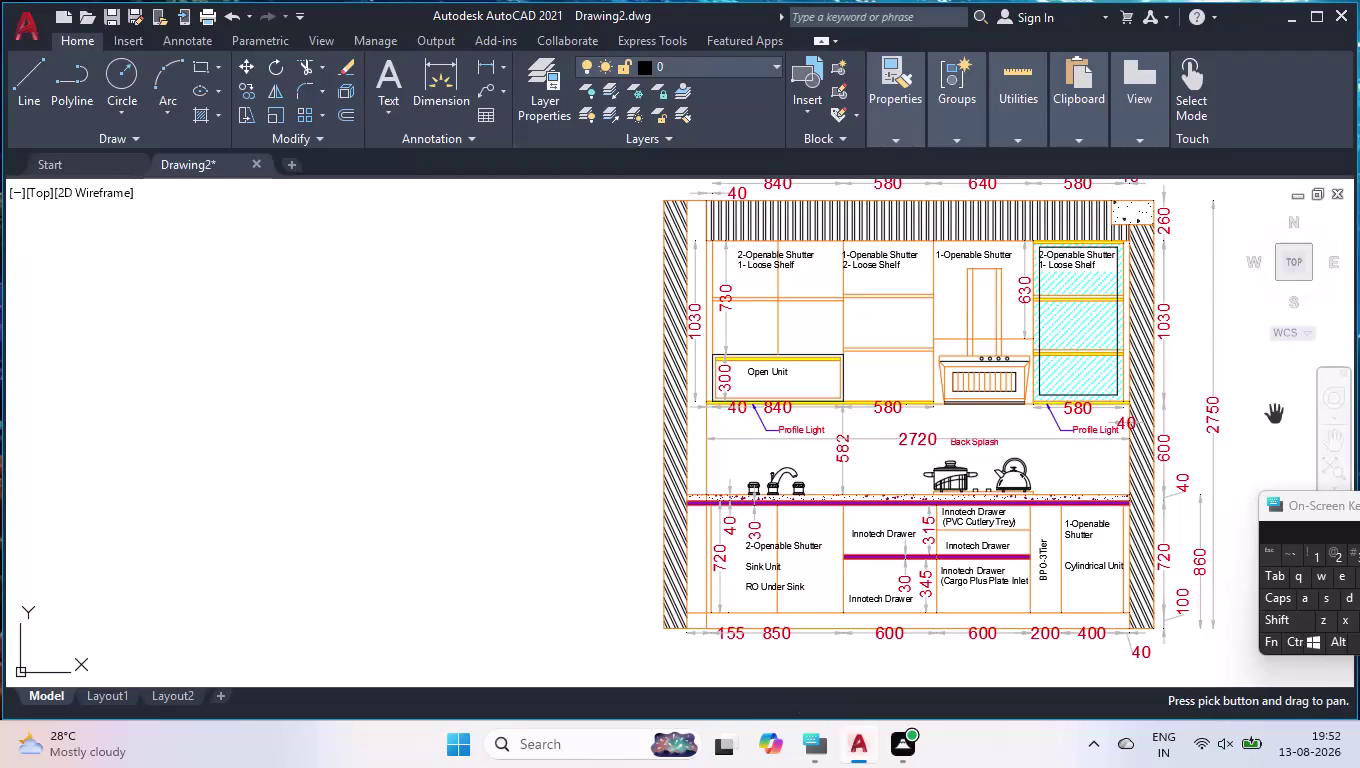
Center the elevation and draw a first leader from the countertop with bend and landing points.
drag(1271, 413, 981, 442)
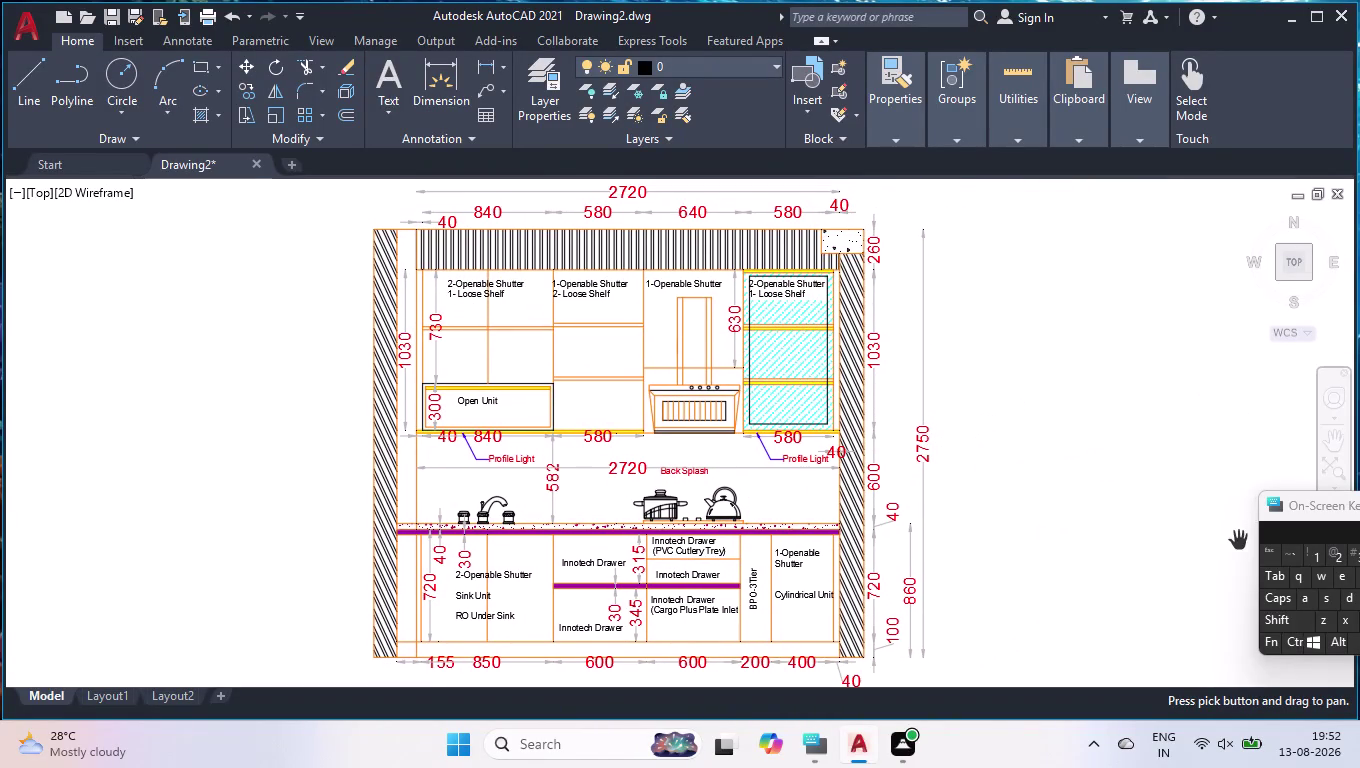
key(Escape)
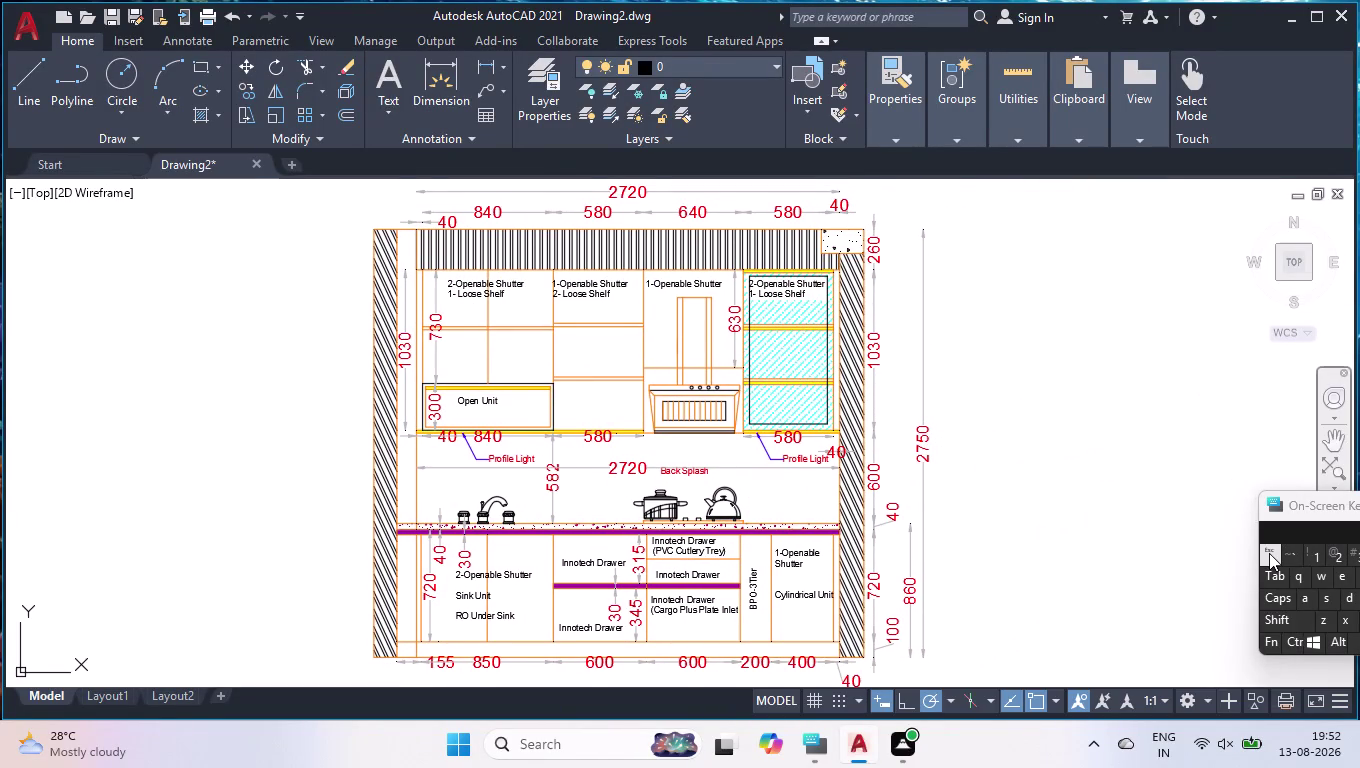
key(ctrl+0)
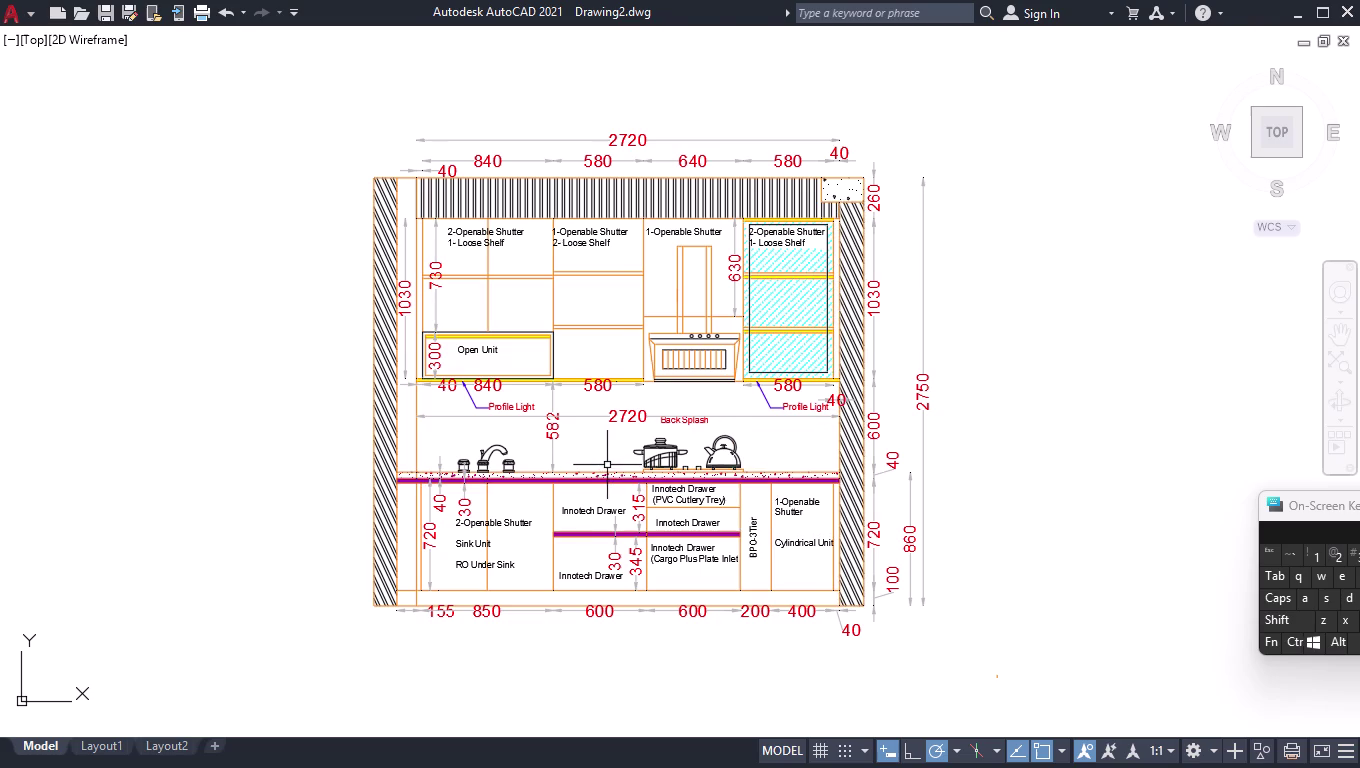
scroll(up, 3)
key(l)
key(e)
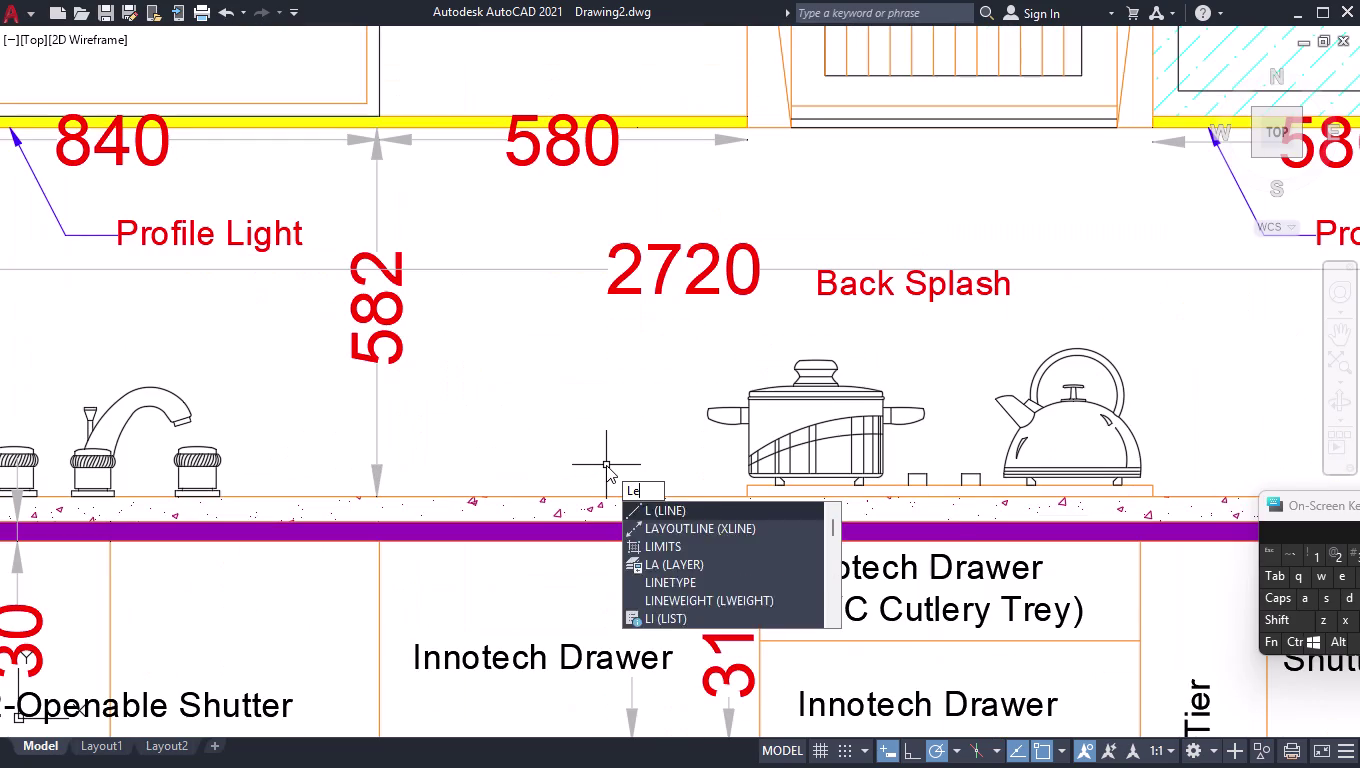
key(a)
key(d)
key(e)
key(Return)
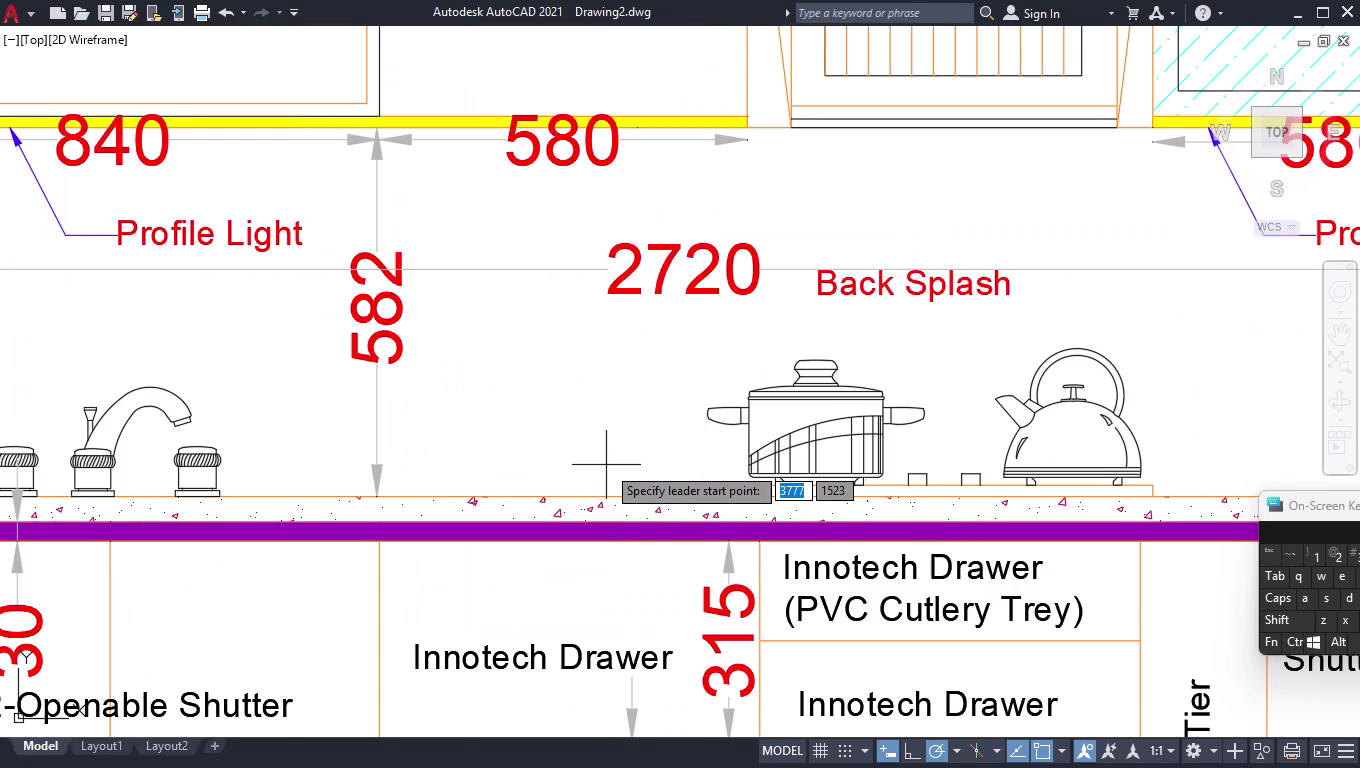
click(439, 497)
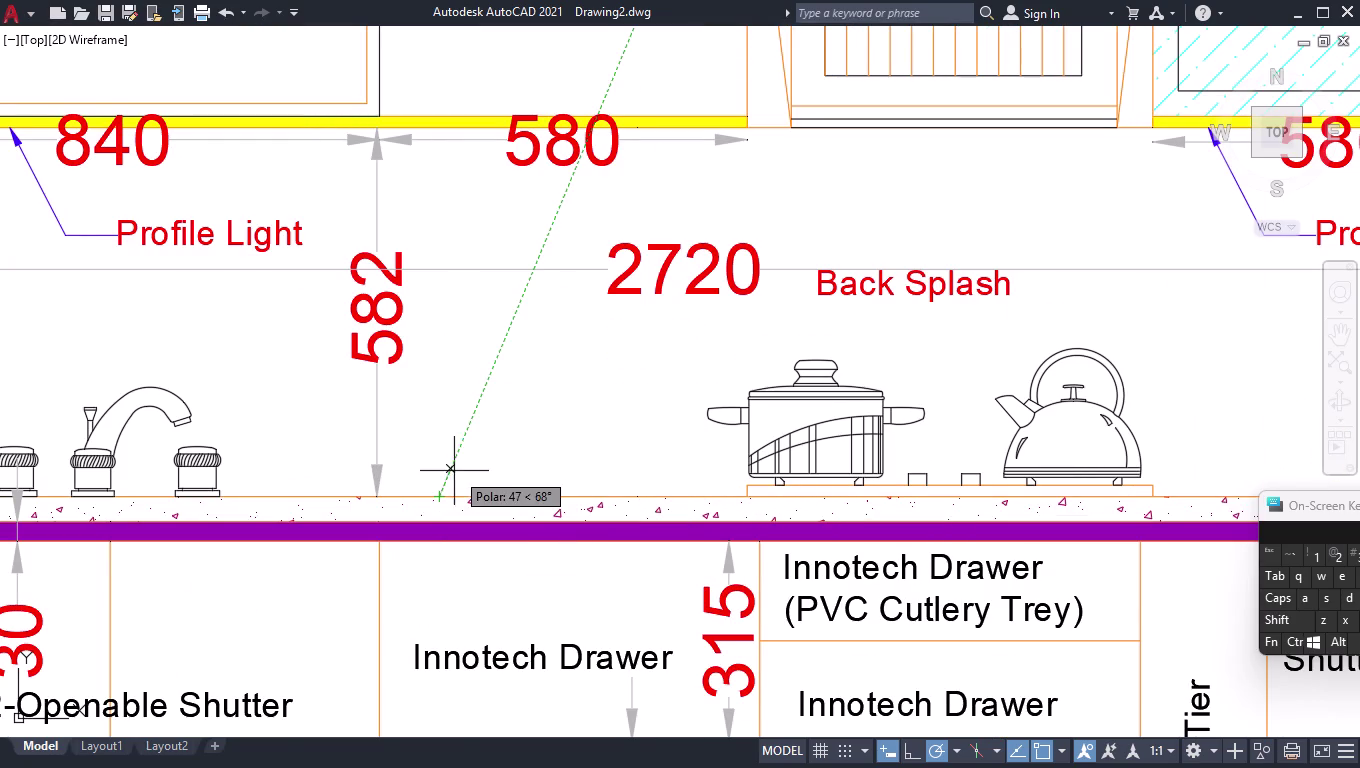
click(486, 410)
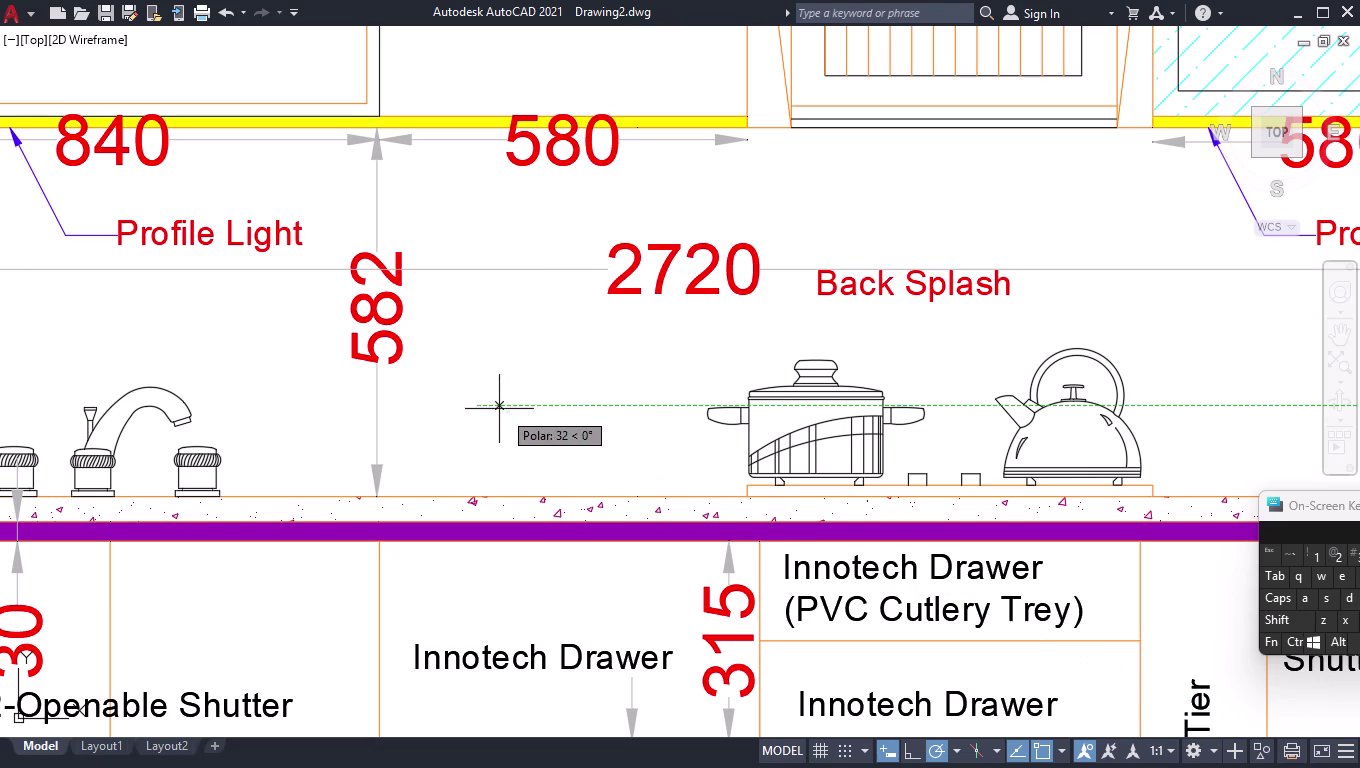
click(533, 404)
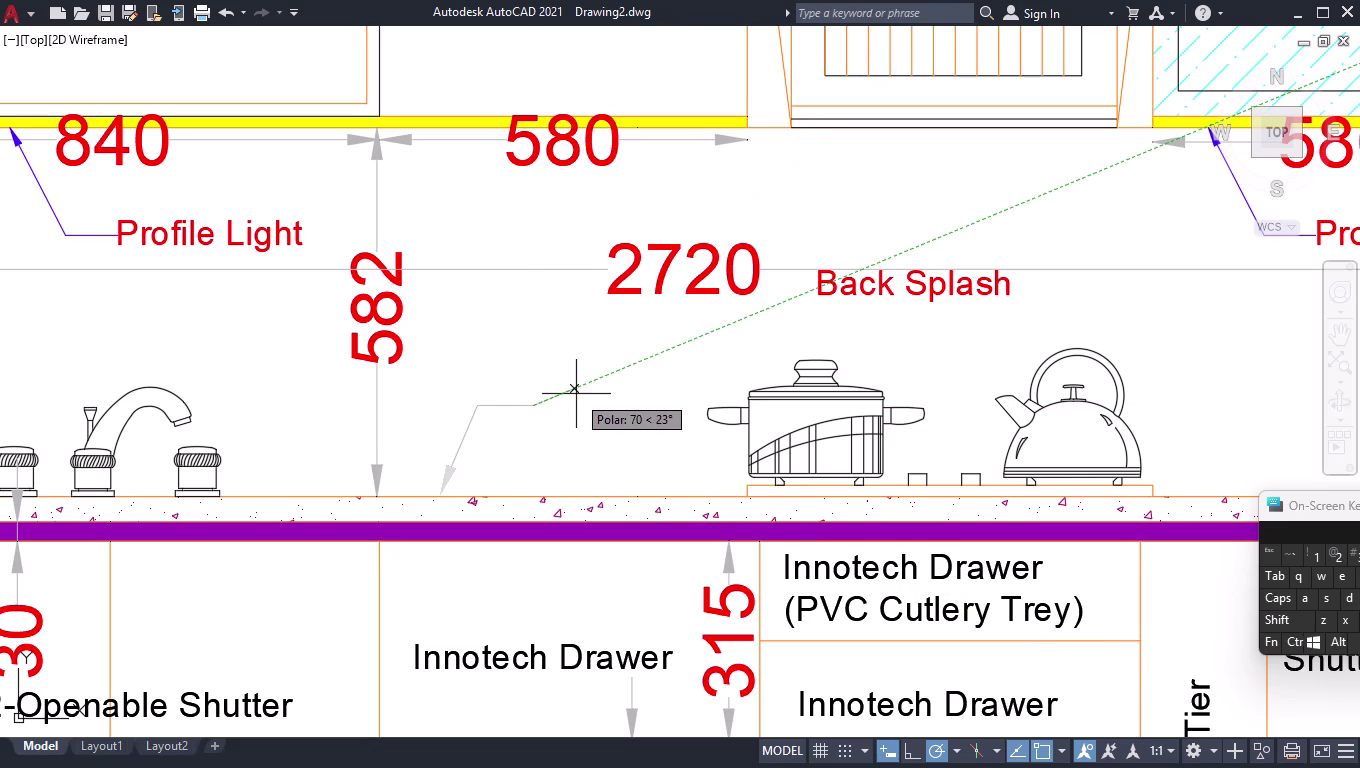
key(Return)
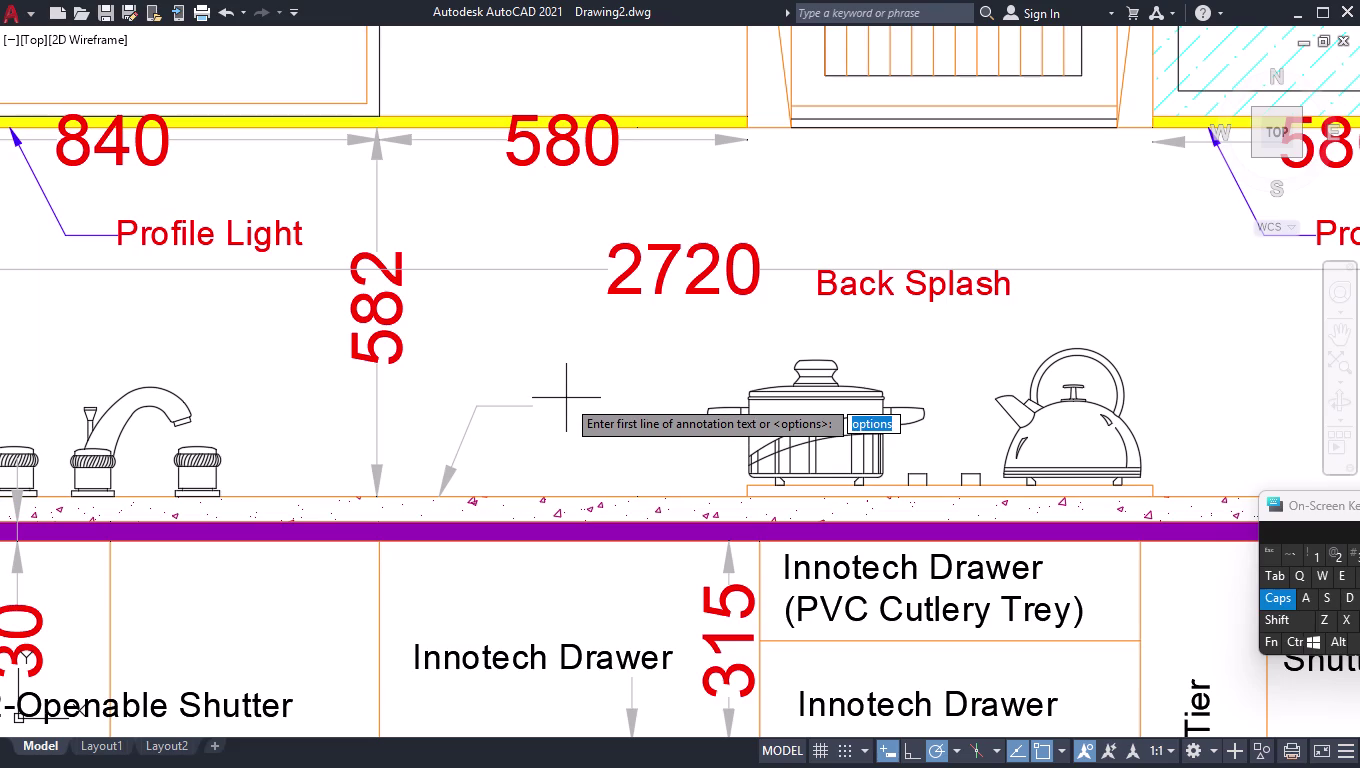
Enter CT for the first leader, then cancel the unfinished leader.
text(CT)
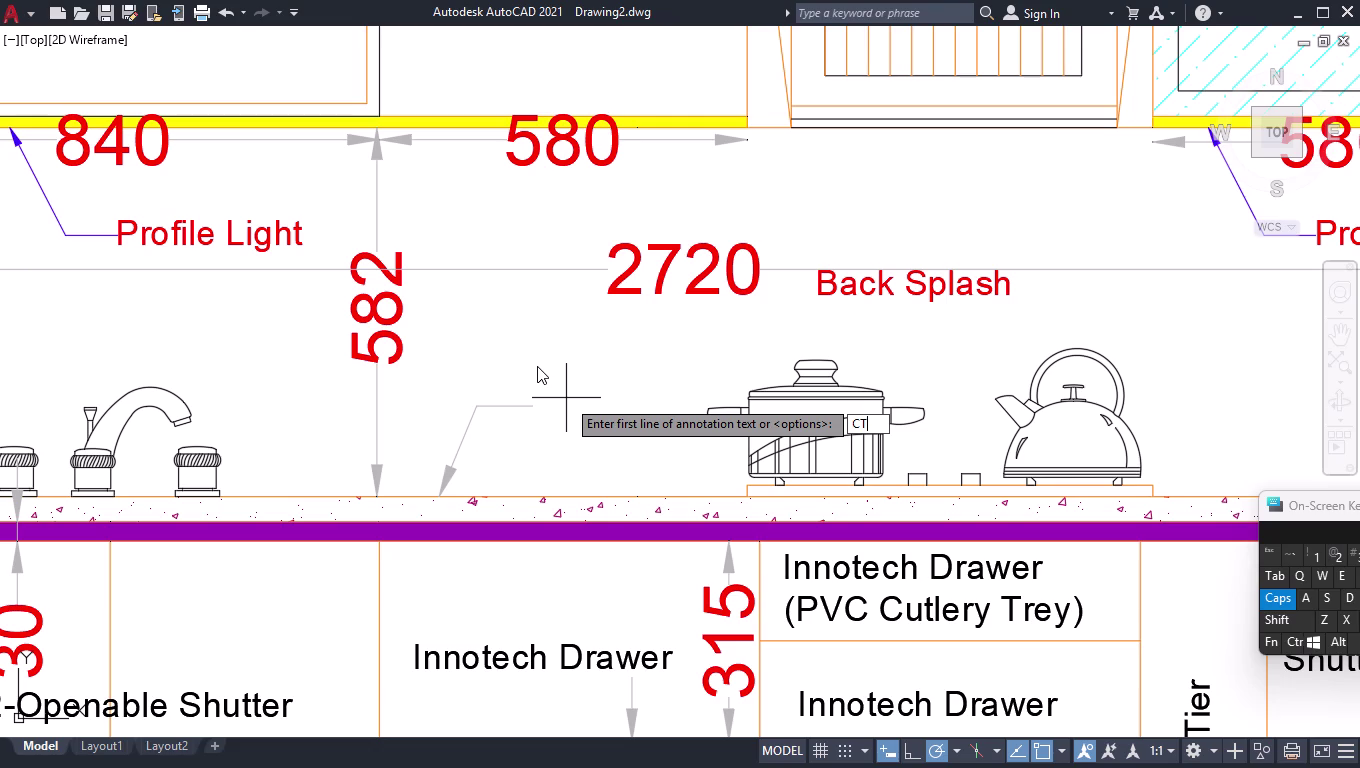
key(Return)
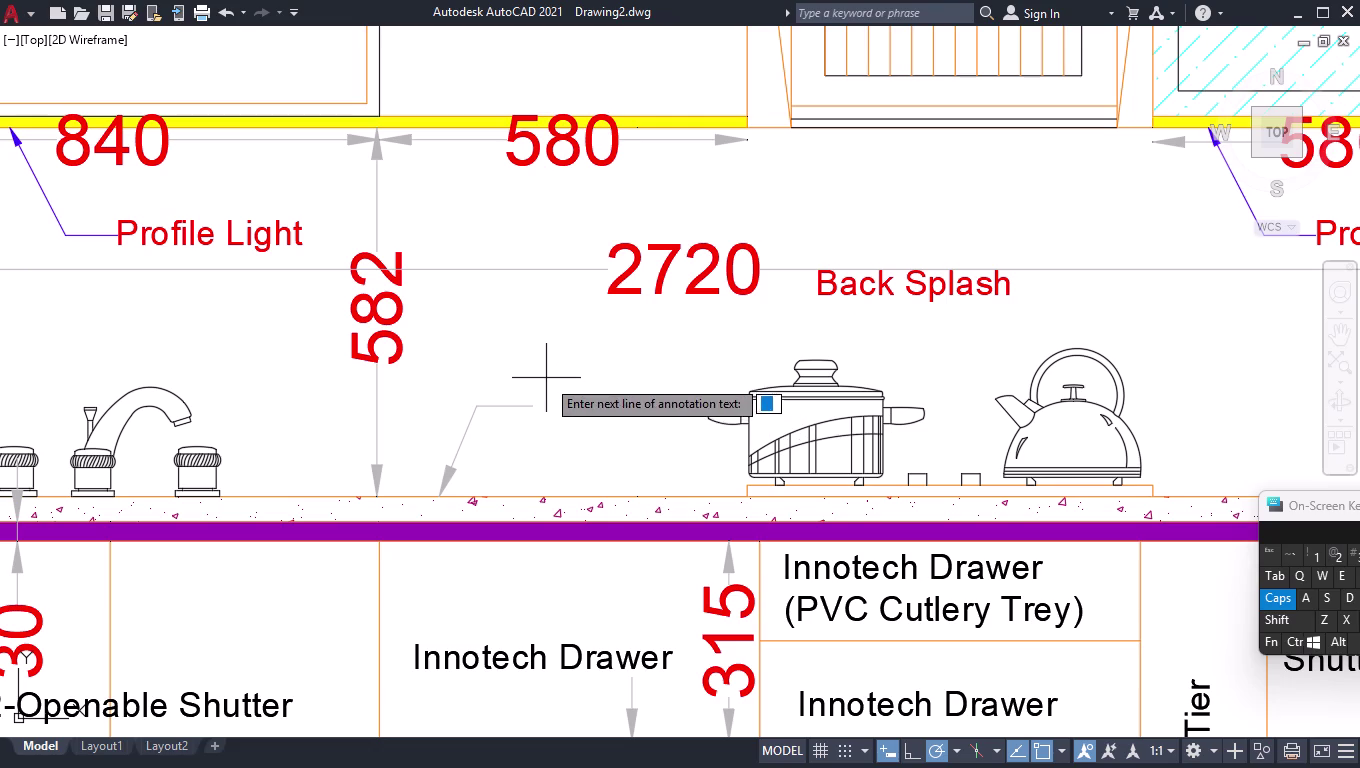
click(547, 404)
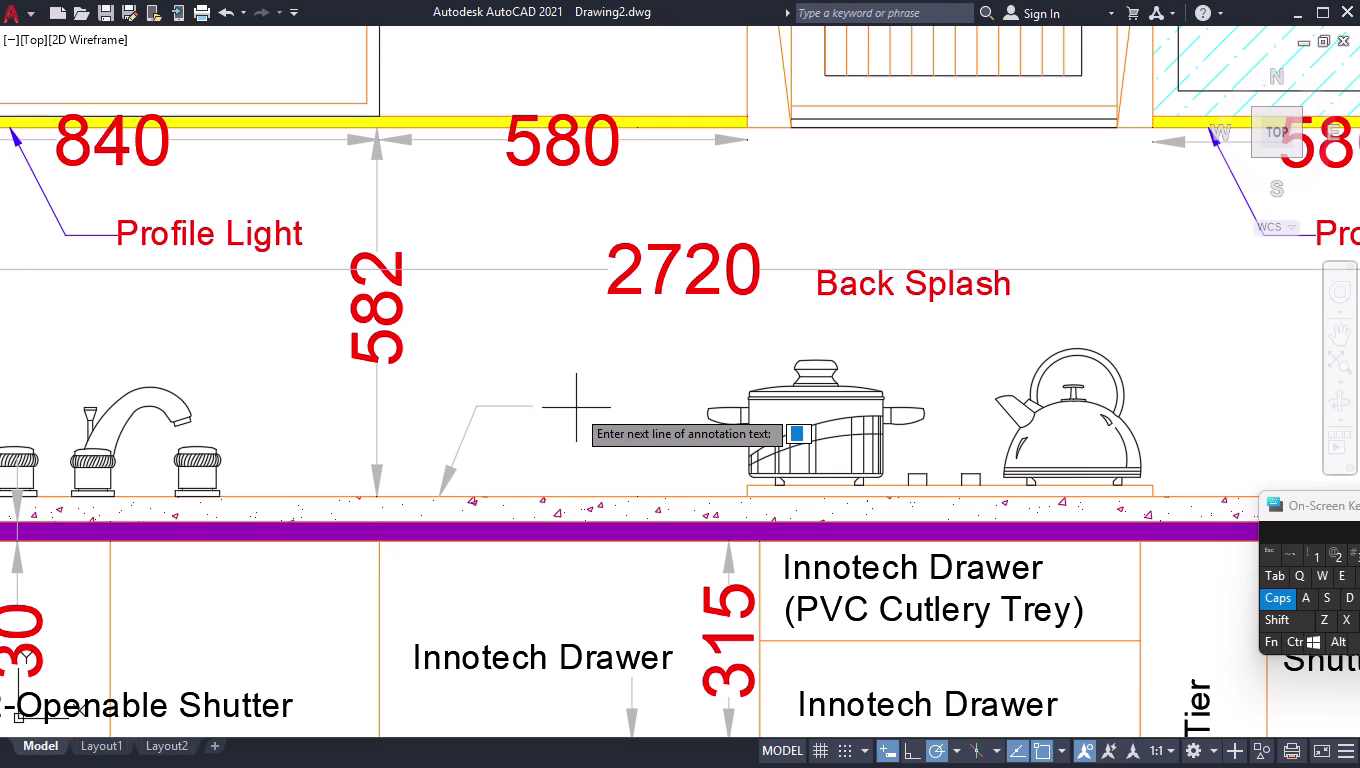
click(575, 405)
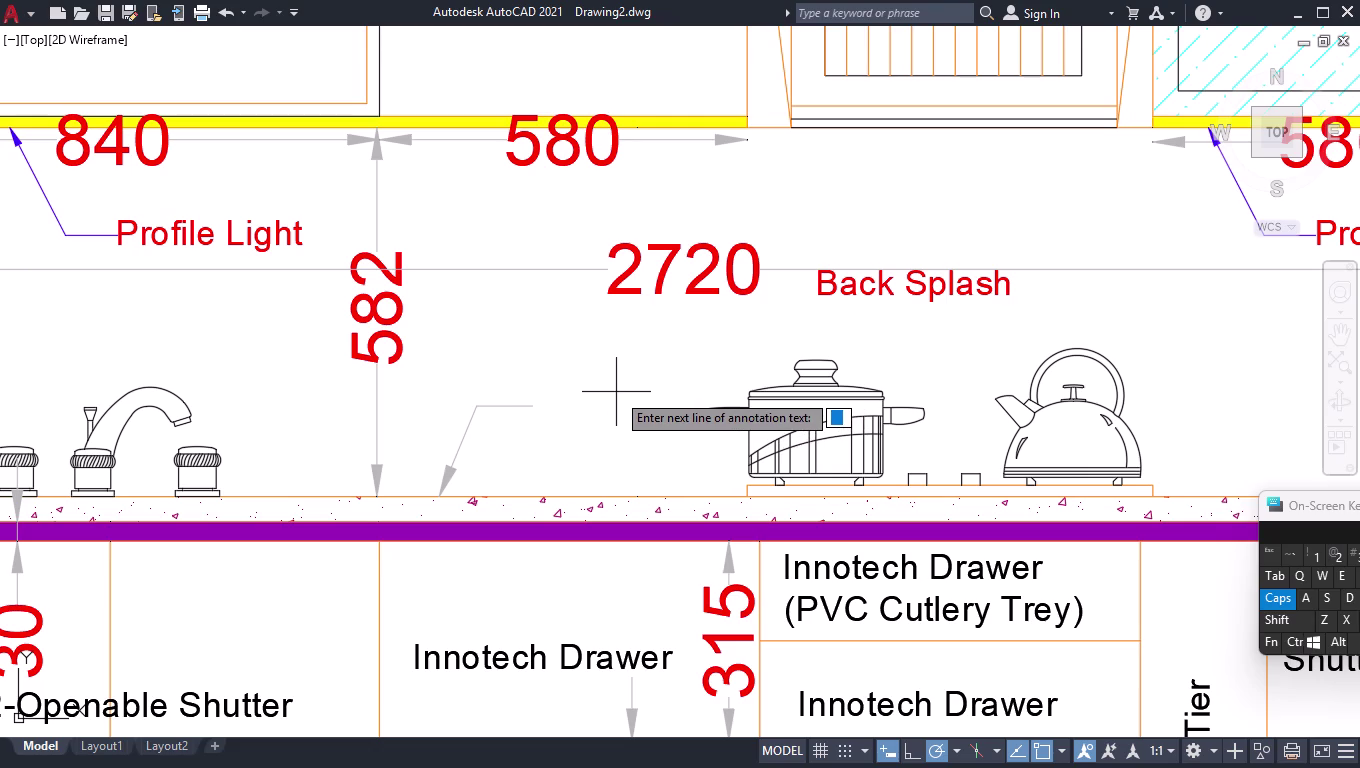
key(ctrl+9)
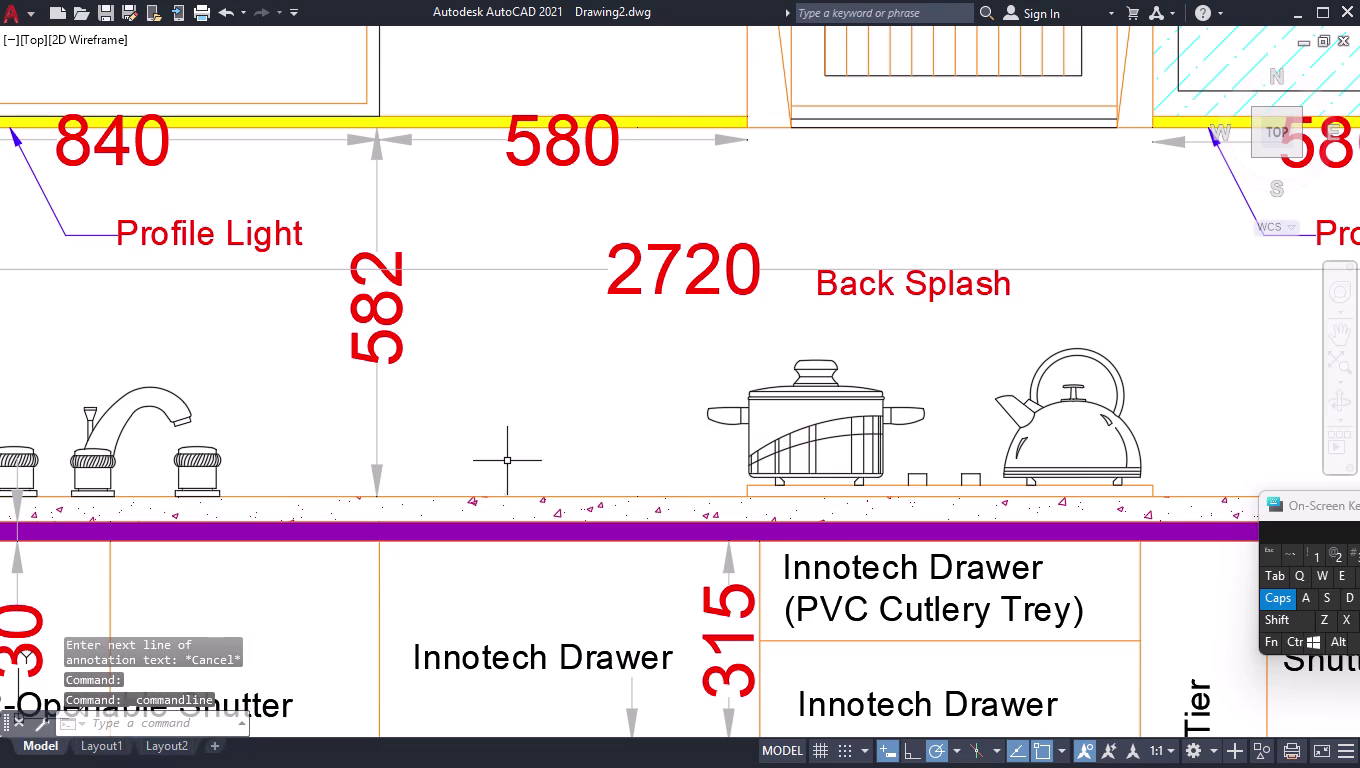
Redraw the leader from the countertop through a bend point to a horizontal landing.
text(LEADE)
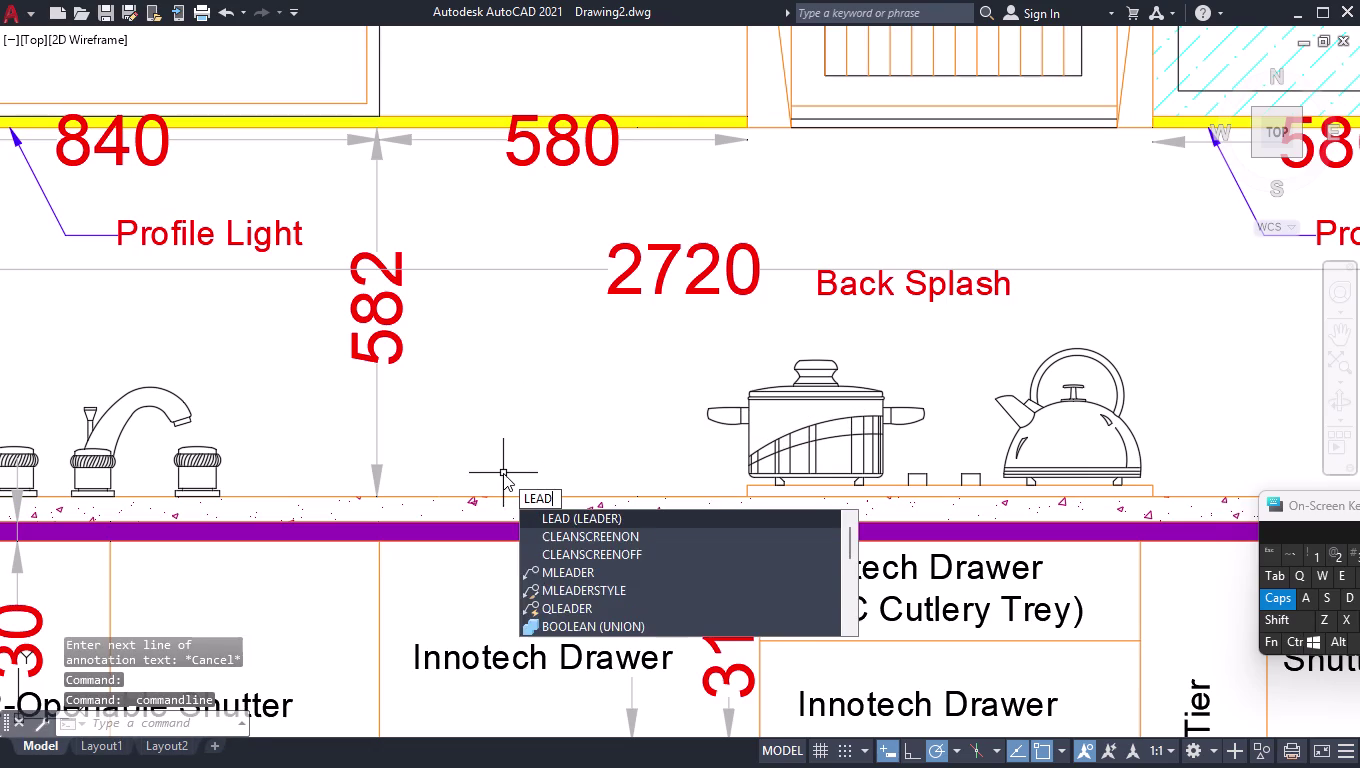
text(R)
key(Return)
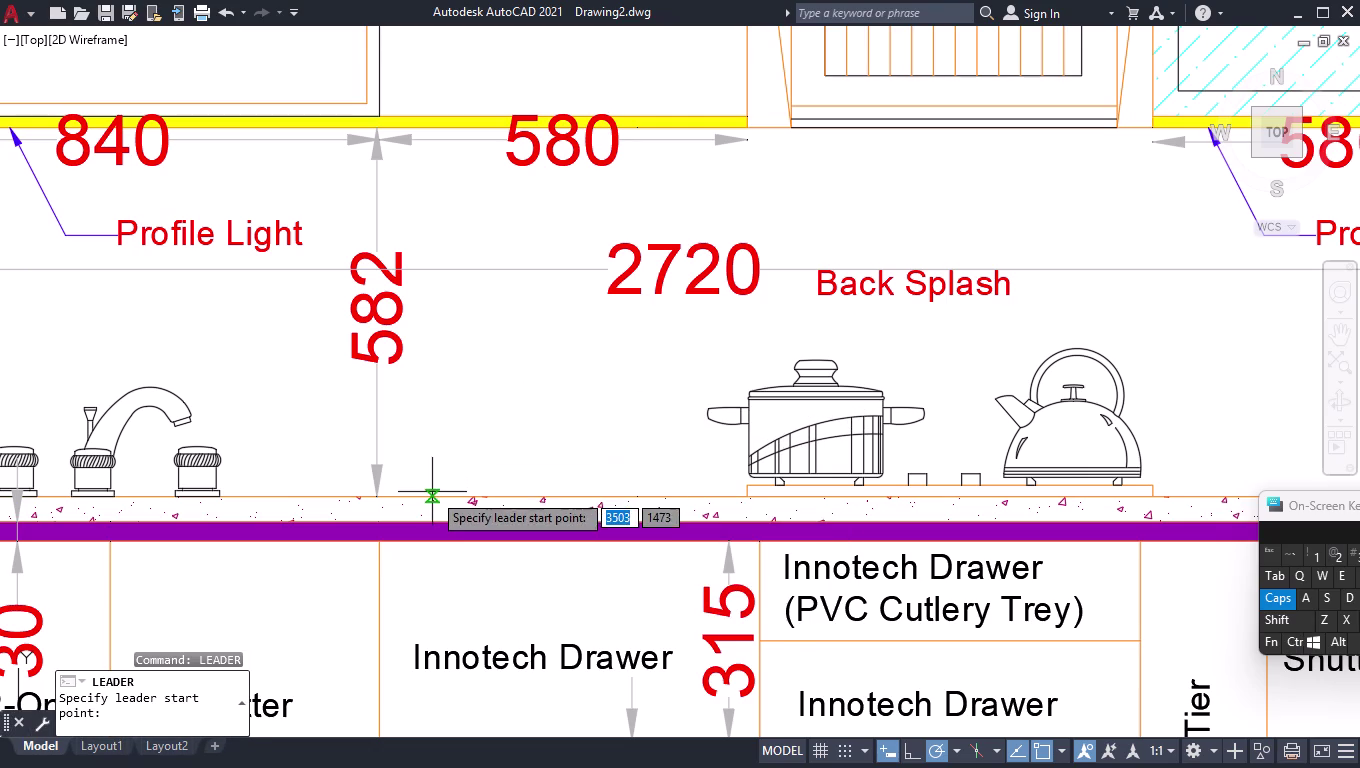
click(432, 496)
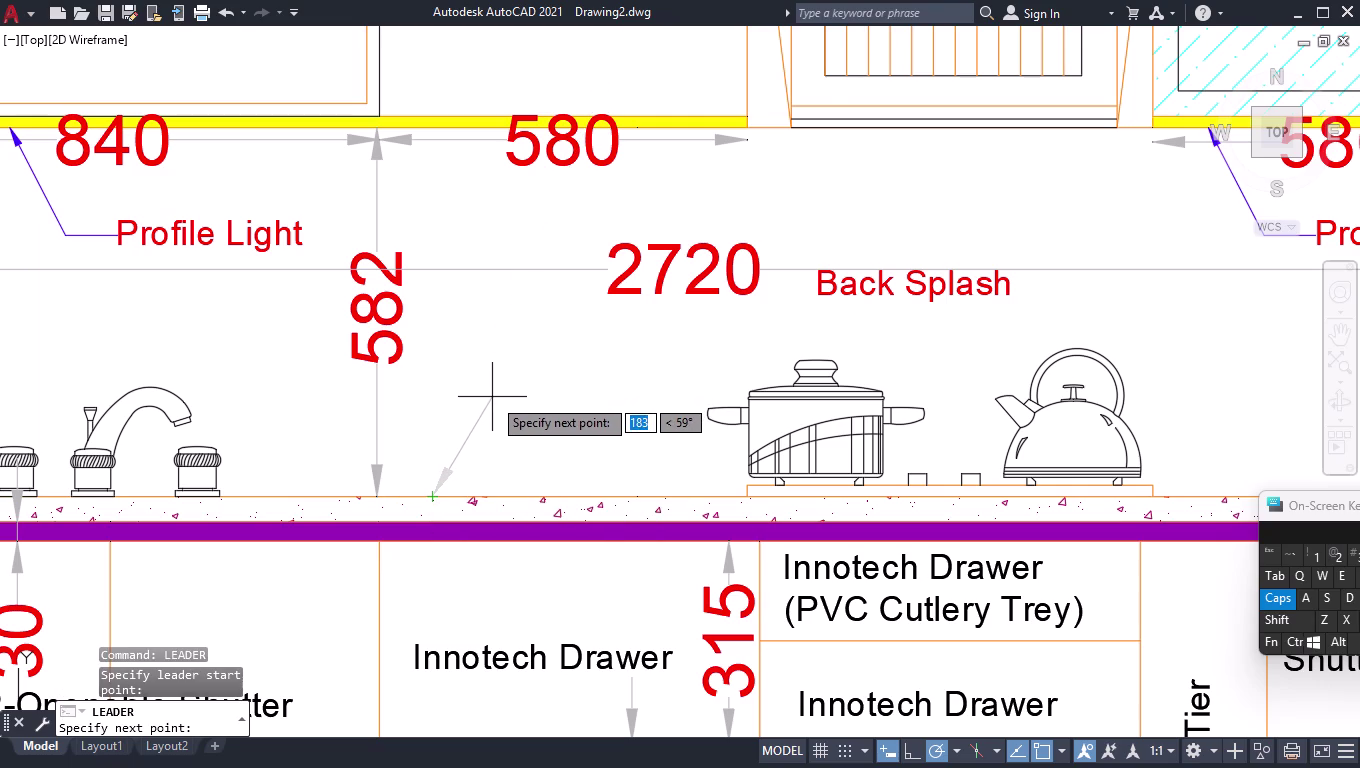
click(487, 405)
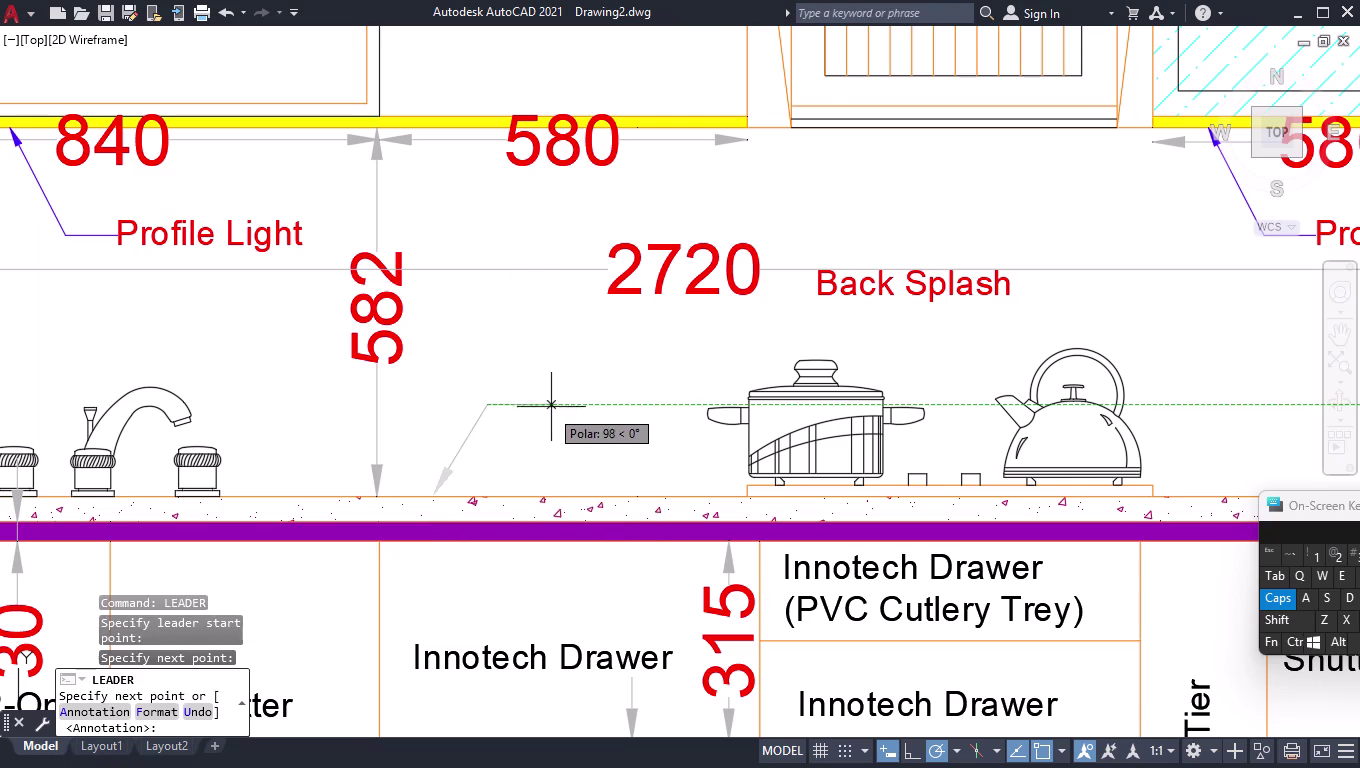
click(562, 404)
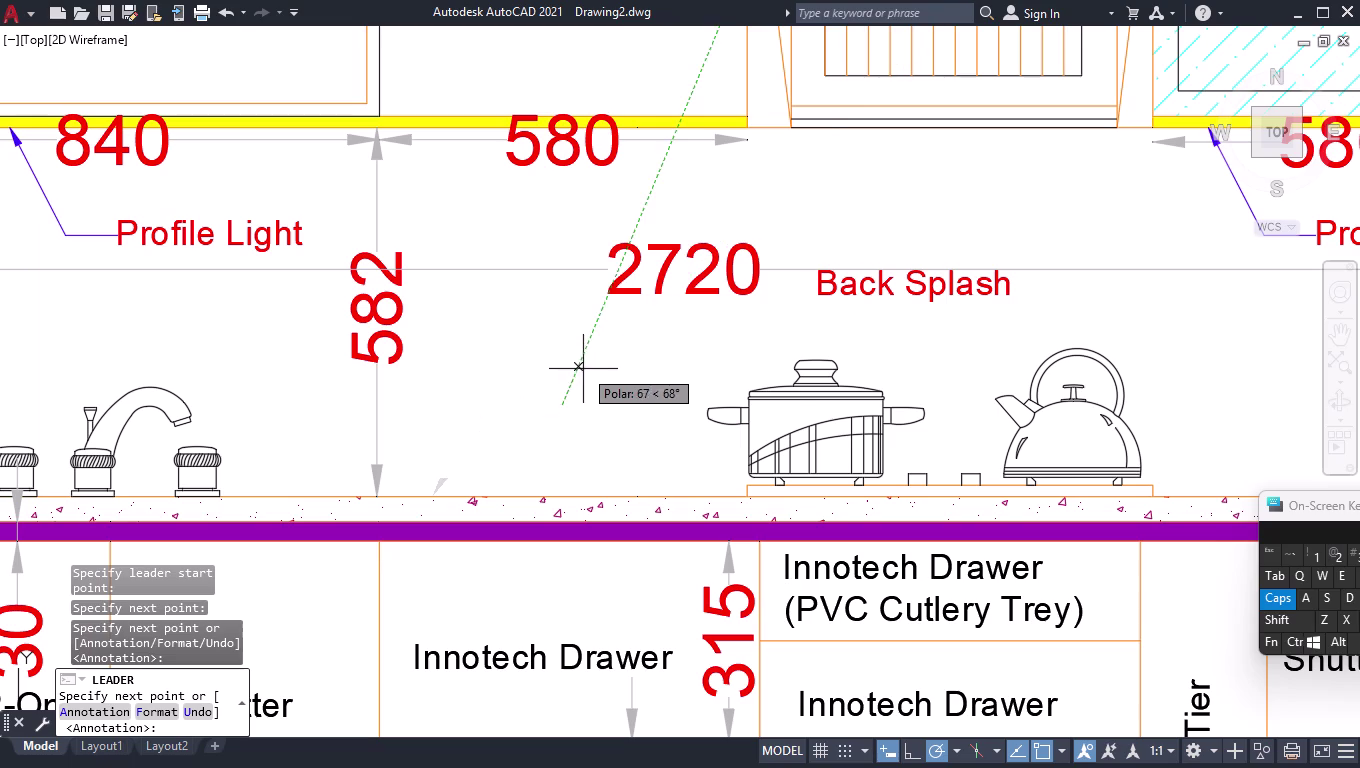
key(Return)
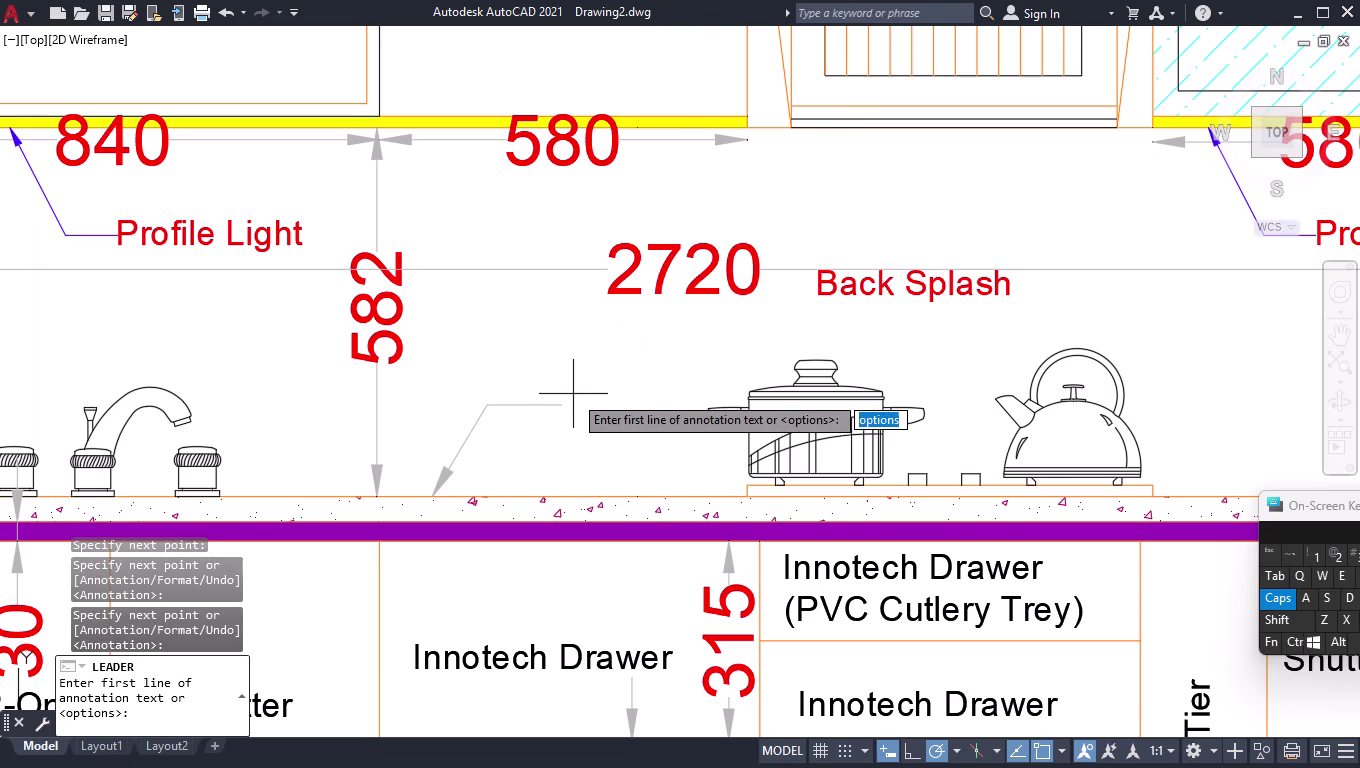
Choose Mtext and label the leader CT.
click(565, 380)
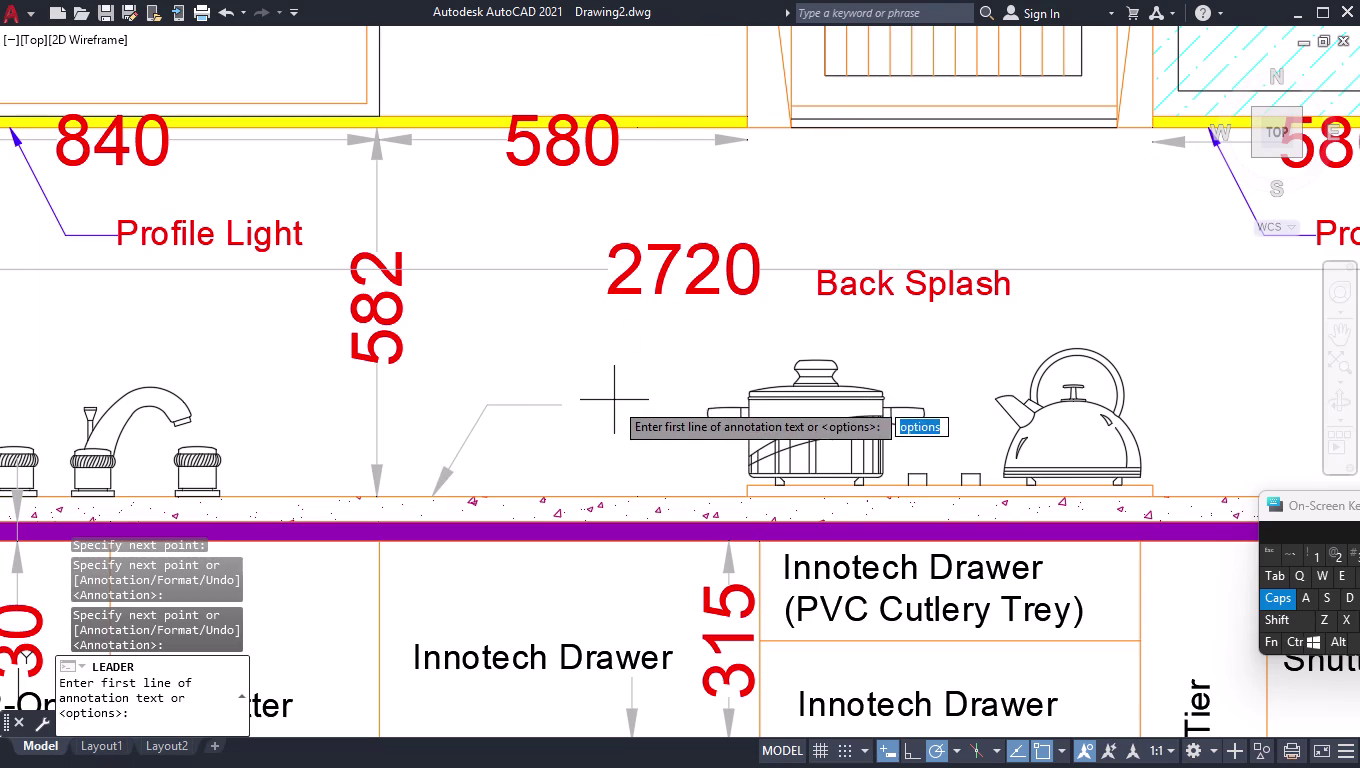
click(582, 405)
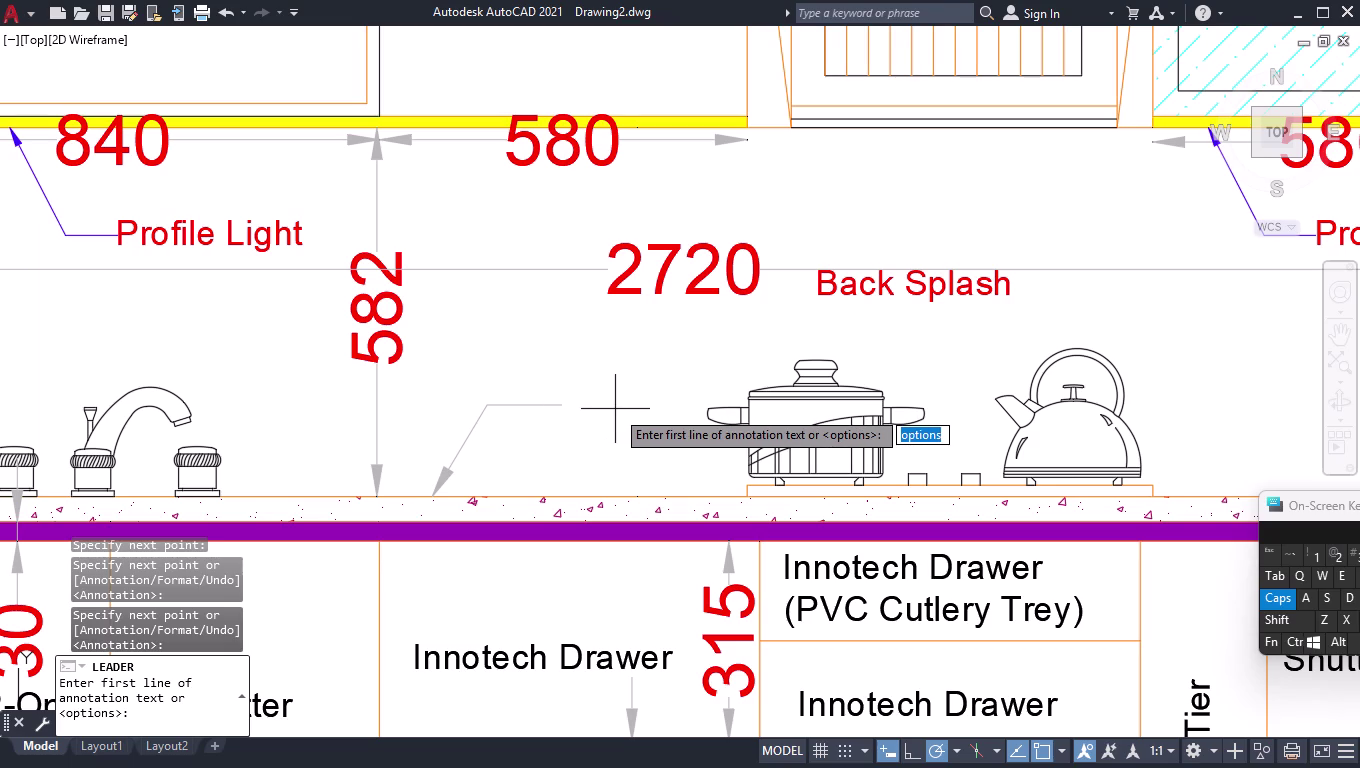
key(Return)
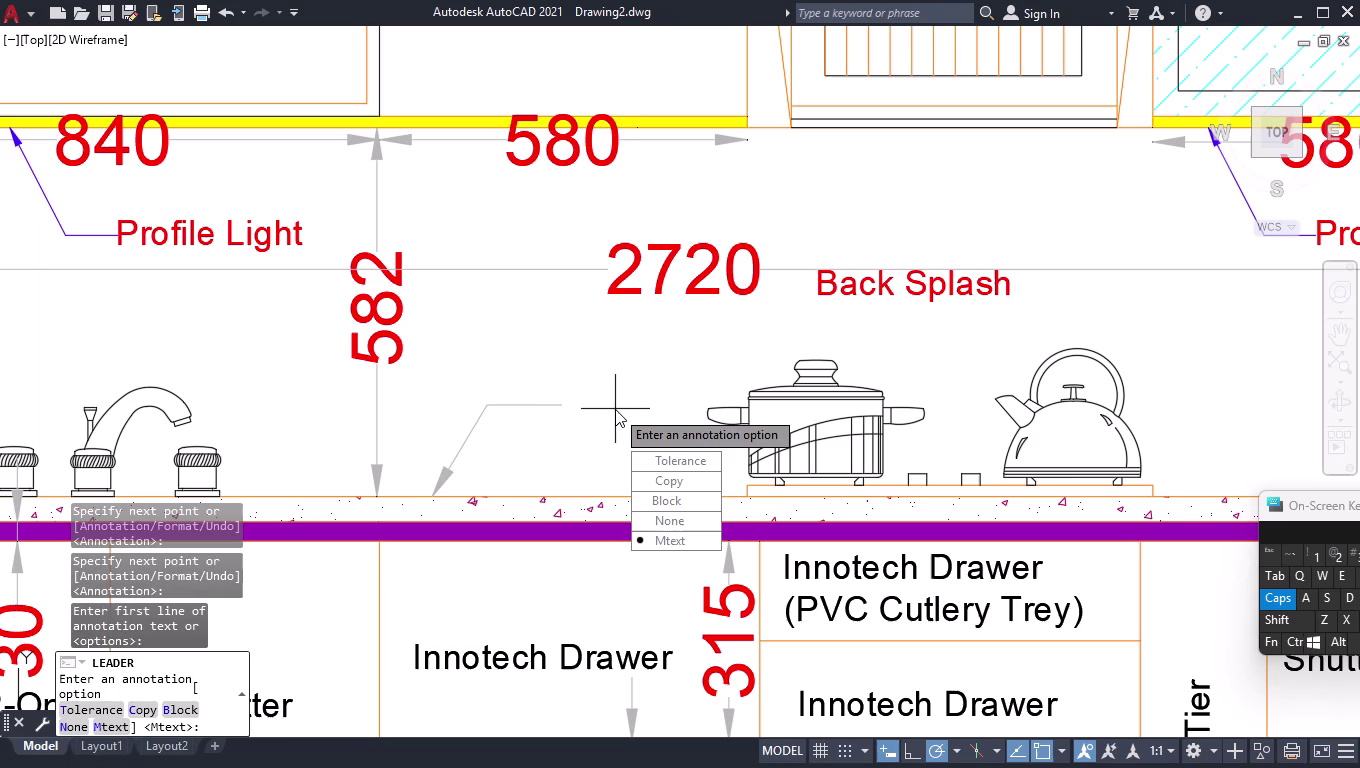
drag(694, 540, 615, 409)
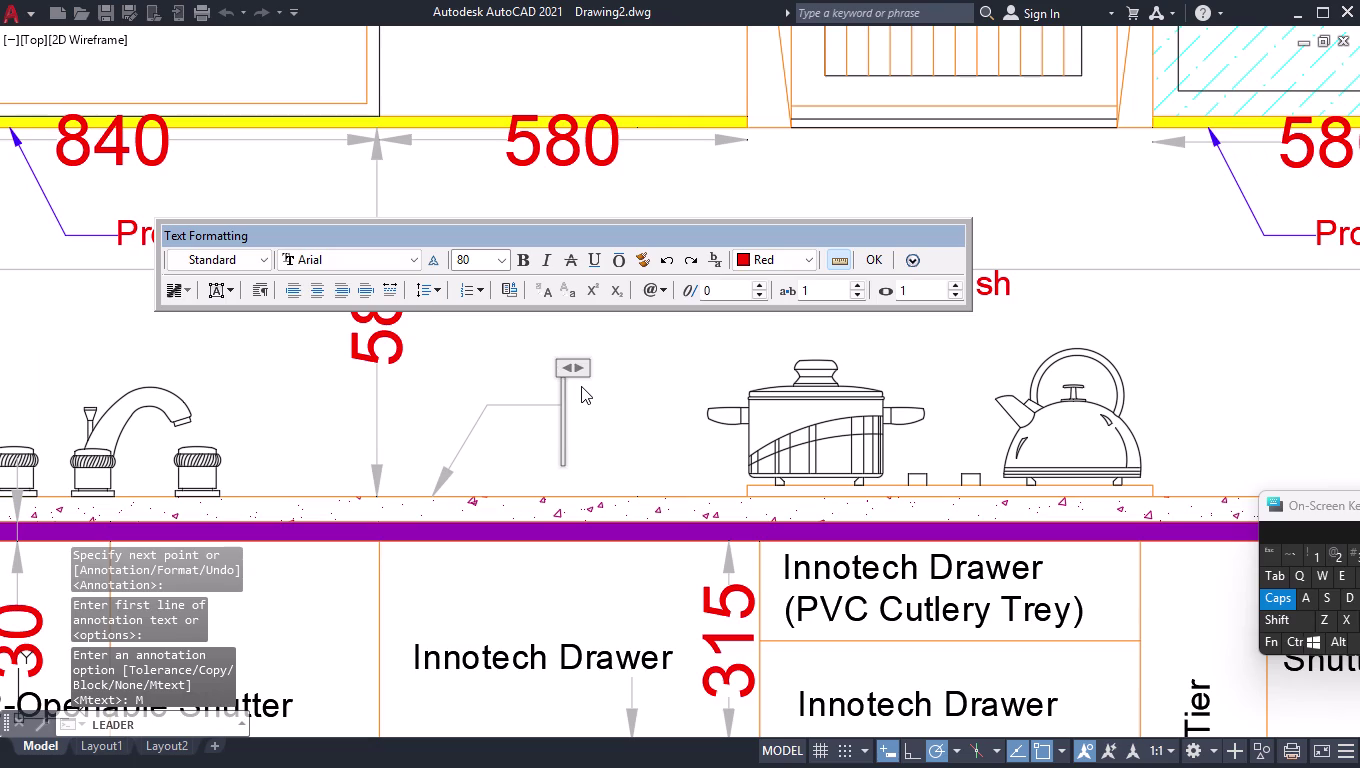
text(CT)
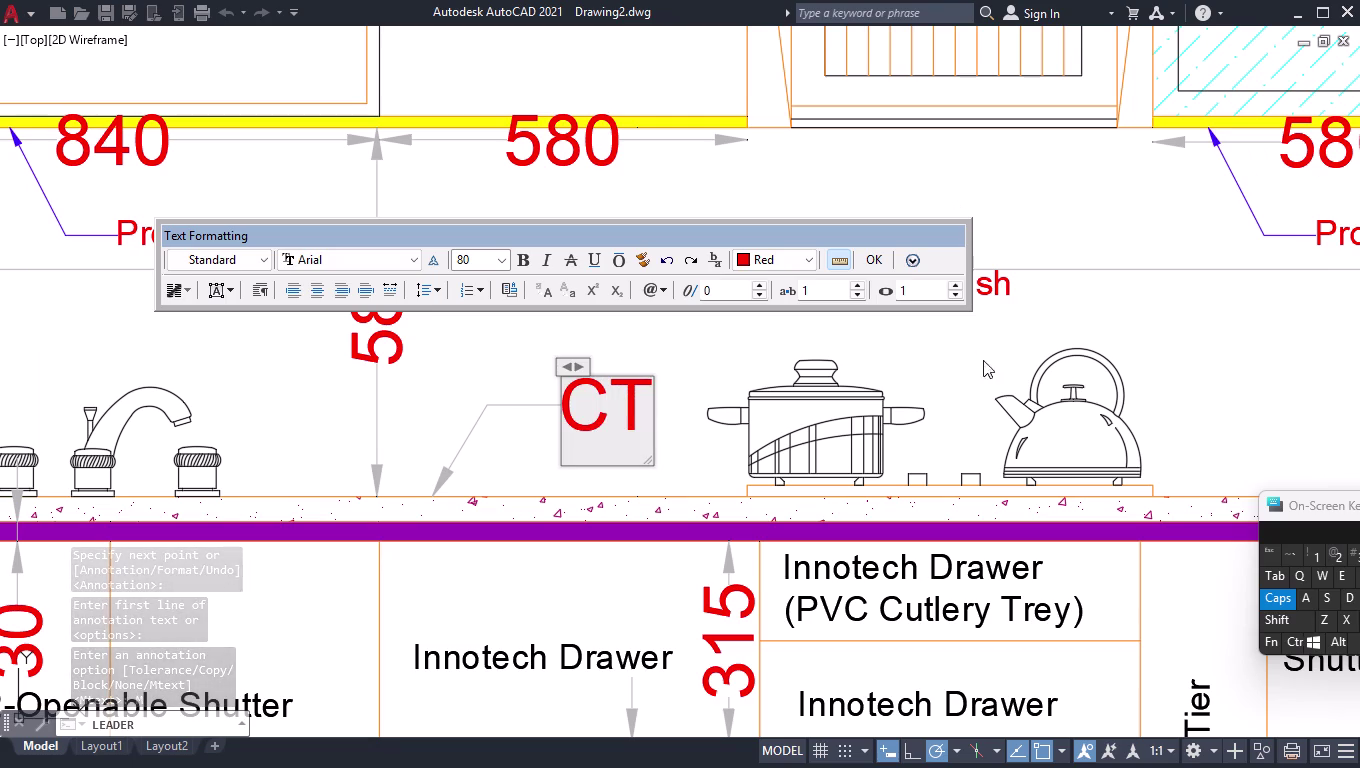
click(1210, 393)
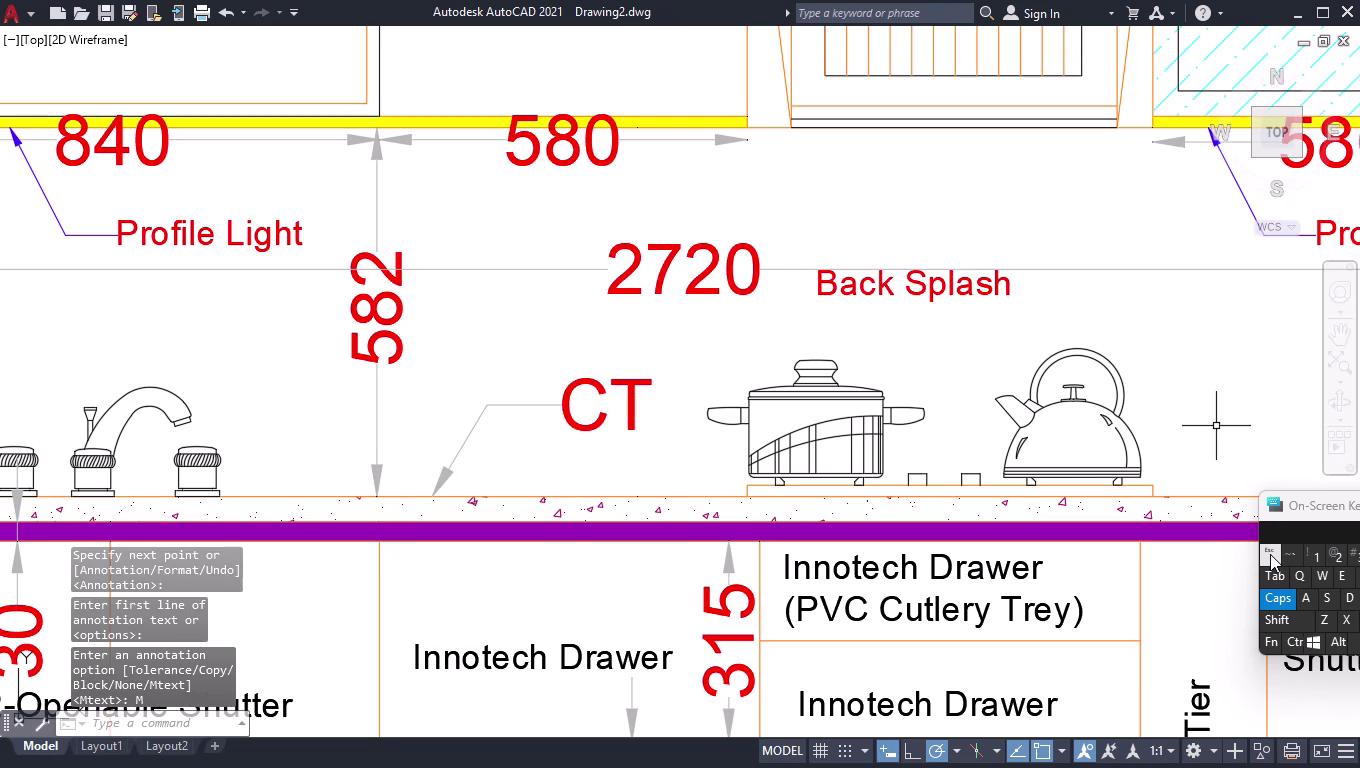
scroll(down, 3)
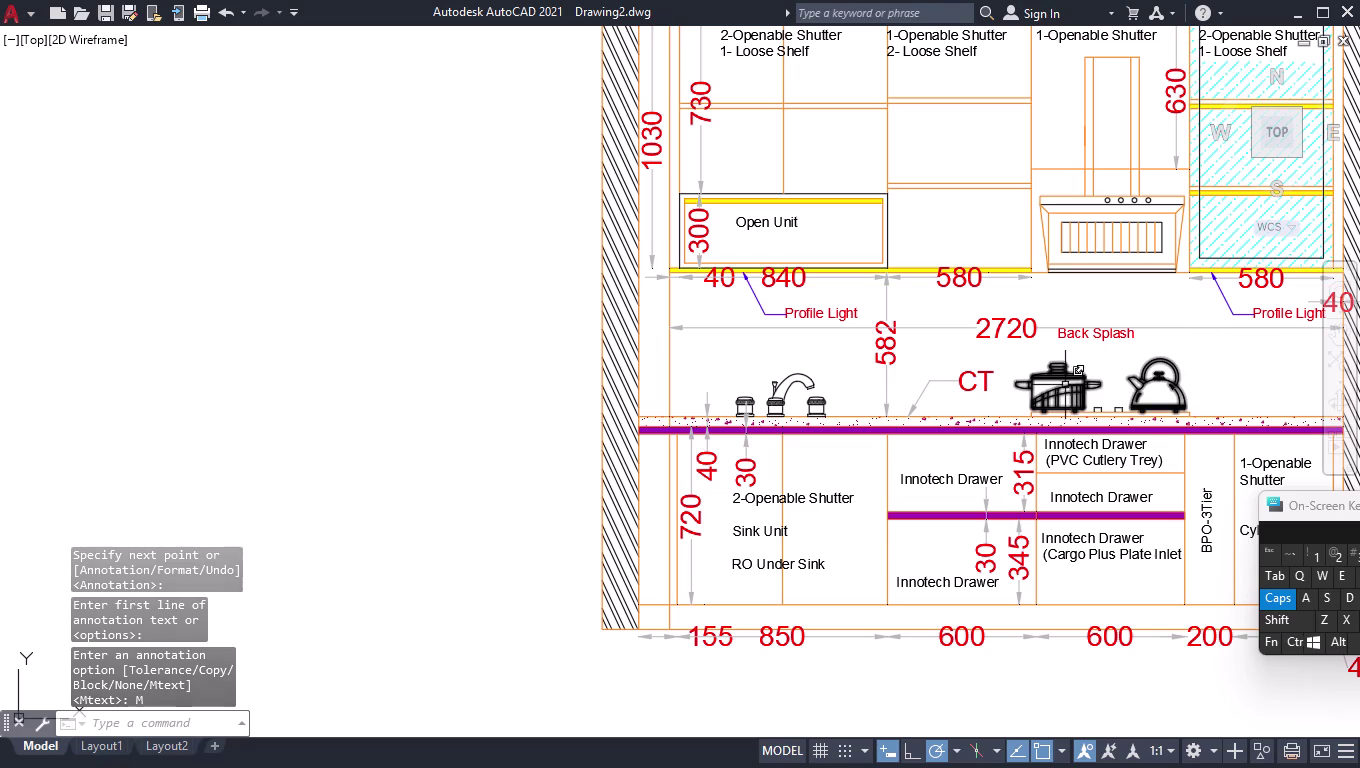
click(926, 383)
scroll(up, 3)
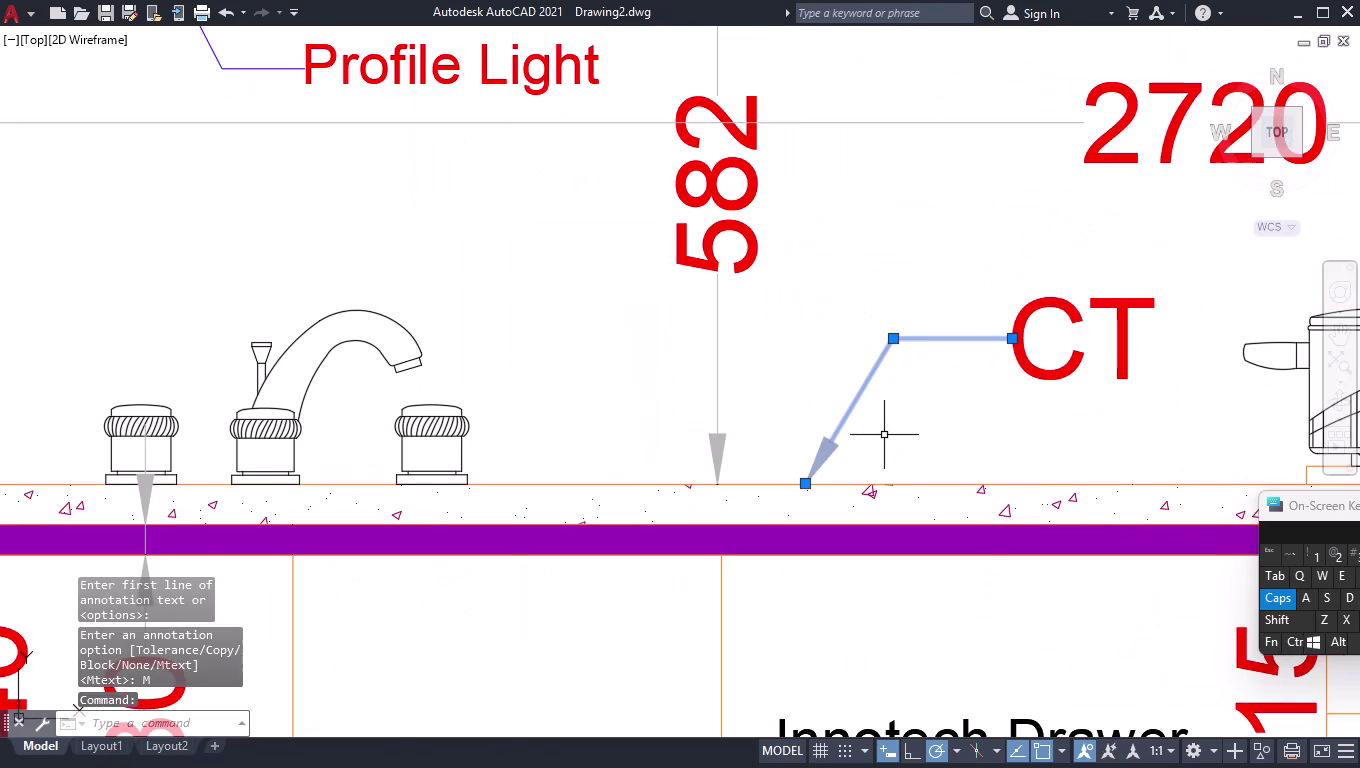
key(ctrl+1)
click(399, 281)
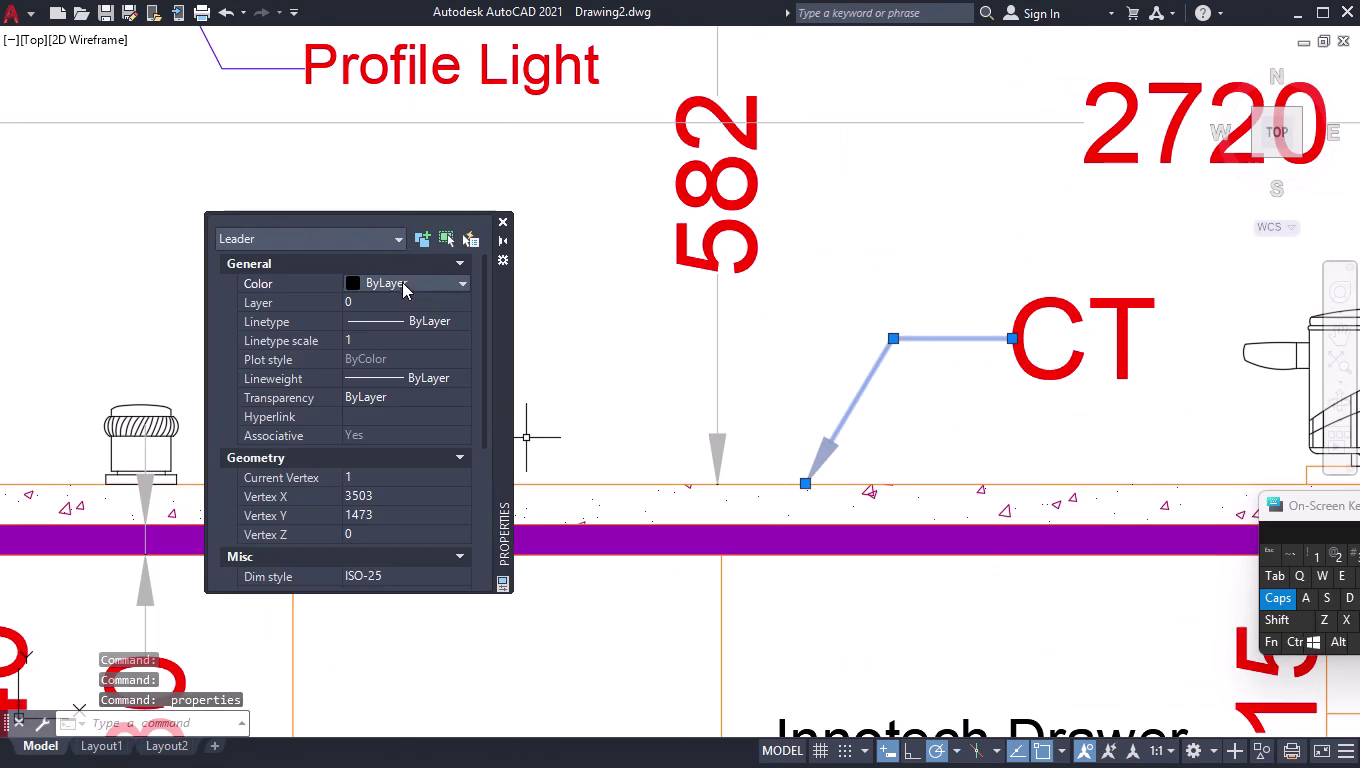
click(439, 282)
click(400, 403)
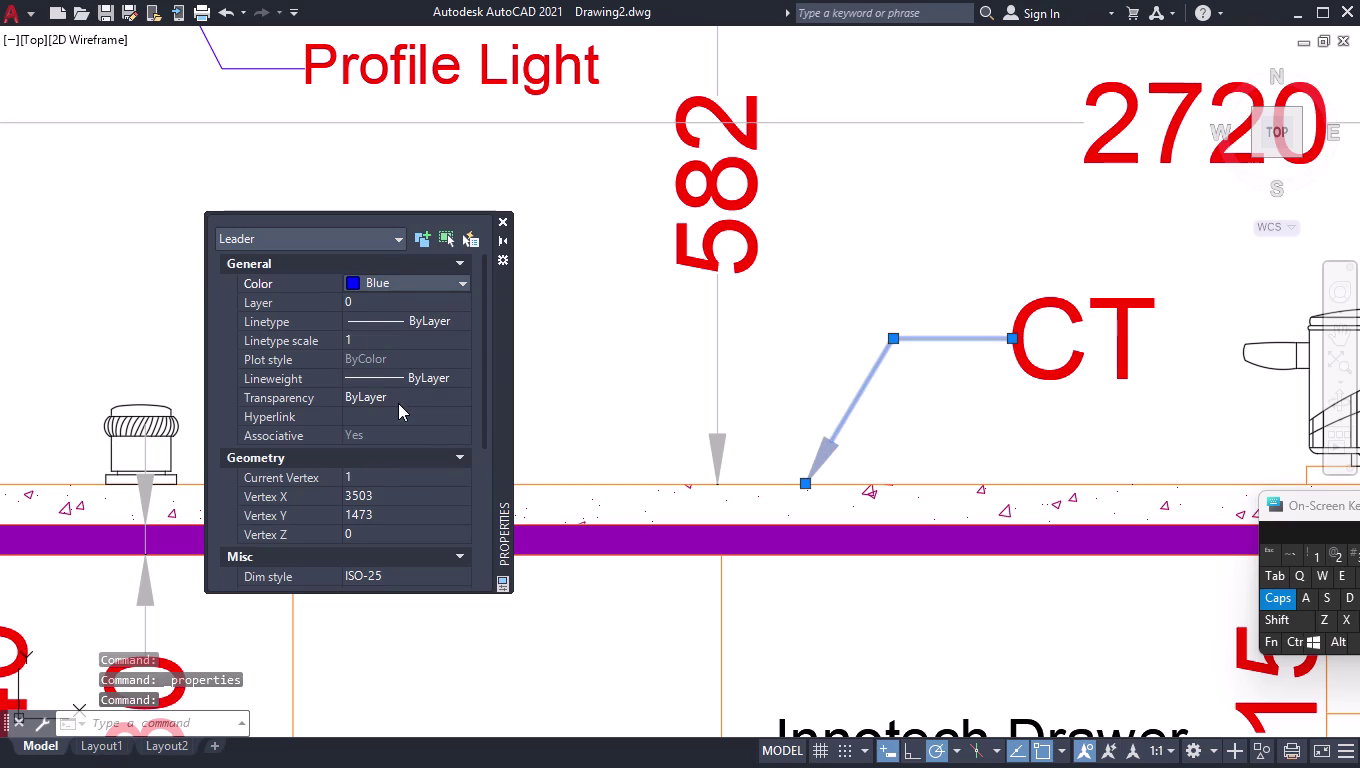
click(498, 222)
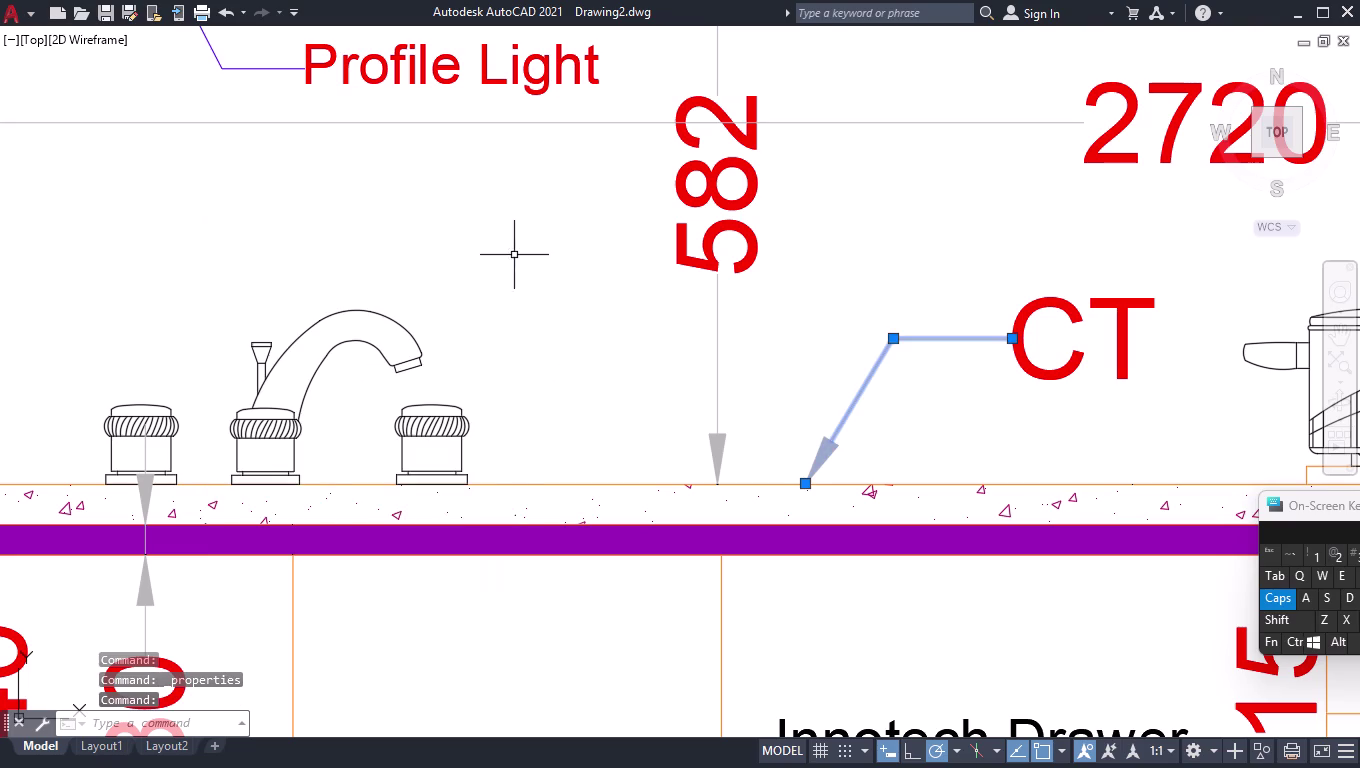
key(Escape)
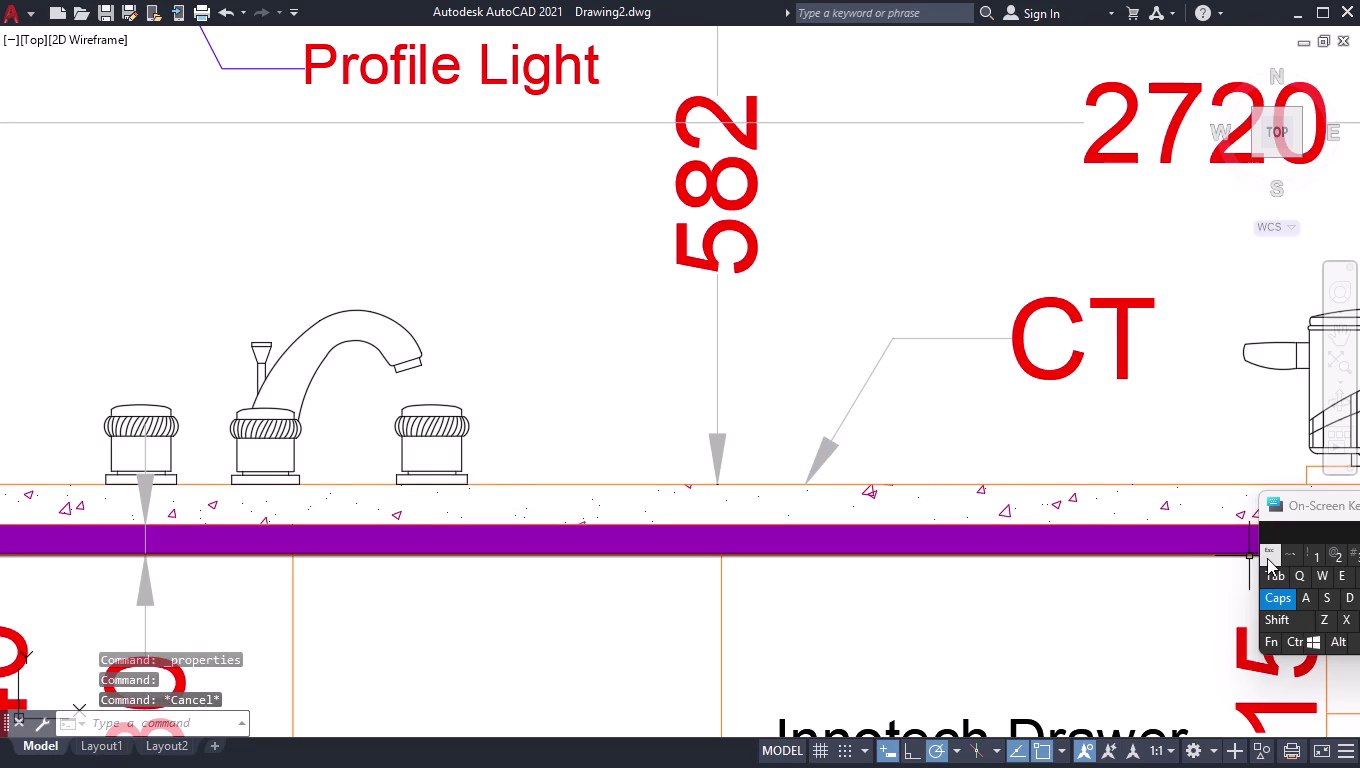
click(870, 376)
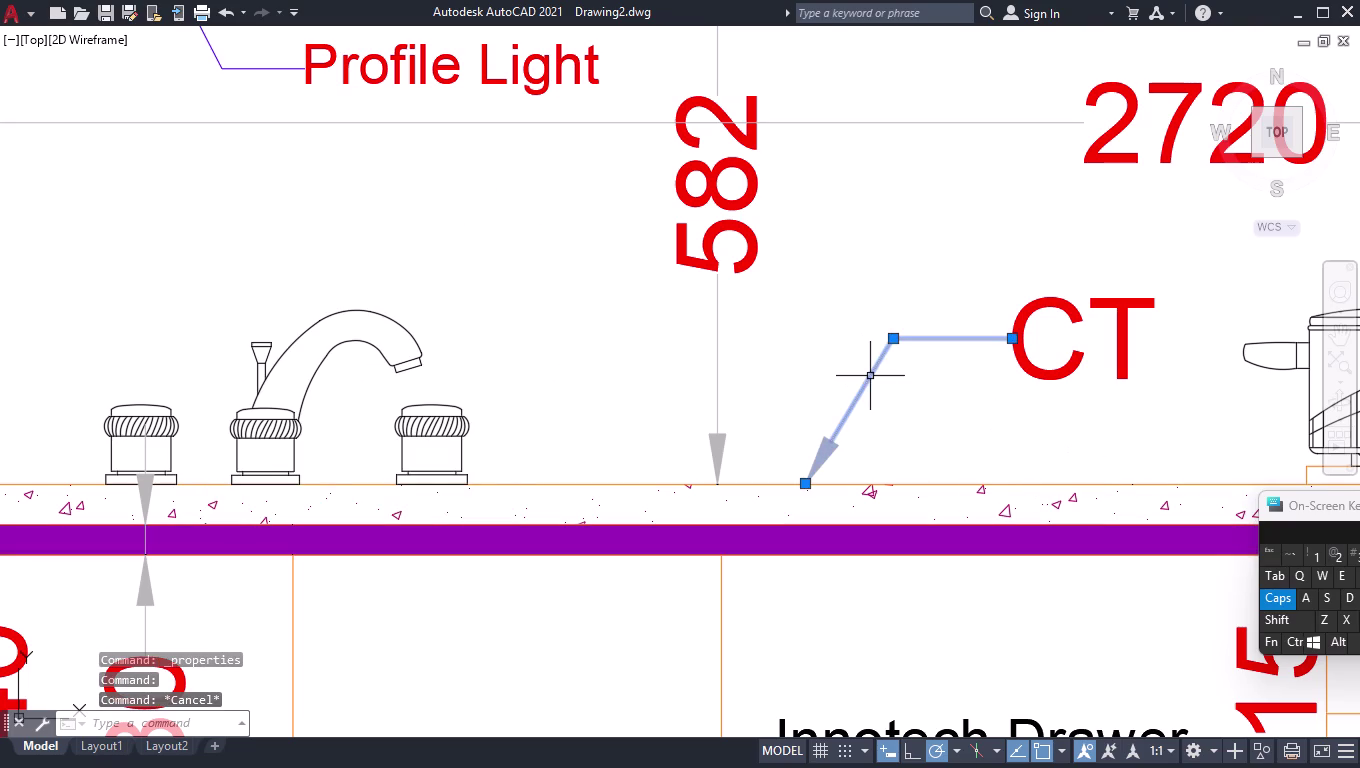
key(ctrl+1)
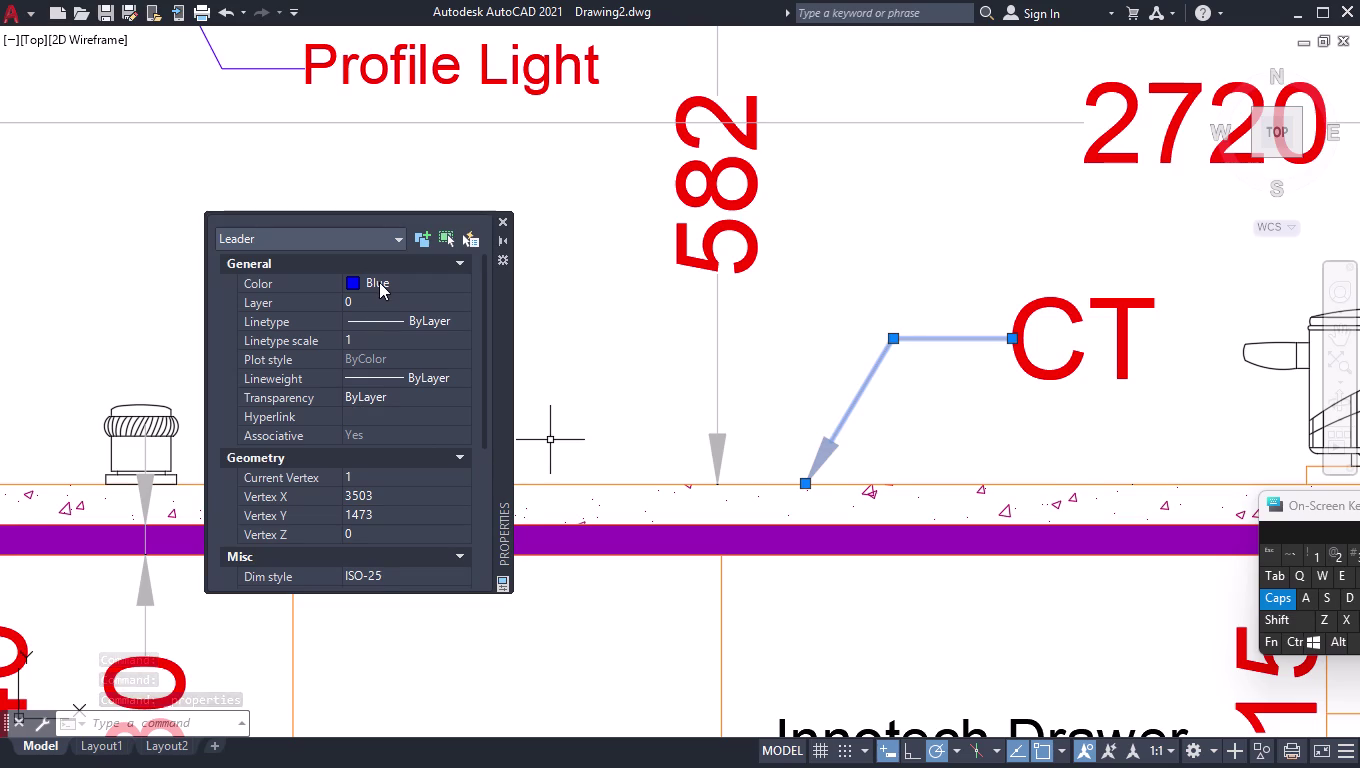
click(379, 282)
click(379, 282)
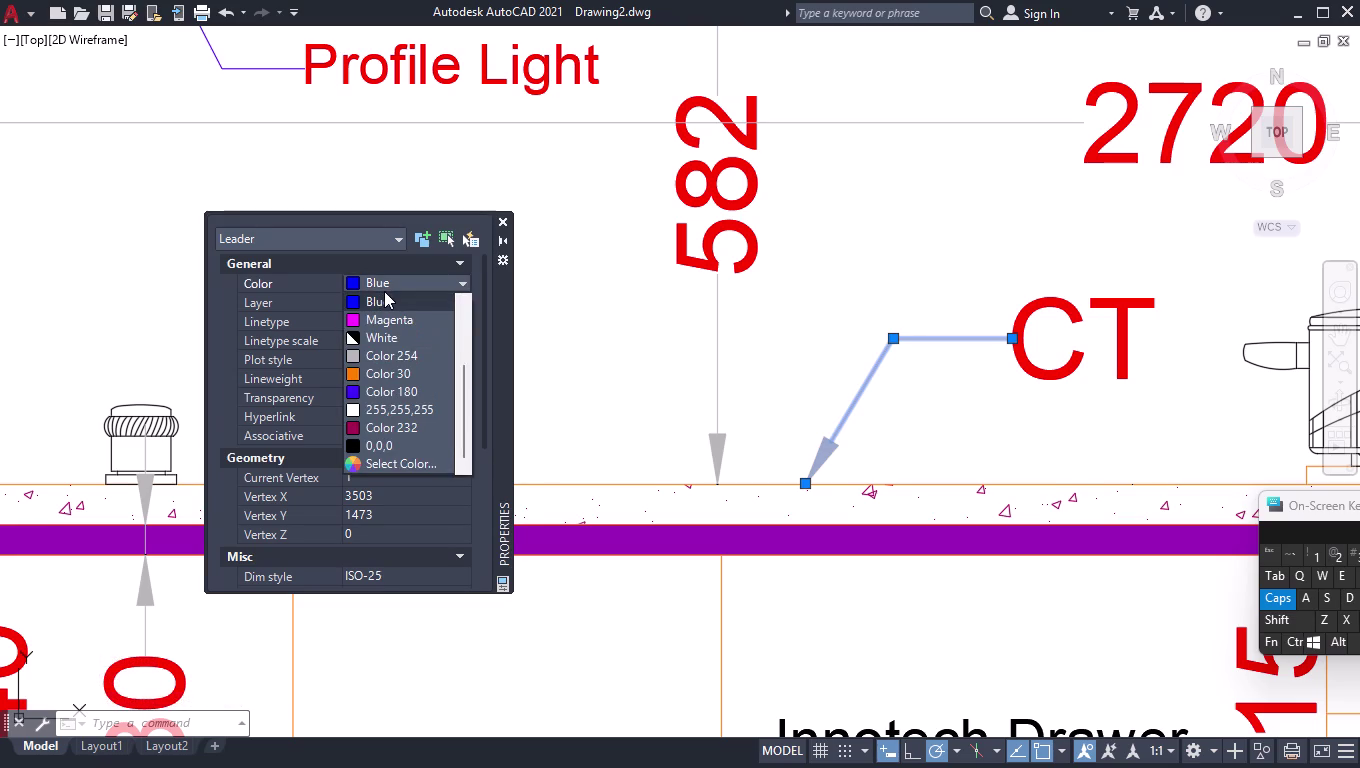
click(386, 300)
key(Return)
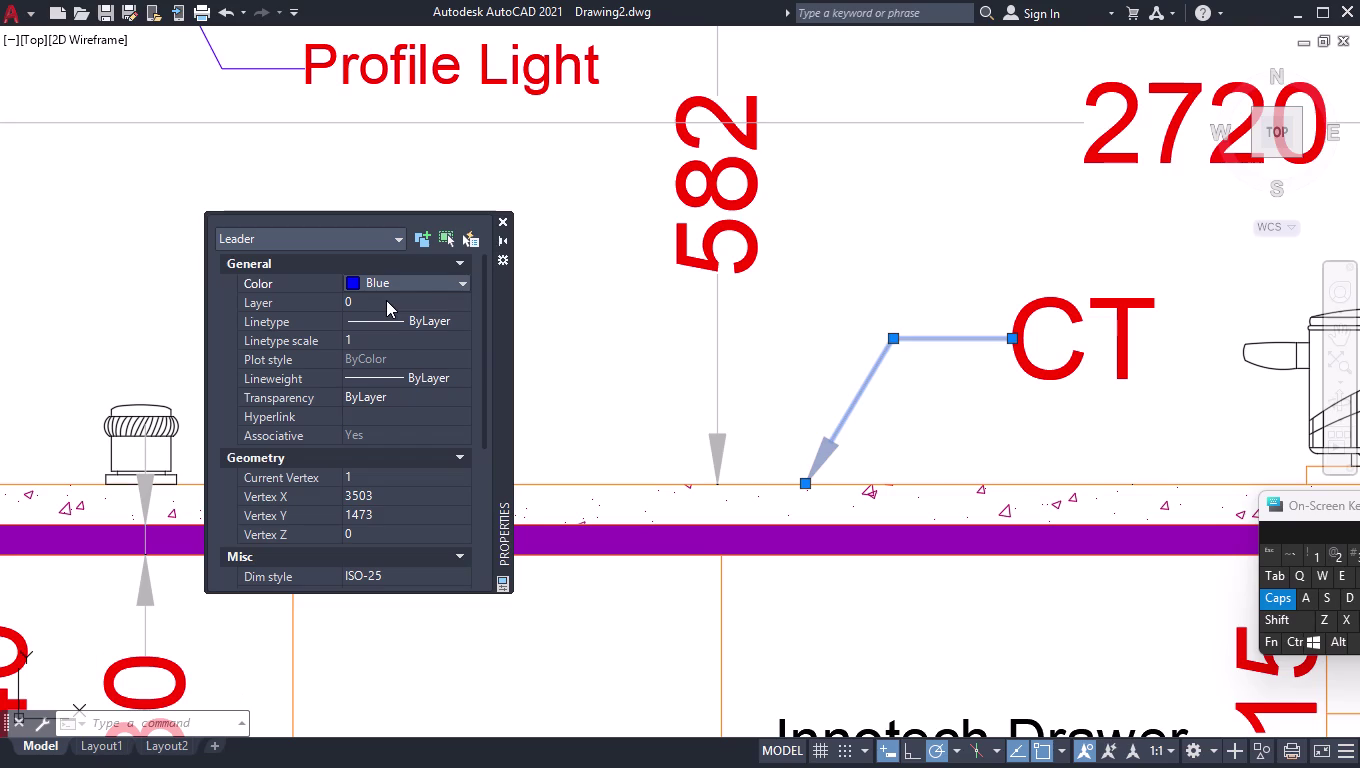
key(Return)
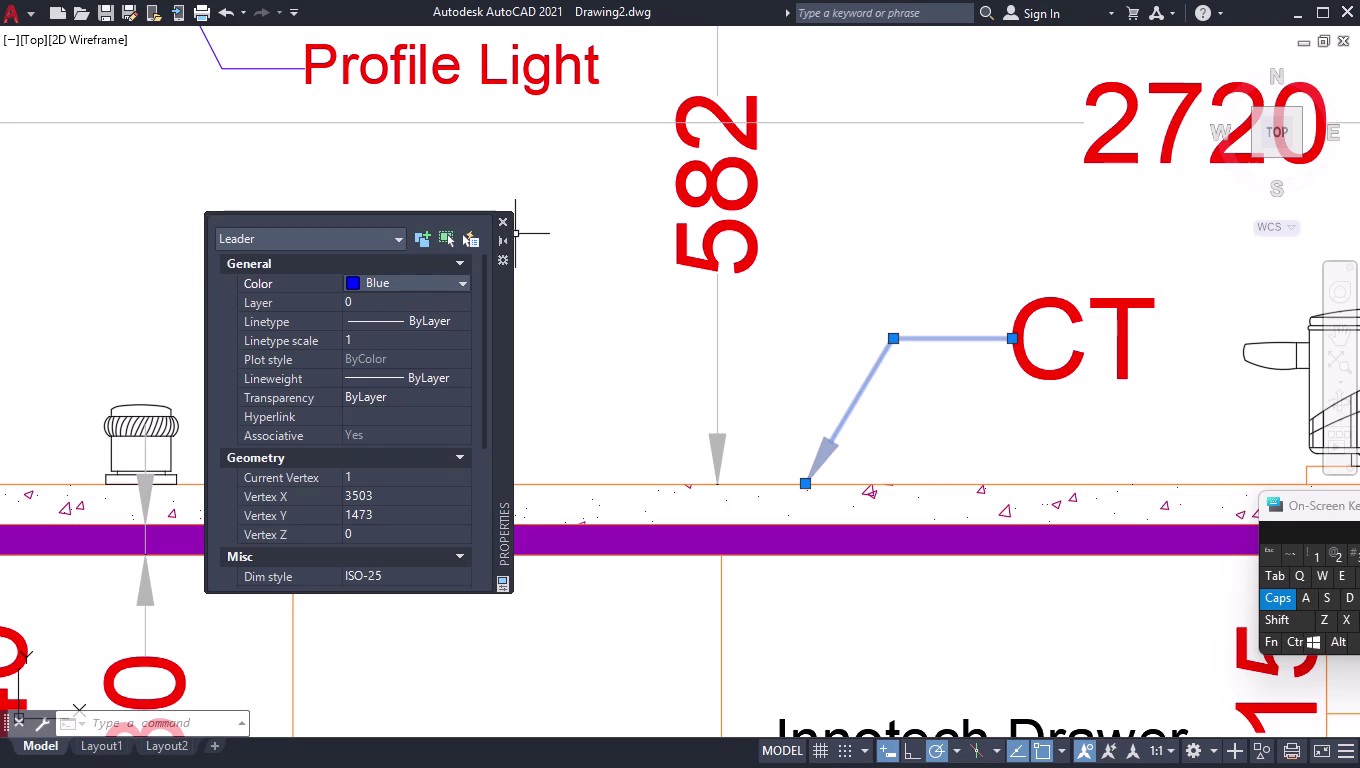
click(510, 220)
scroll(down, 3)
scroll(down, 3)
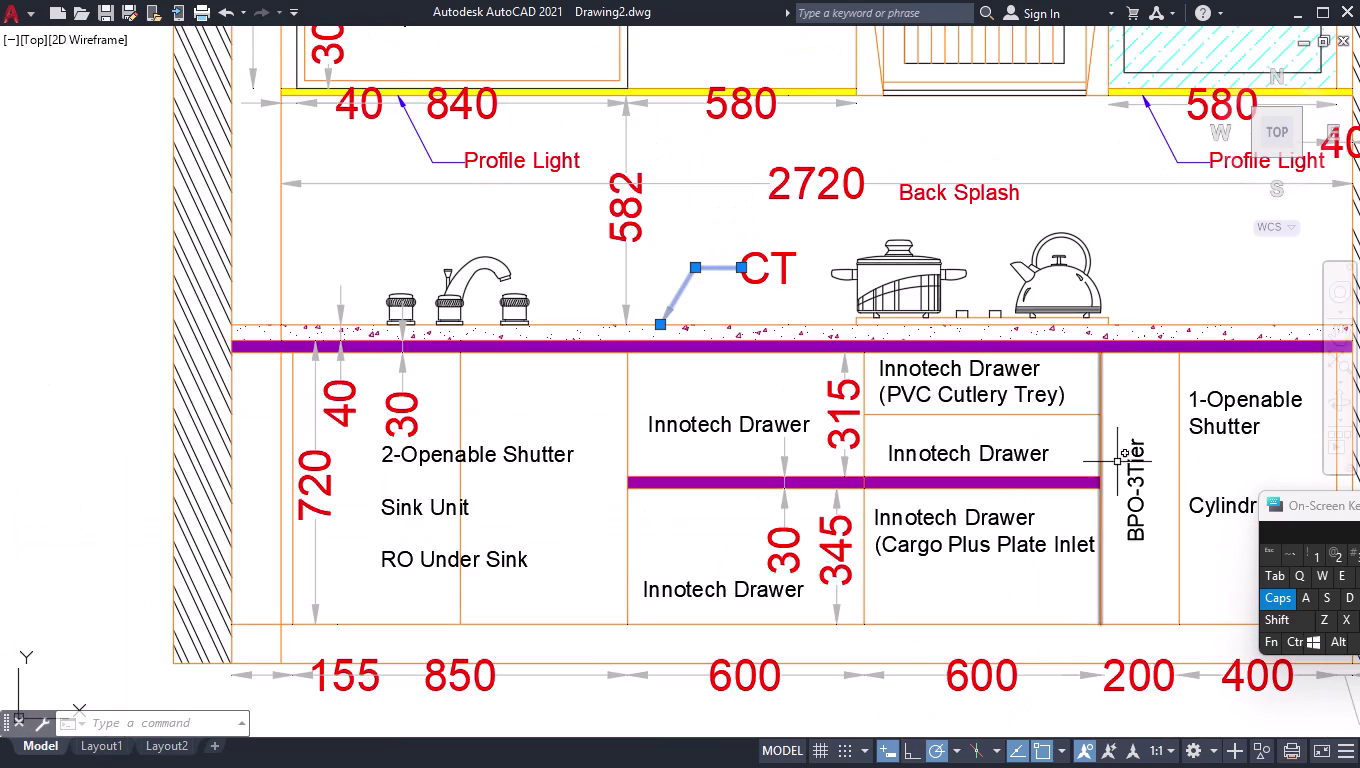
key(Return)
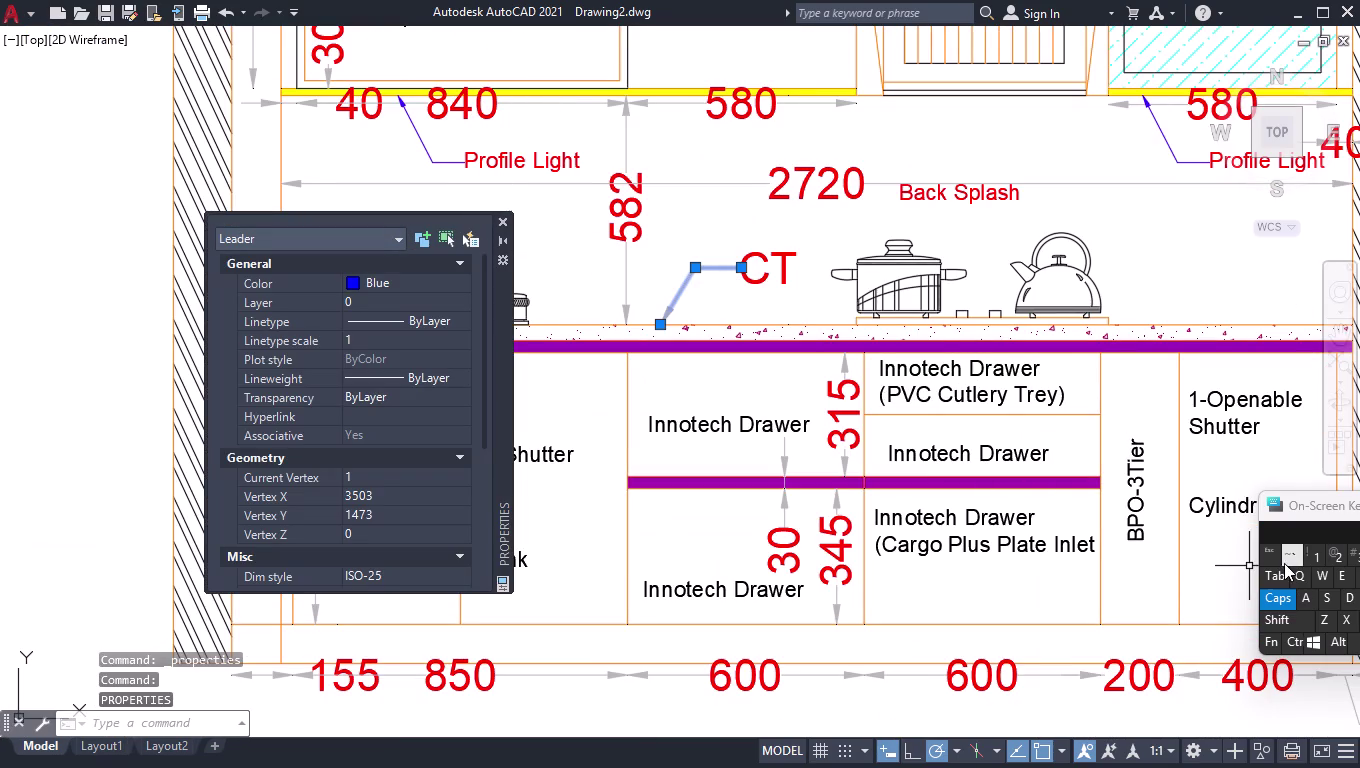
key(Escape)
key(Escape)
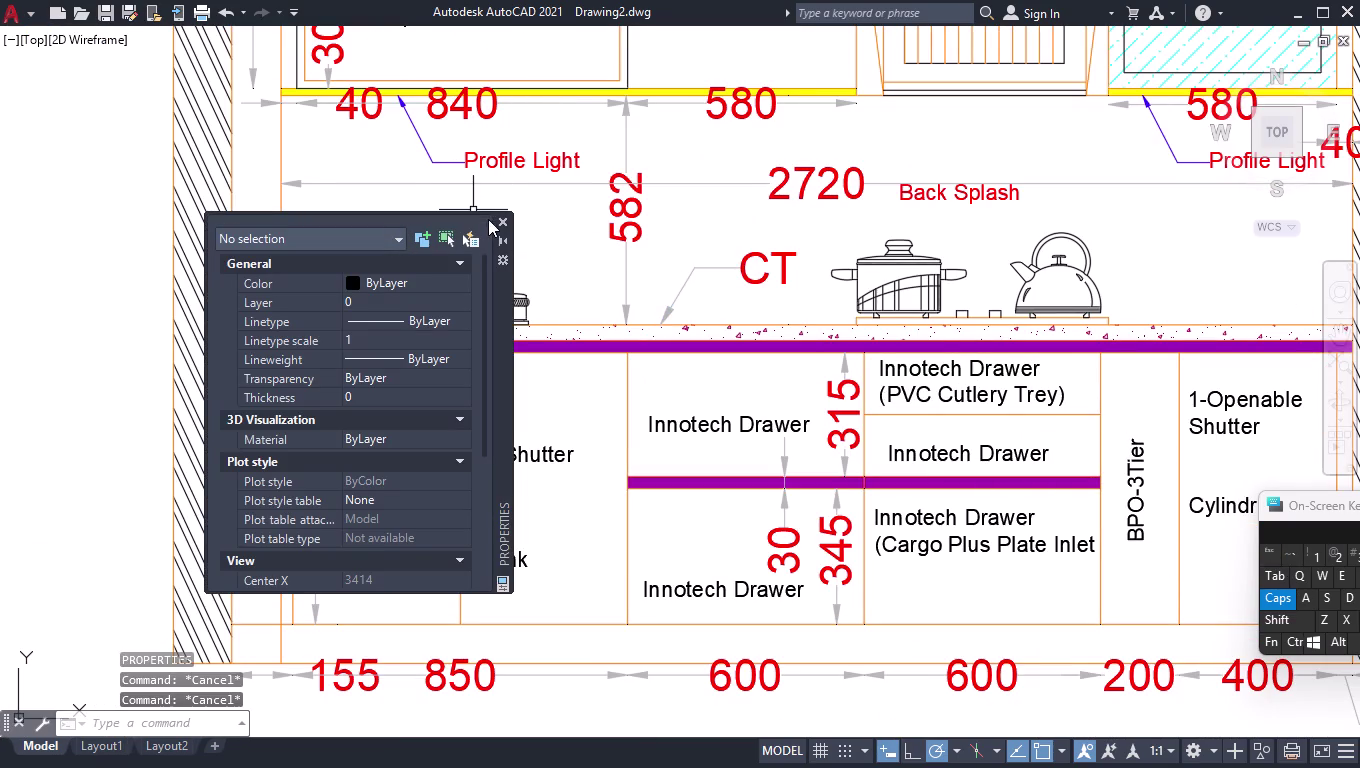
click(498, 224)
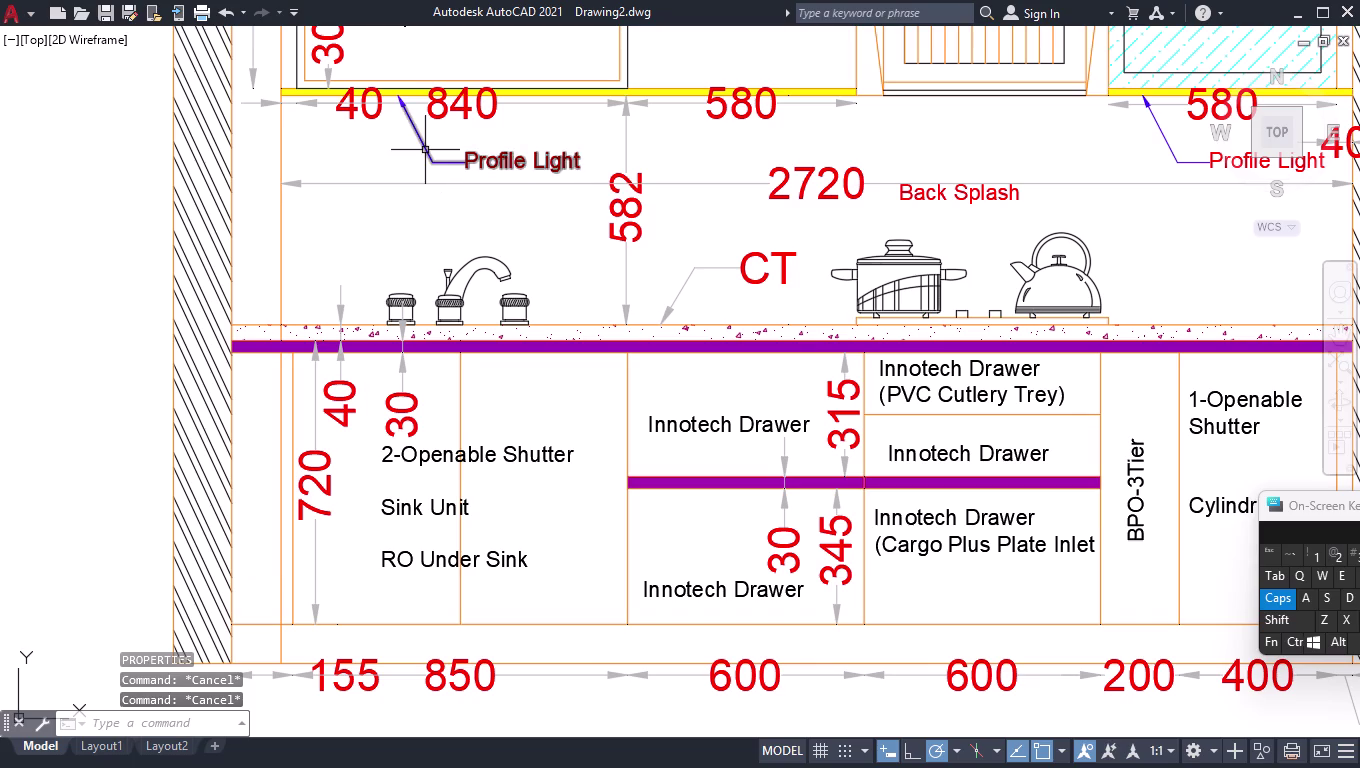
click(425, 150)
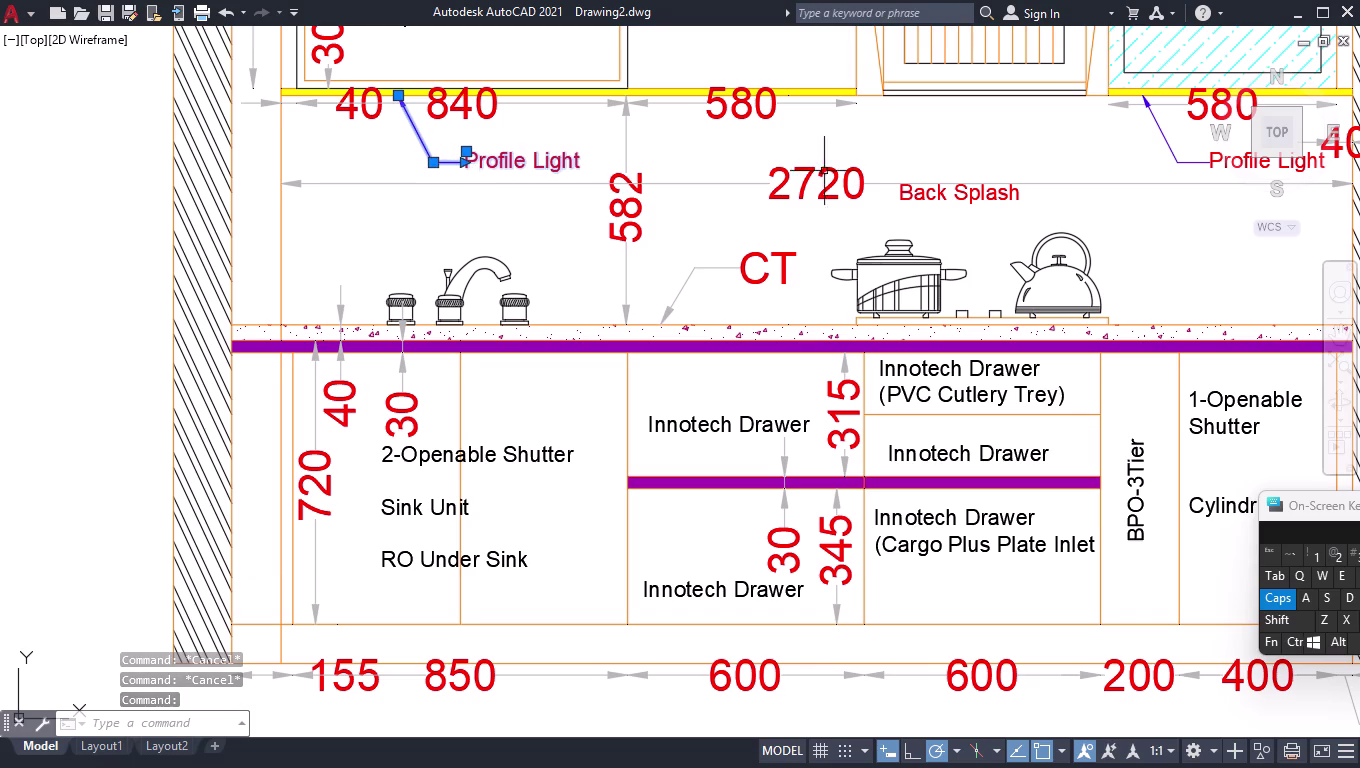
Use MATCHPROP to copy the Profile Light leader's properties onto the CT leader.
key(Escape)
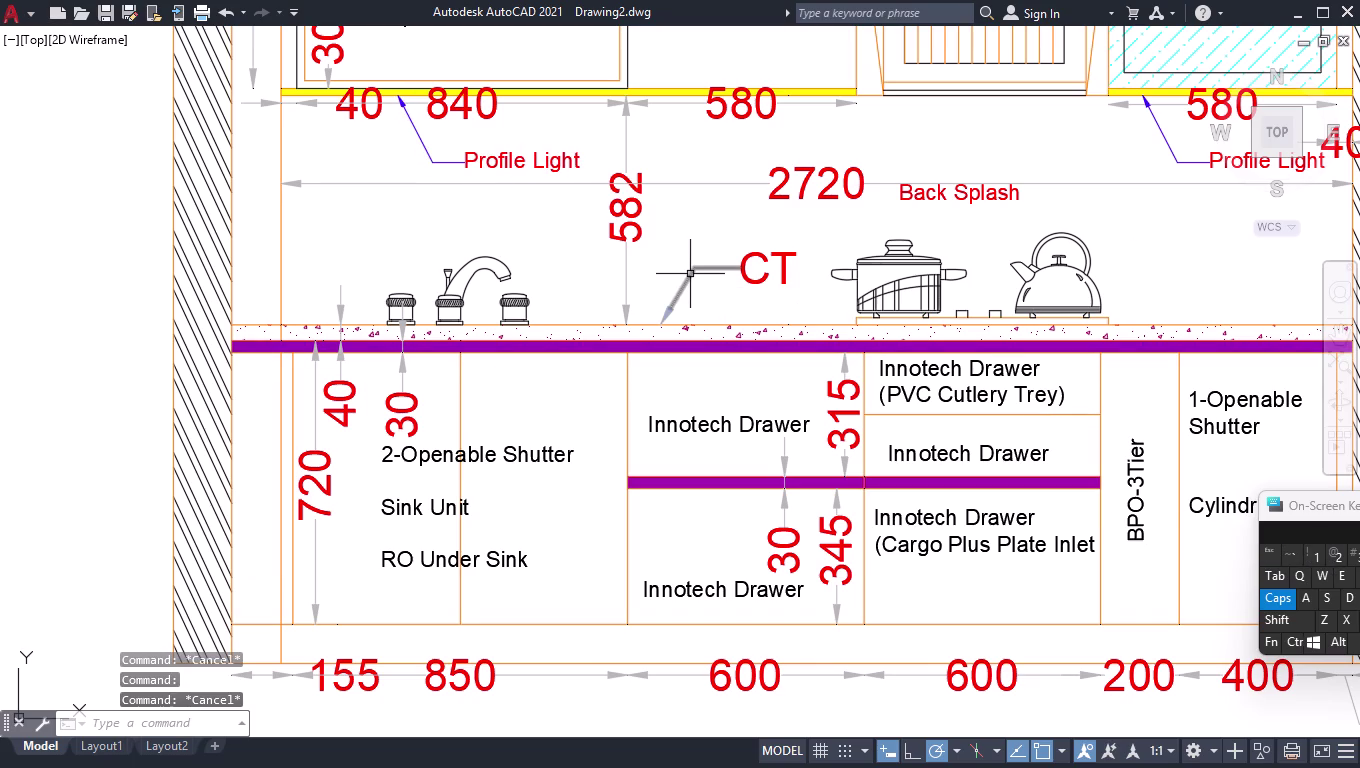
text(MATCH)
key(Return)
click(421, 141)
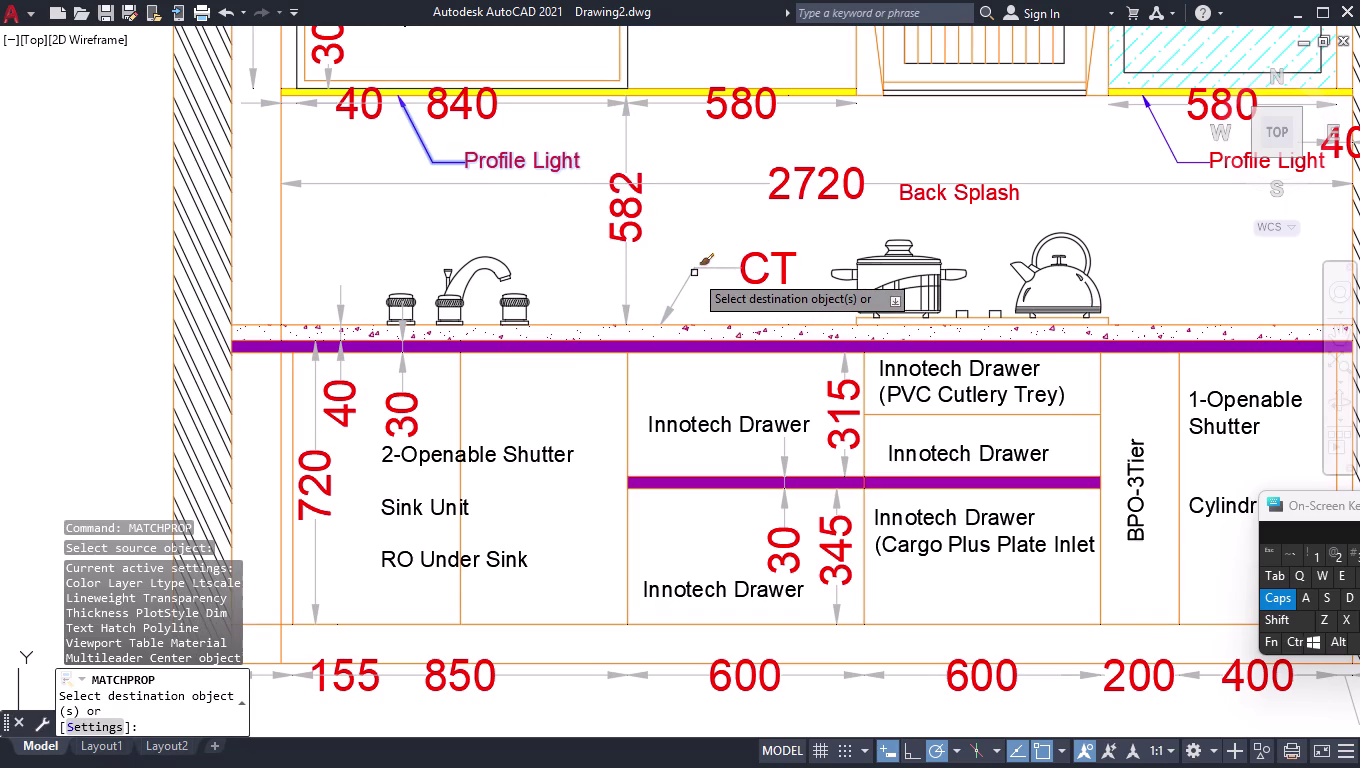
click(694, 271)
click(694, 270)
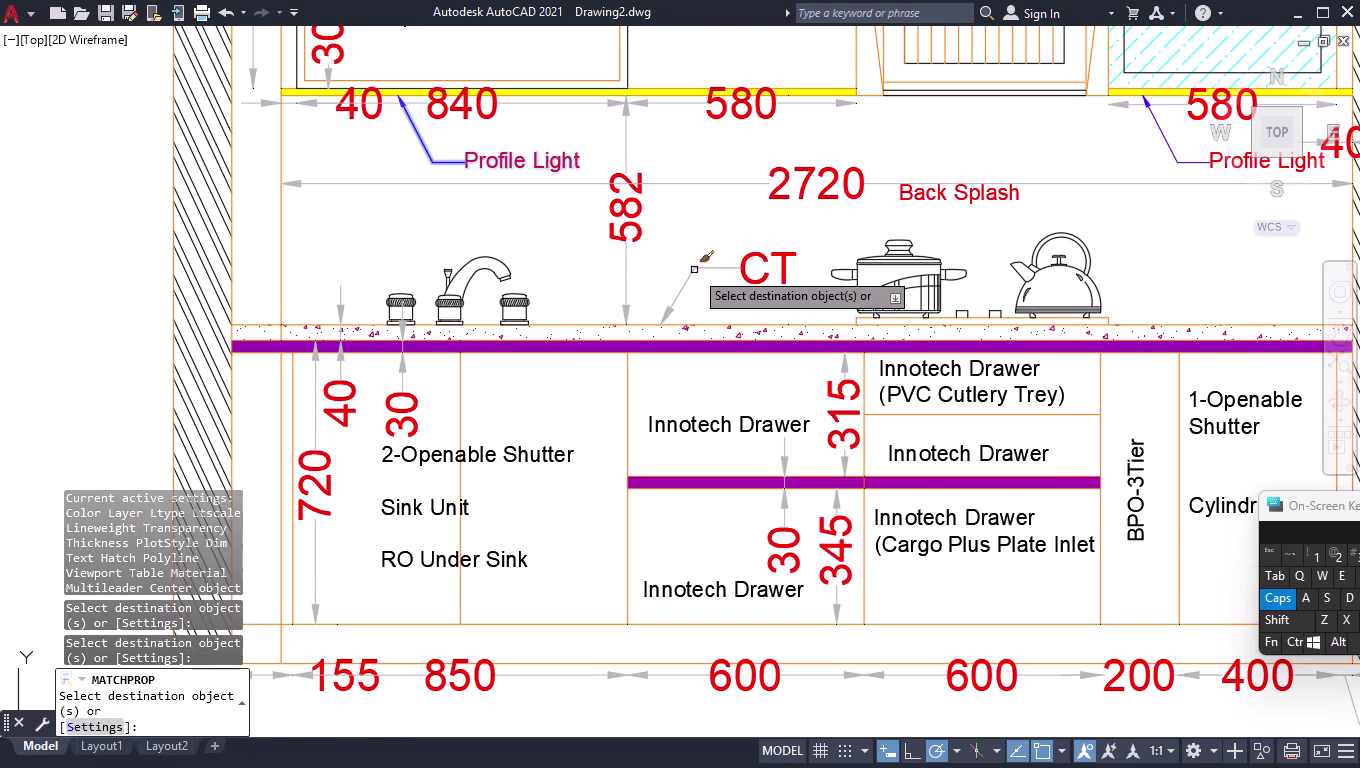
scroll(up, 3)
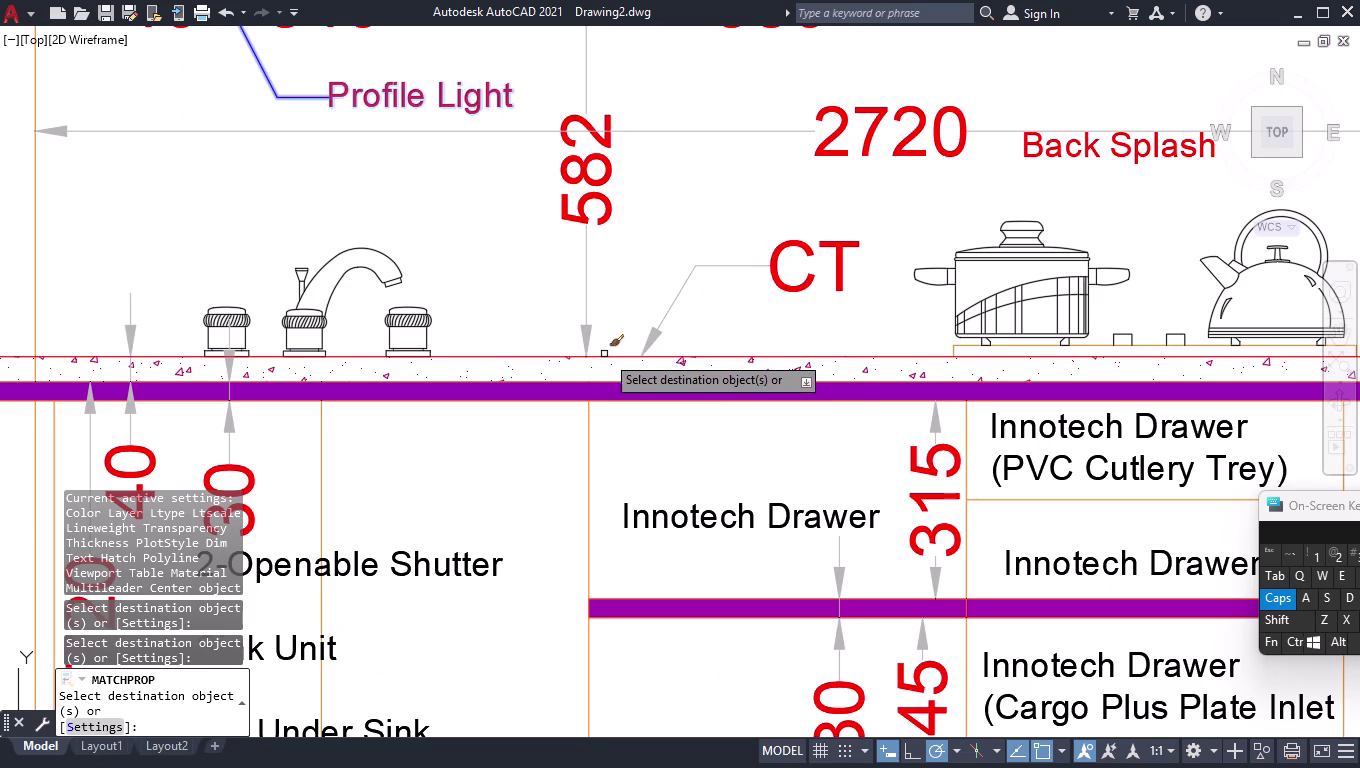
key(Escape)
scroll(down, 3)
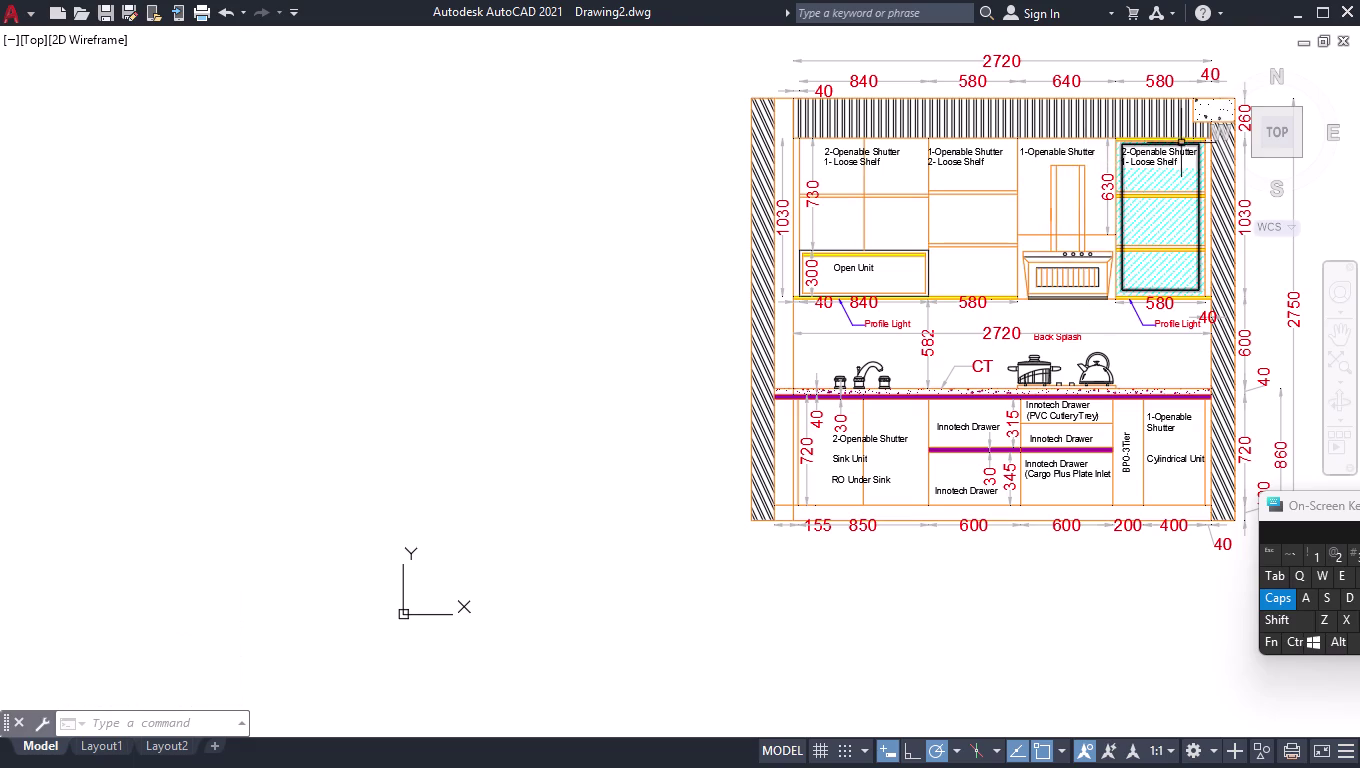
scroll(up, 3)
Delete the striped hatch above the upper cabinets.
scroll(up, 3)
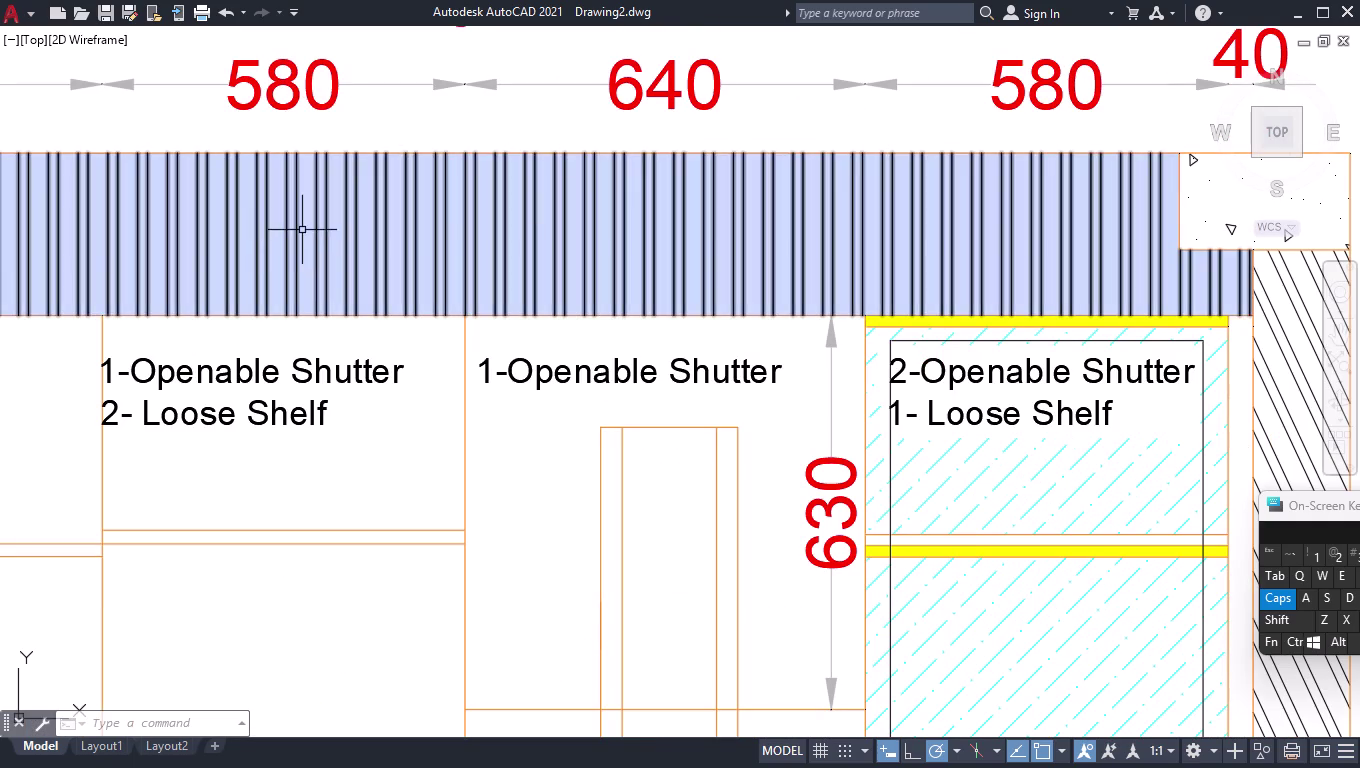
click(305, 230)
key(Delete)
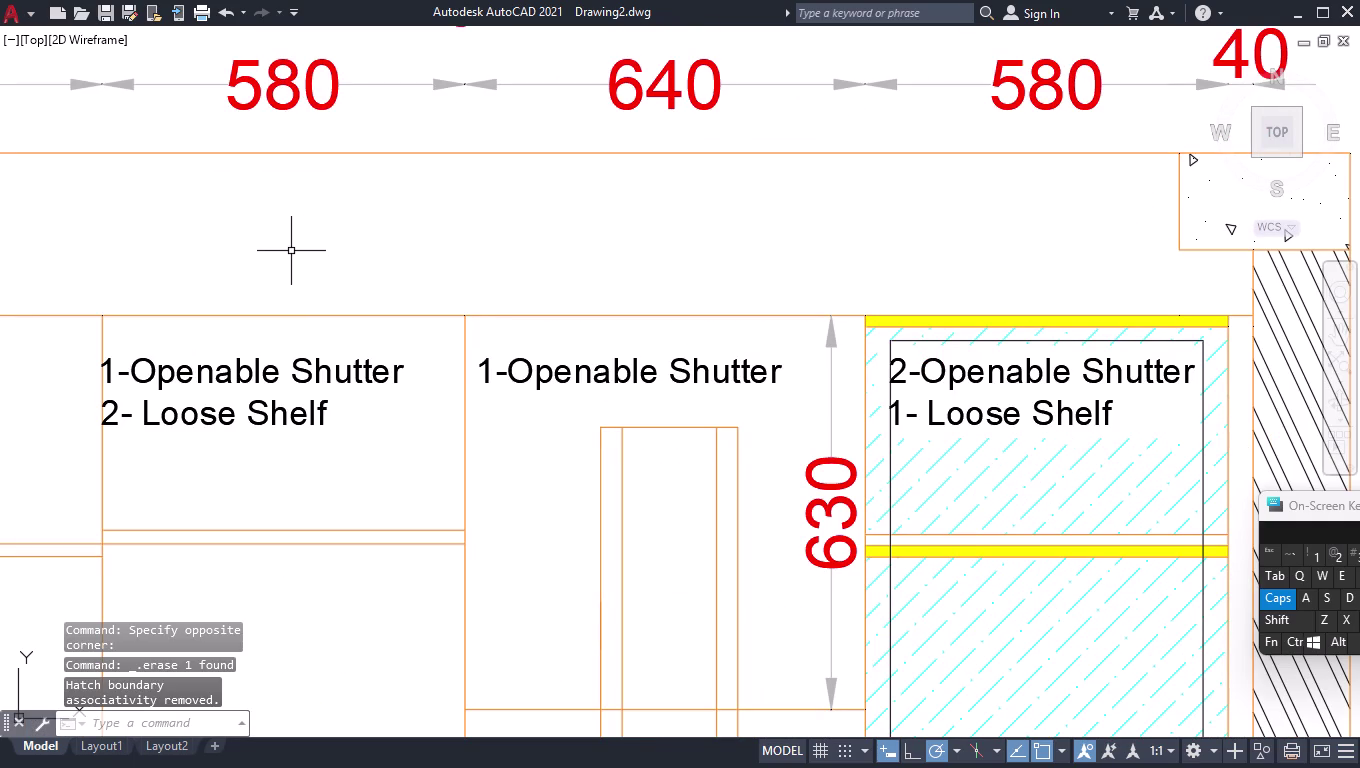
key(ctrl+0)
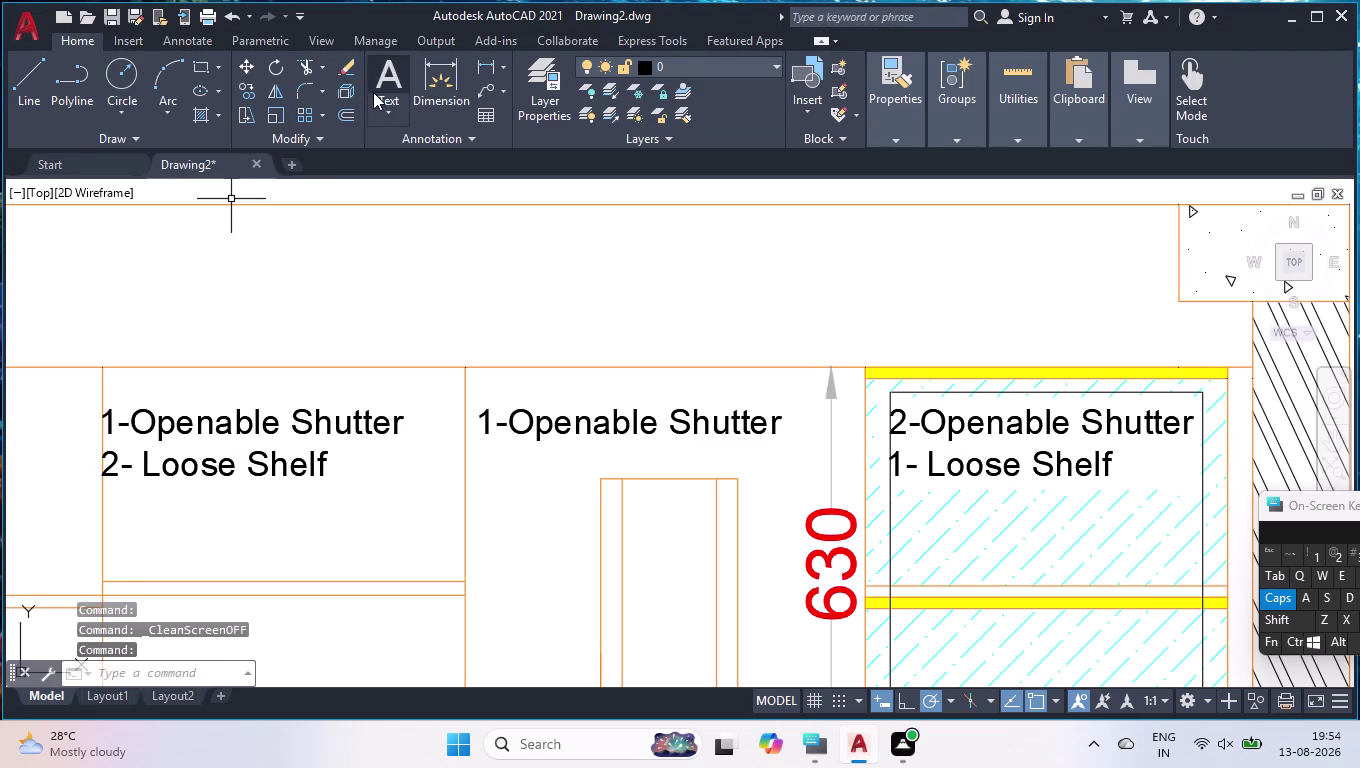
Add a Dummy Filler Finish multiline text note in the cleared band.
click(383, 84)
click(147, 238)
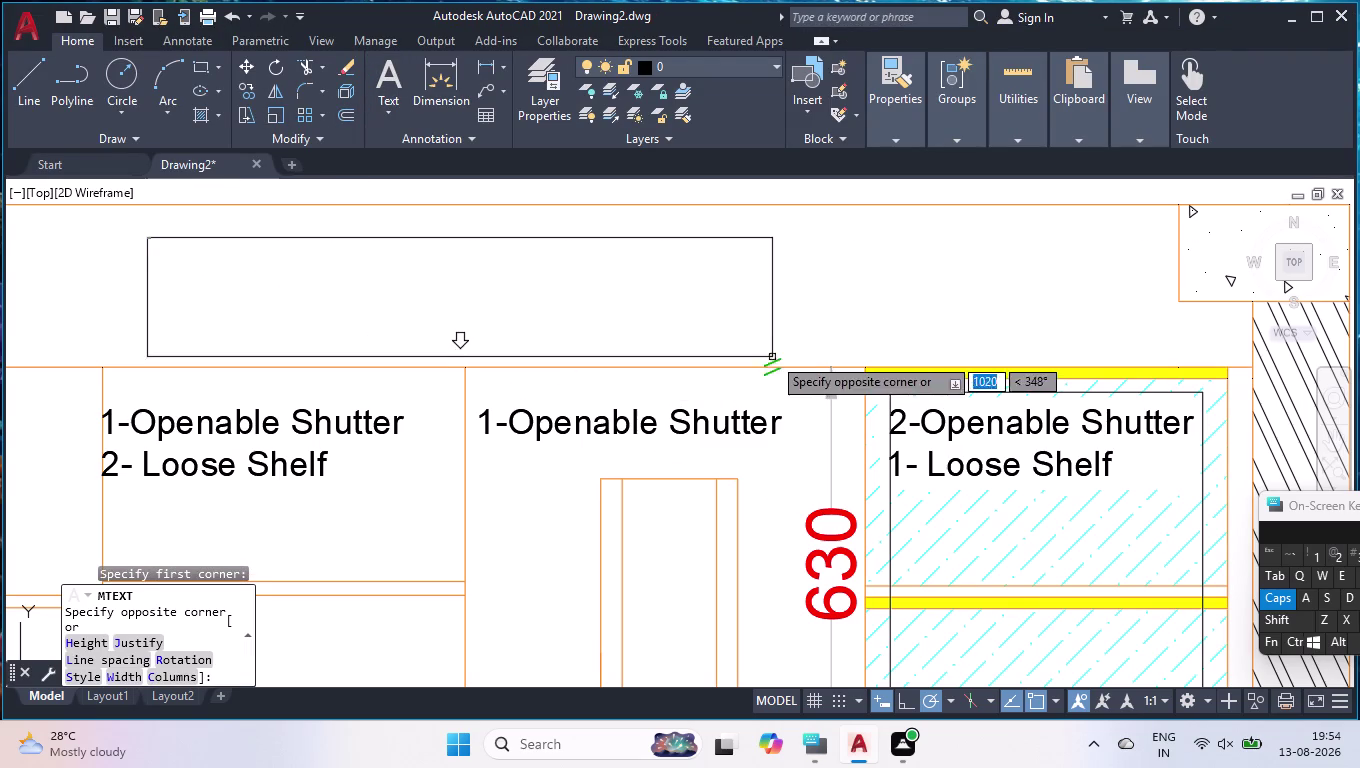
click(827, 336)
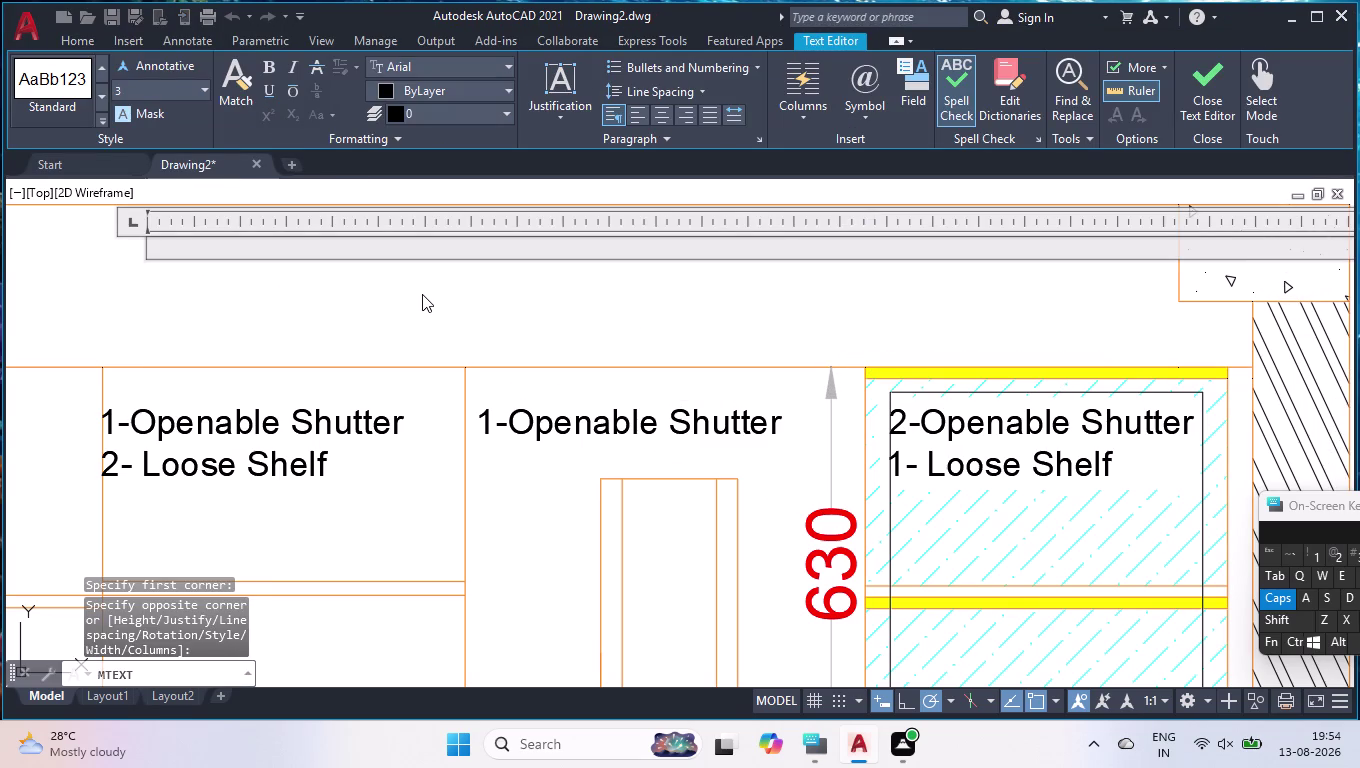
key(d)
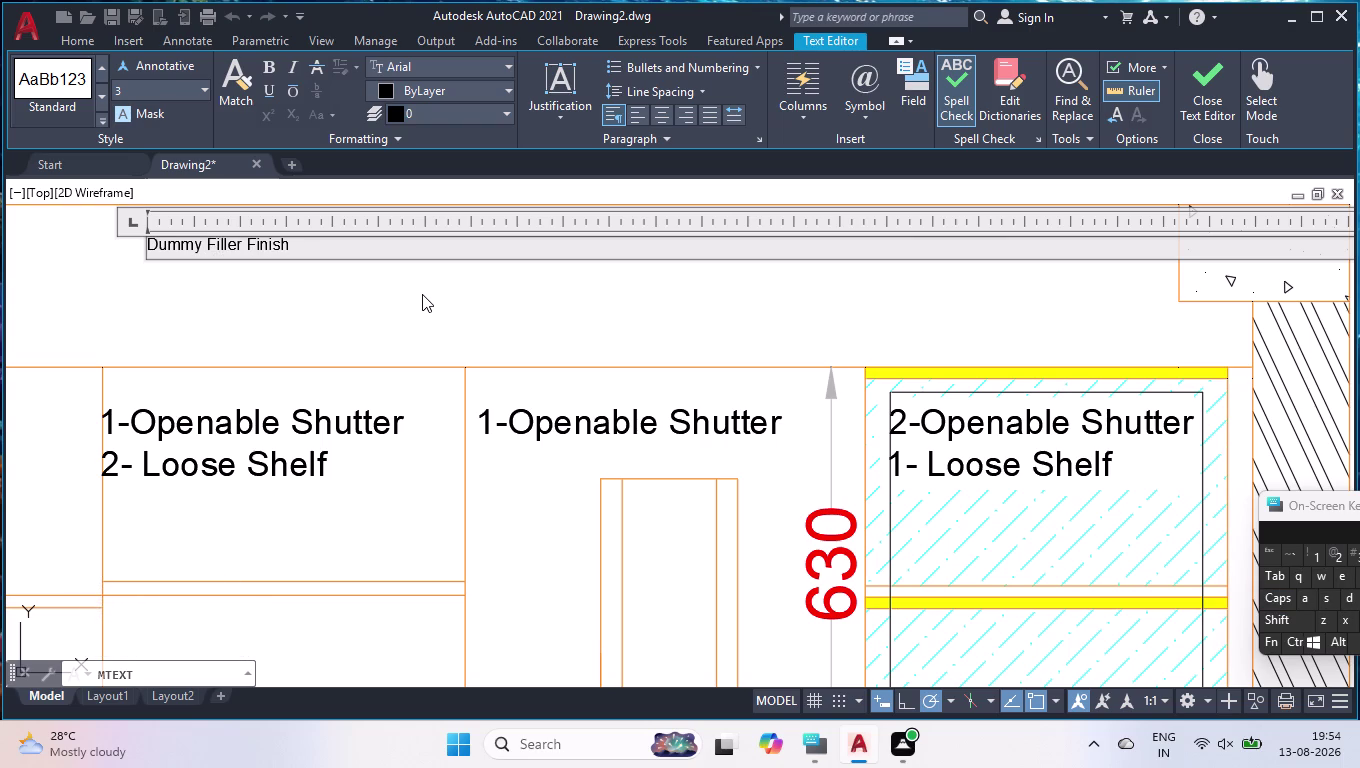
key(w)
click(484, 279)
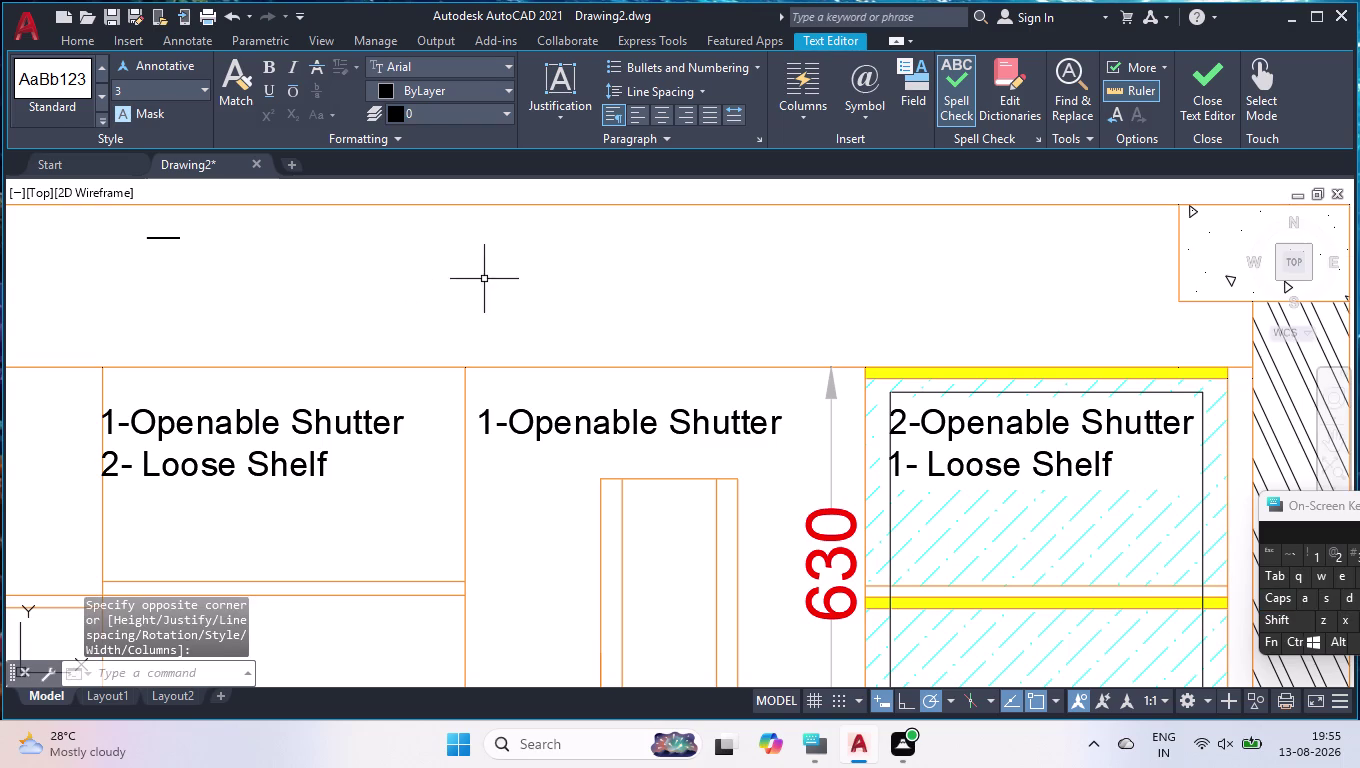
click(162, 237)
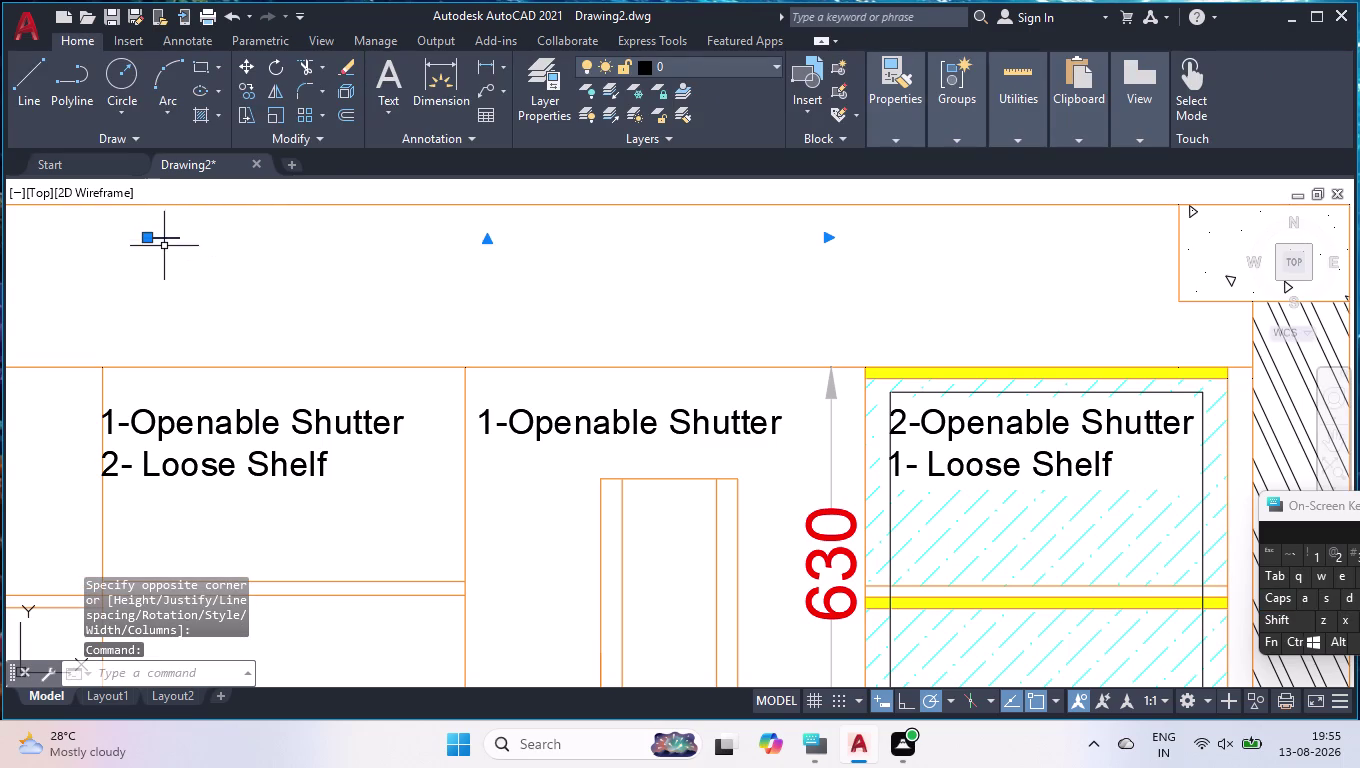
Set the filler label's text height to 60 and widen its text box.
key(ctrl+1)
scroll(down, 3)
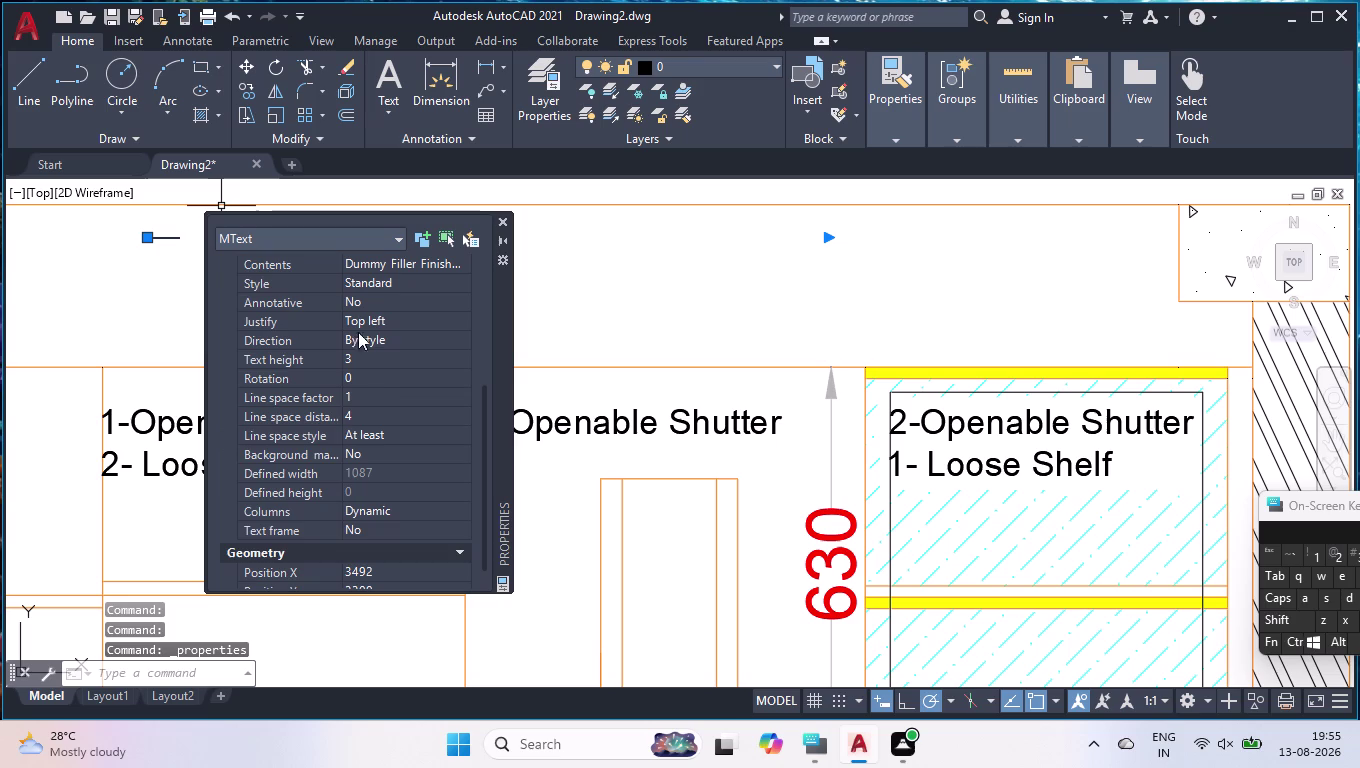
click(380, 363)
text(60)
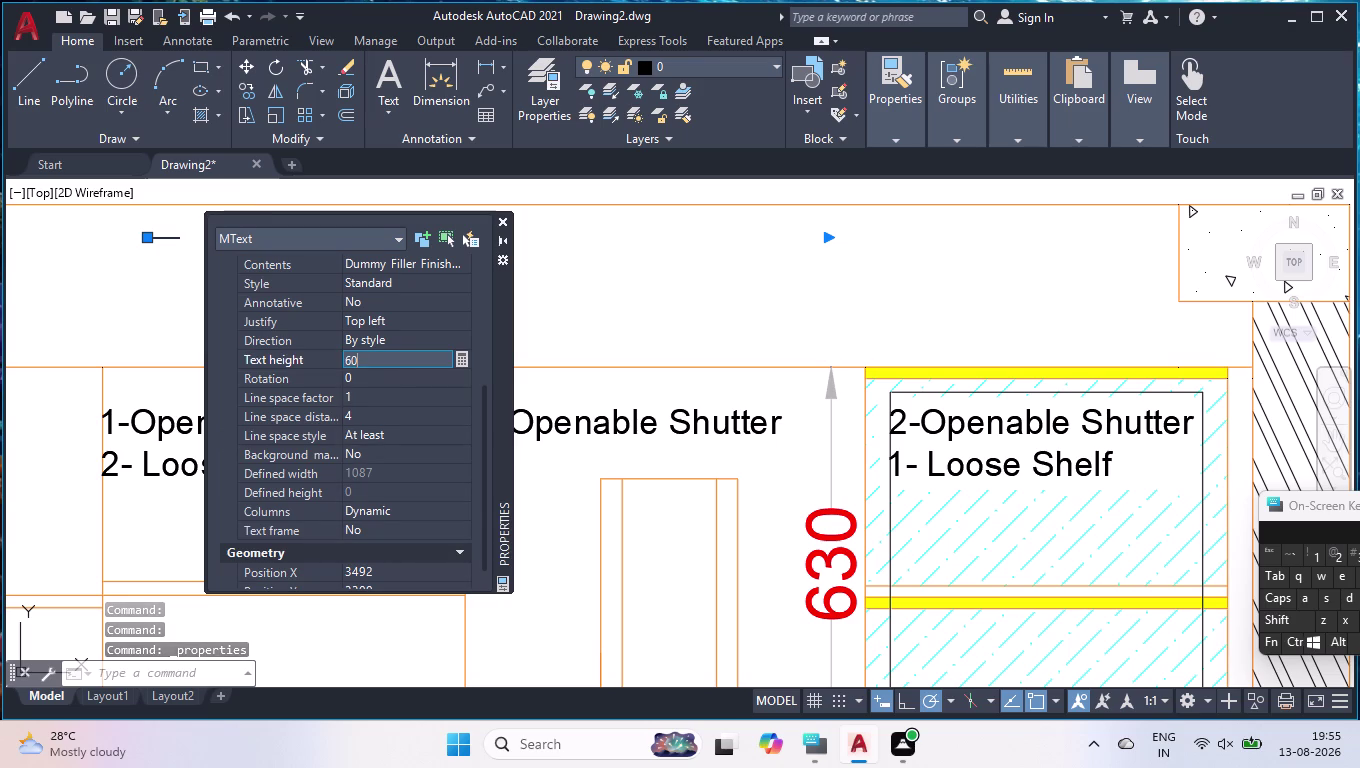
key(Return)
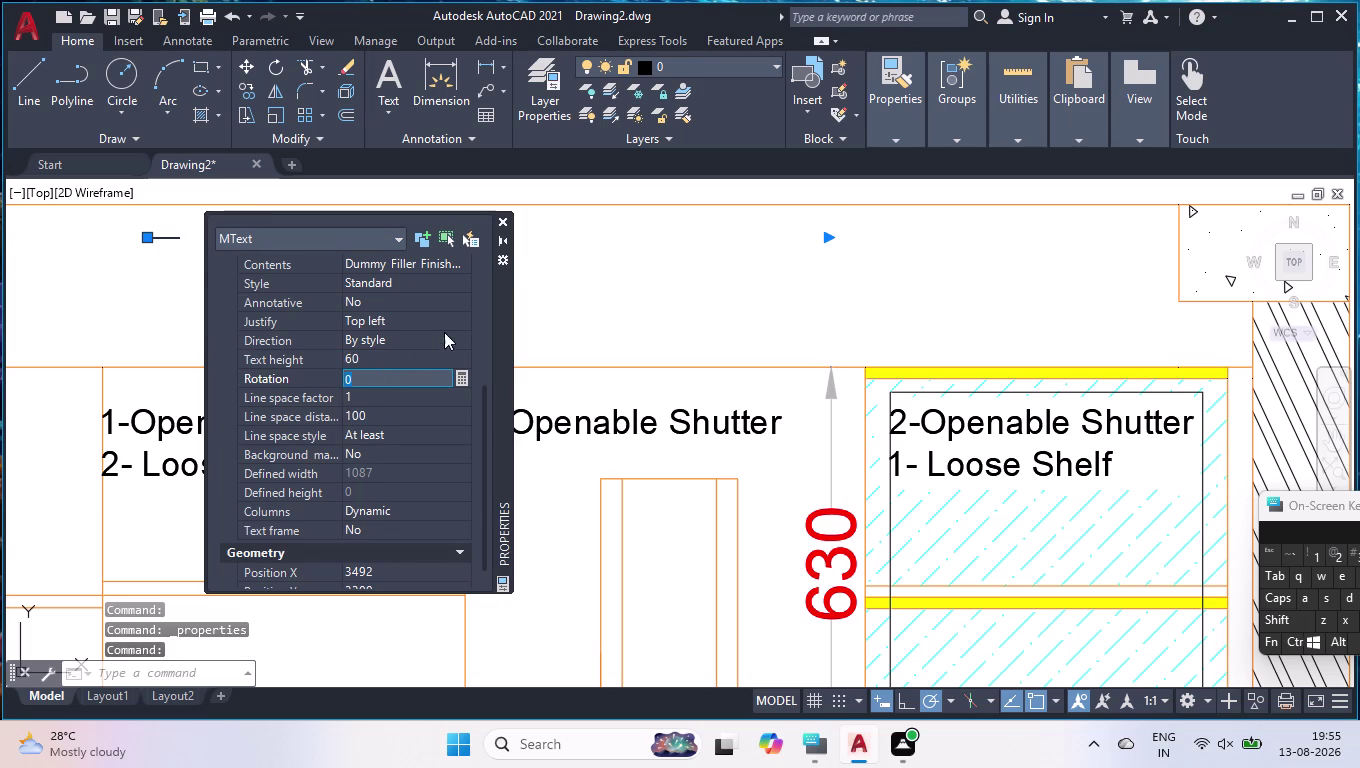
click(823, 240)
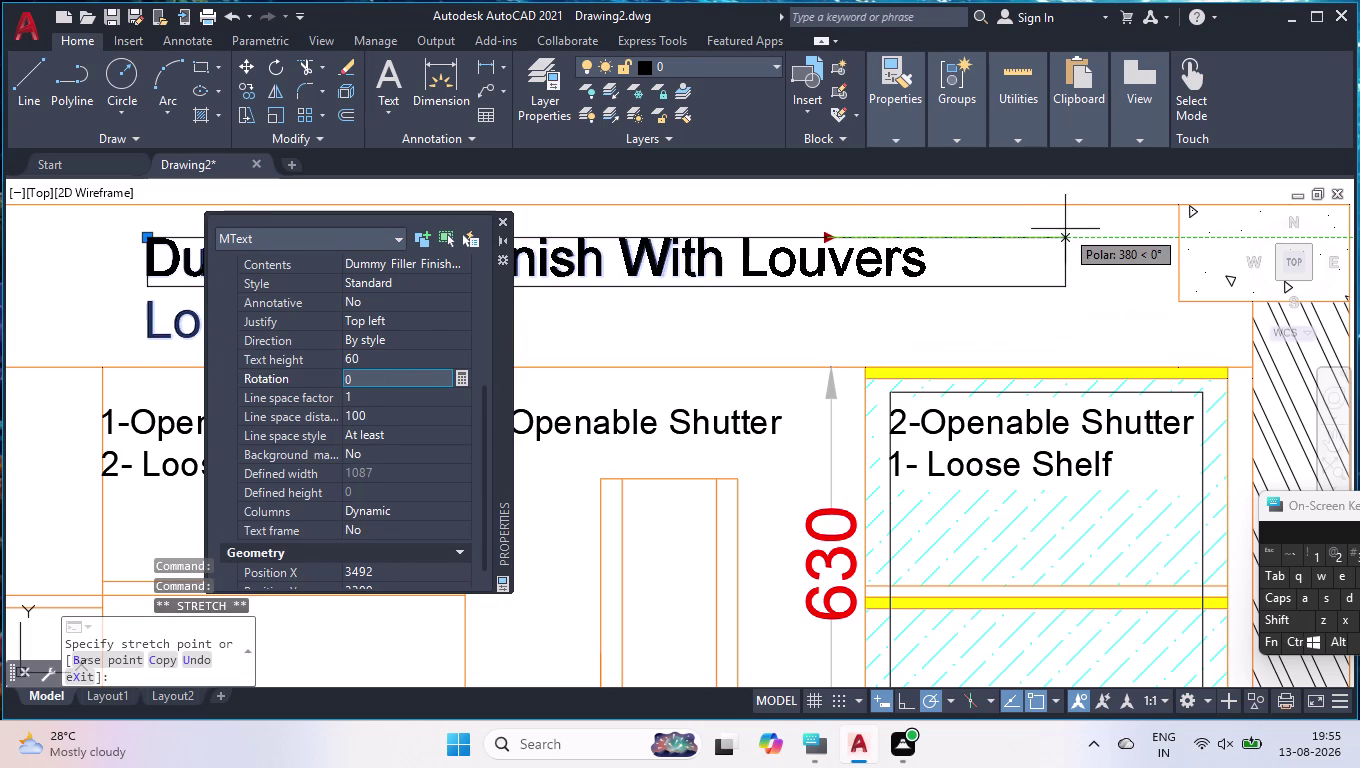
click(1037, 234)
click(500, 219)
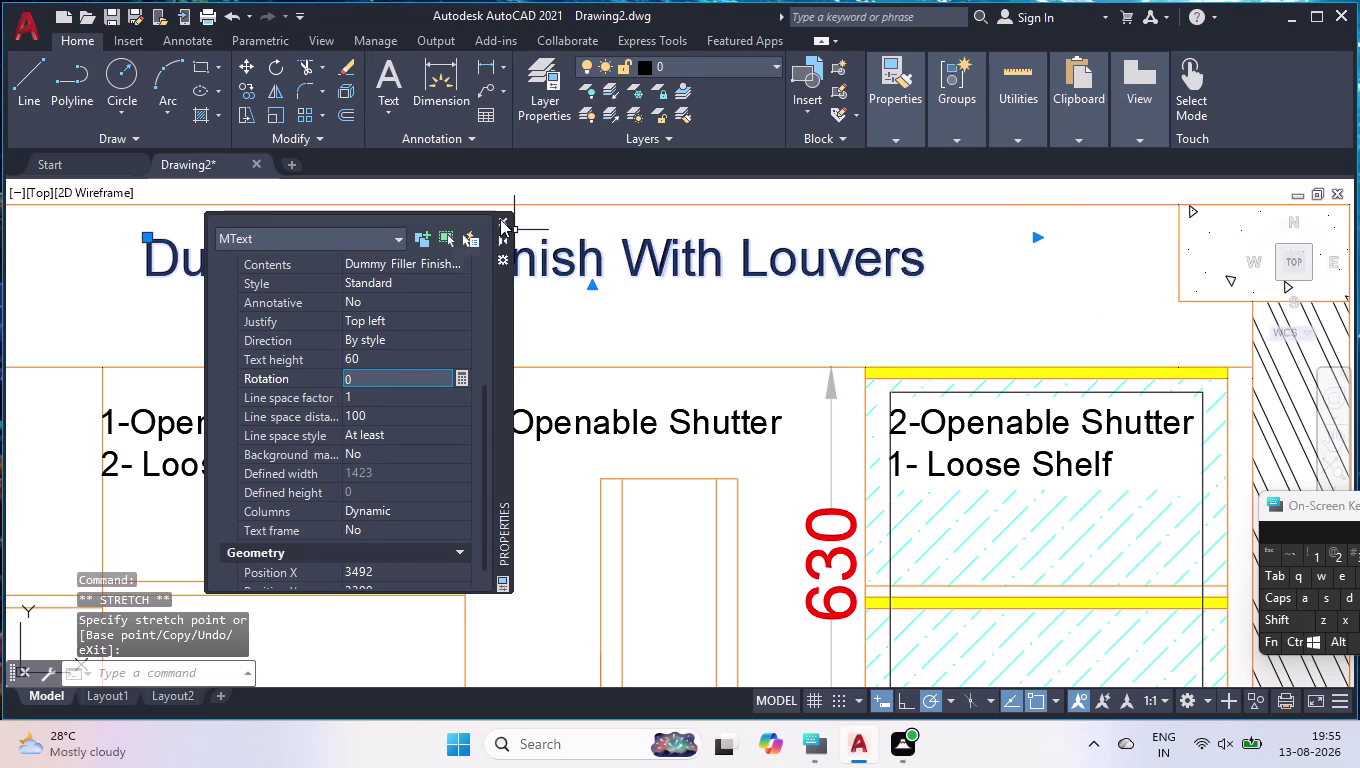
Reduce the filler label's text height to 50 and deselect it.
scroll(down, 3)
scroll(down, 3)
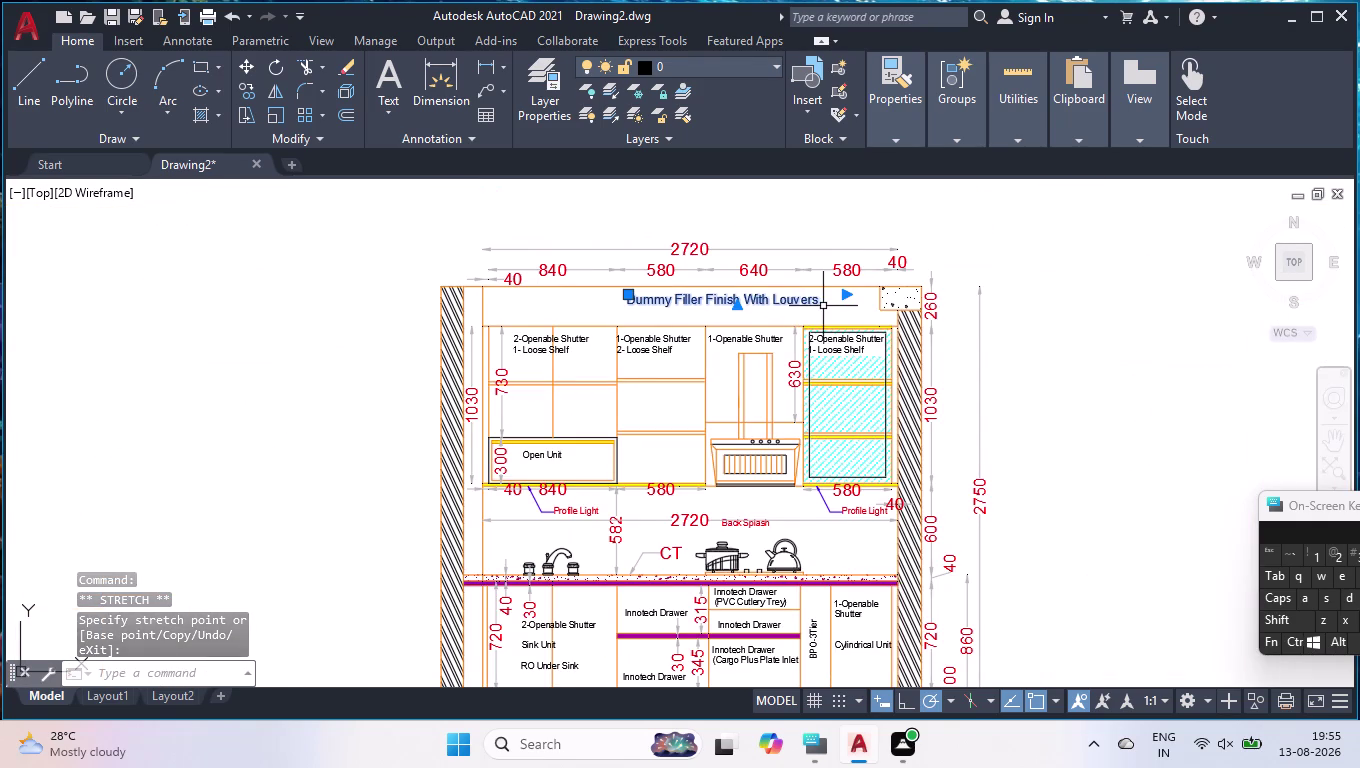
scroll(up, 3)
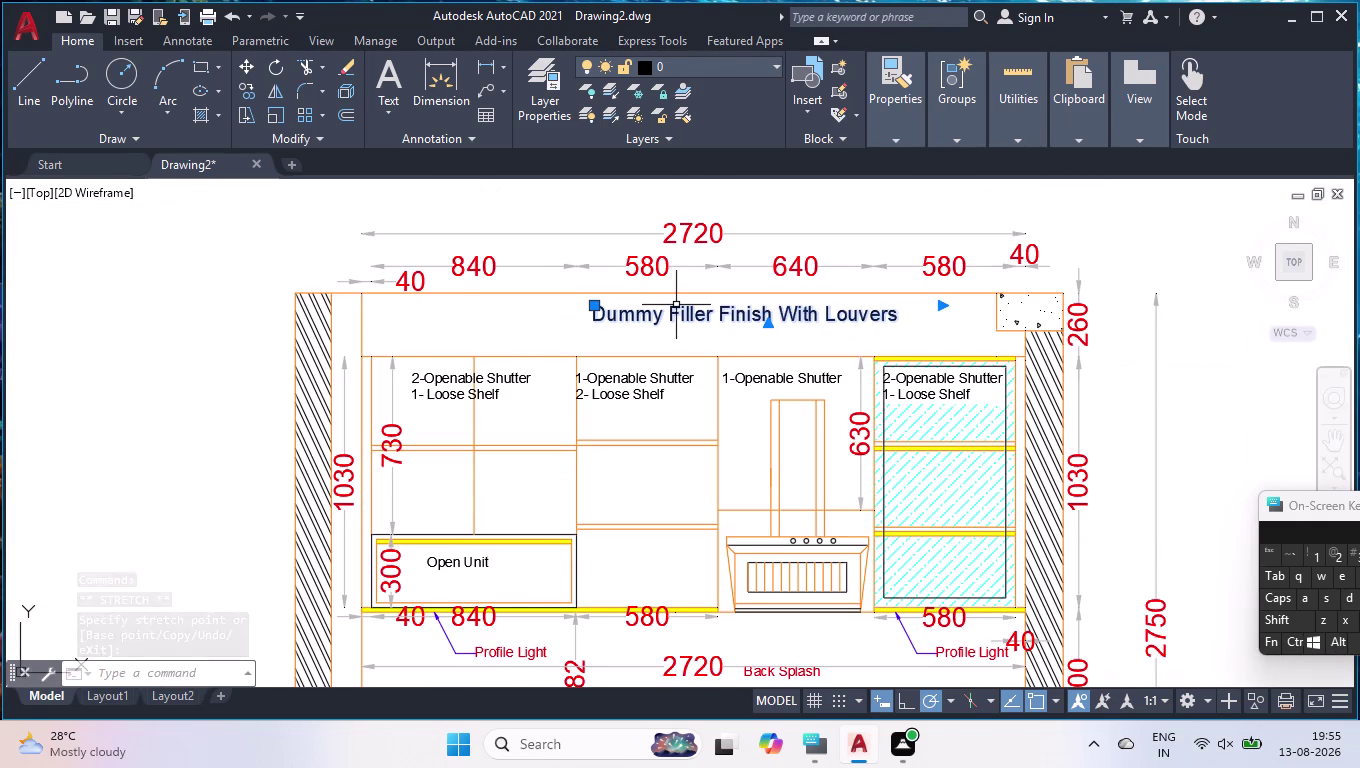
key(ctrl+1)
scroll(down, 3)
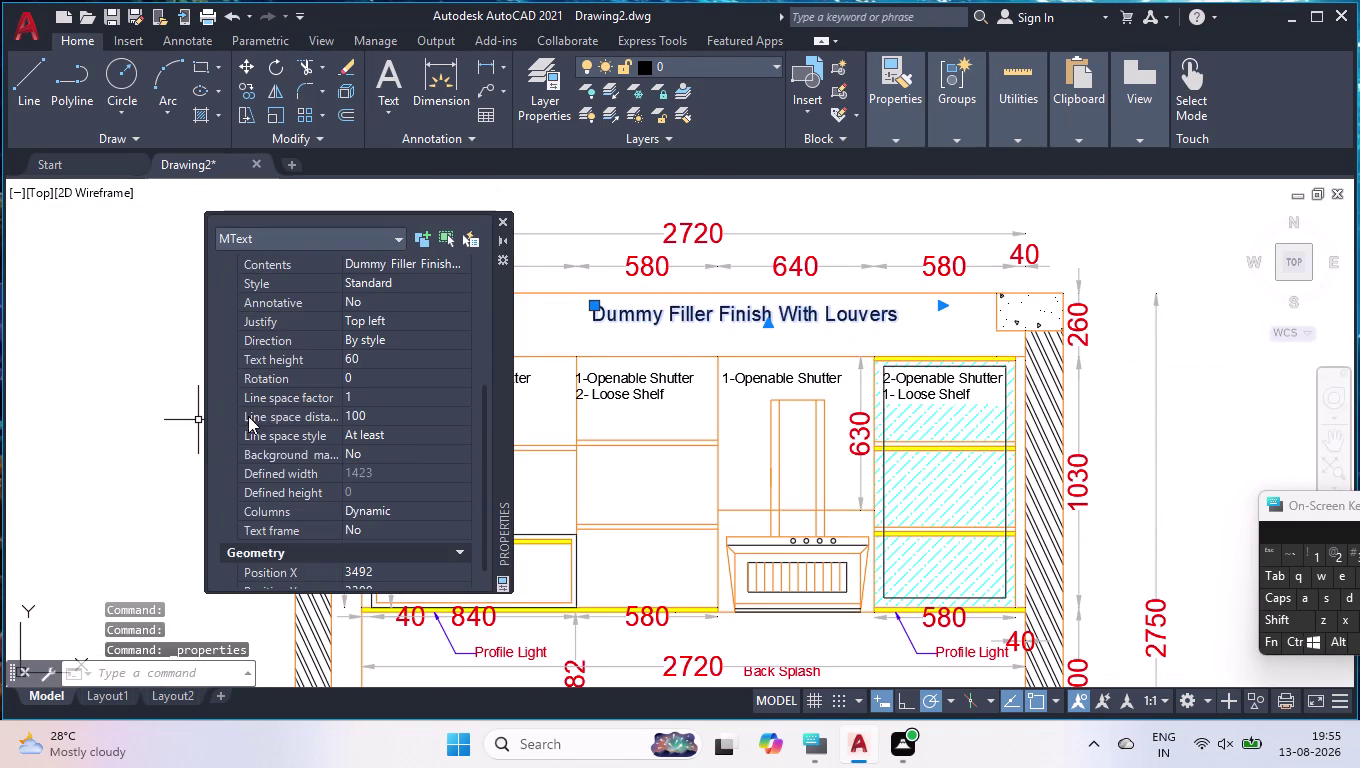
click(362, 361)
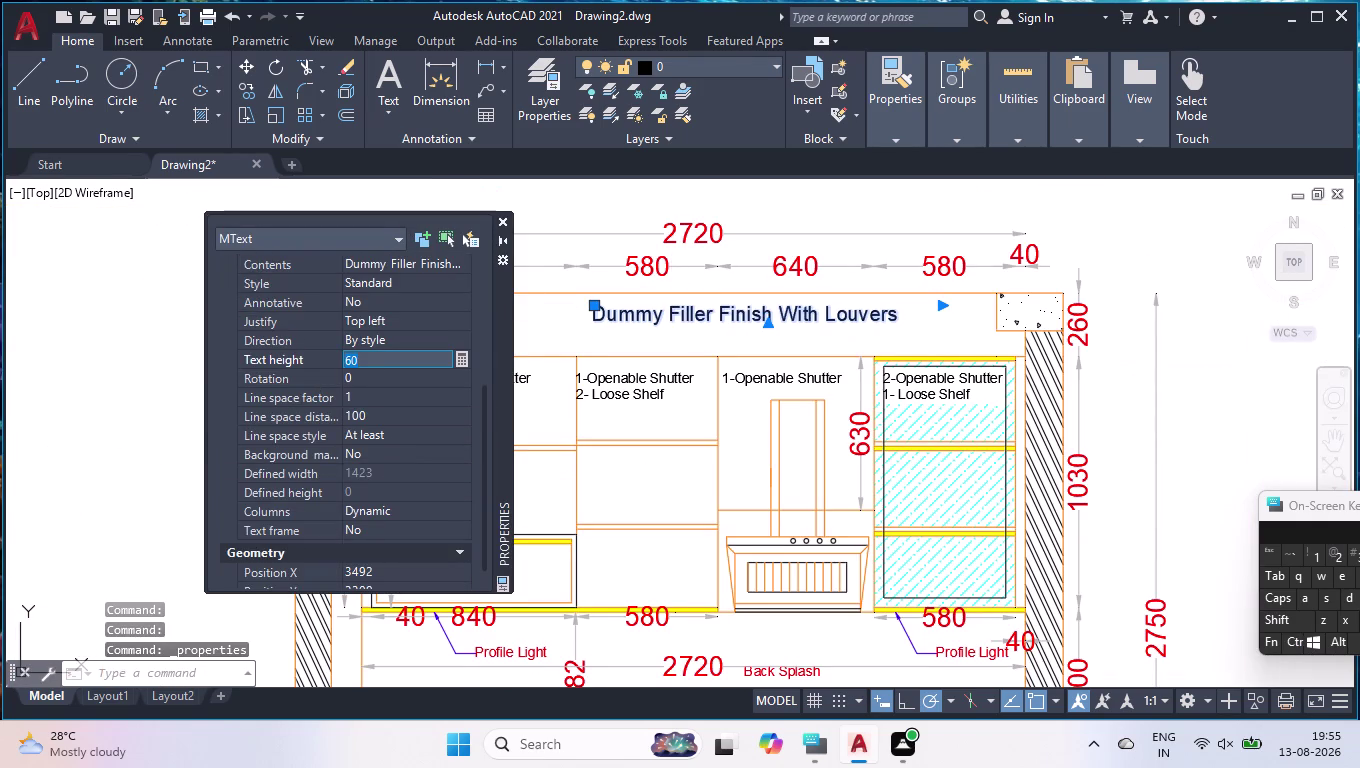
text(50)
key(Return)
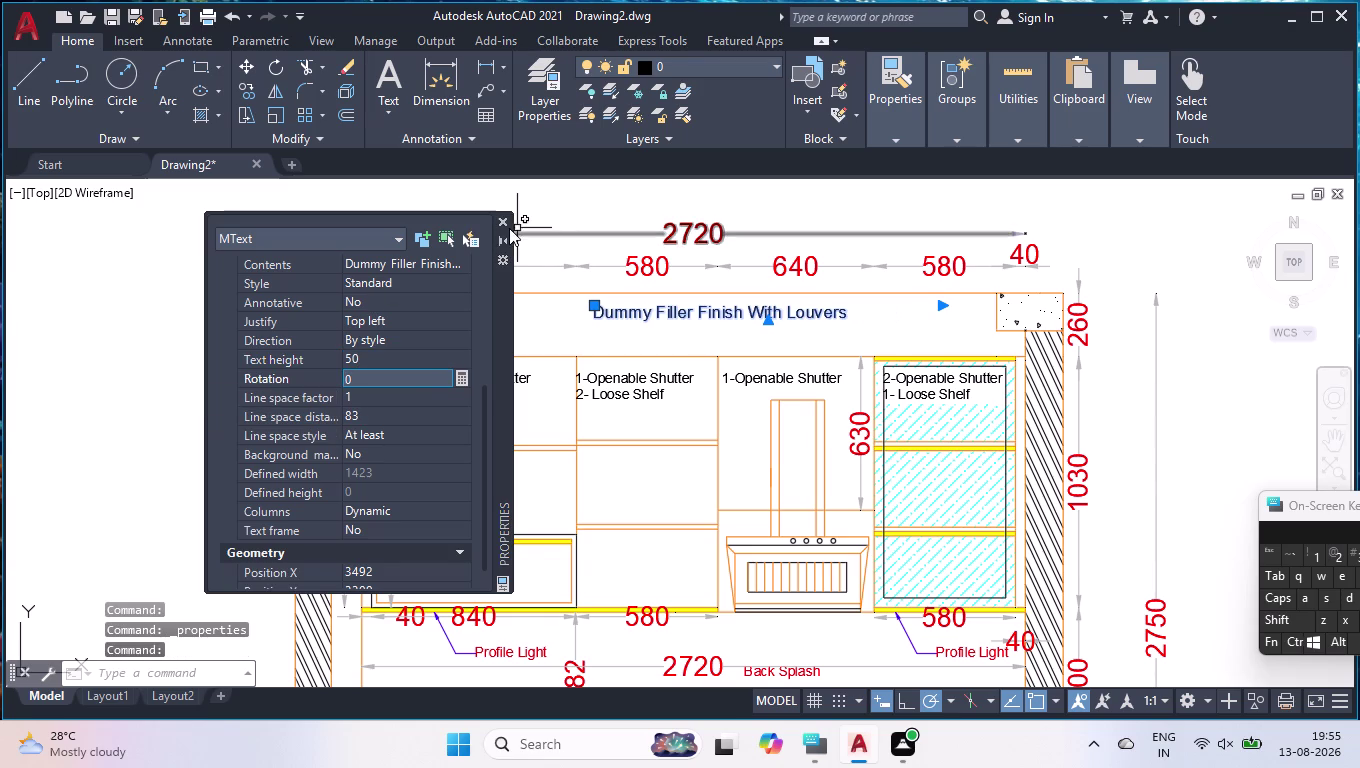
click(502, 226)
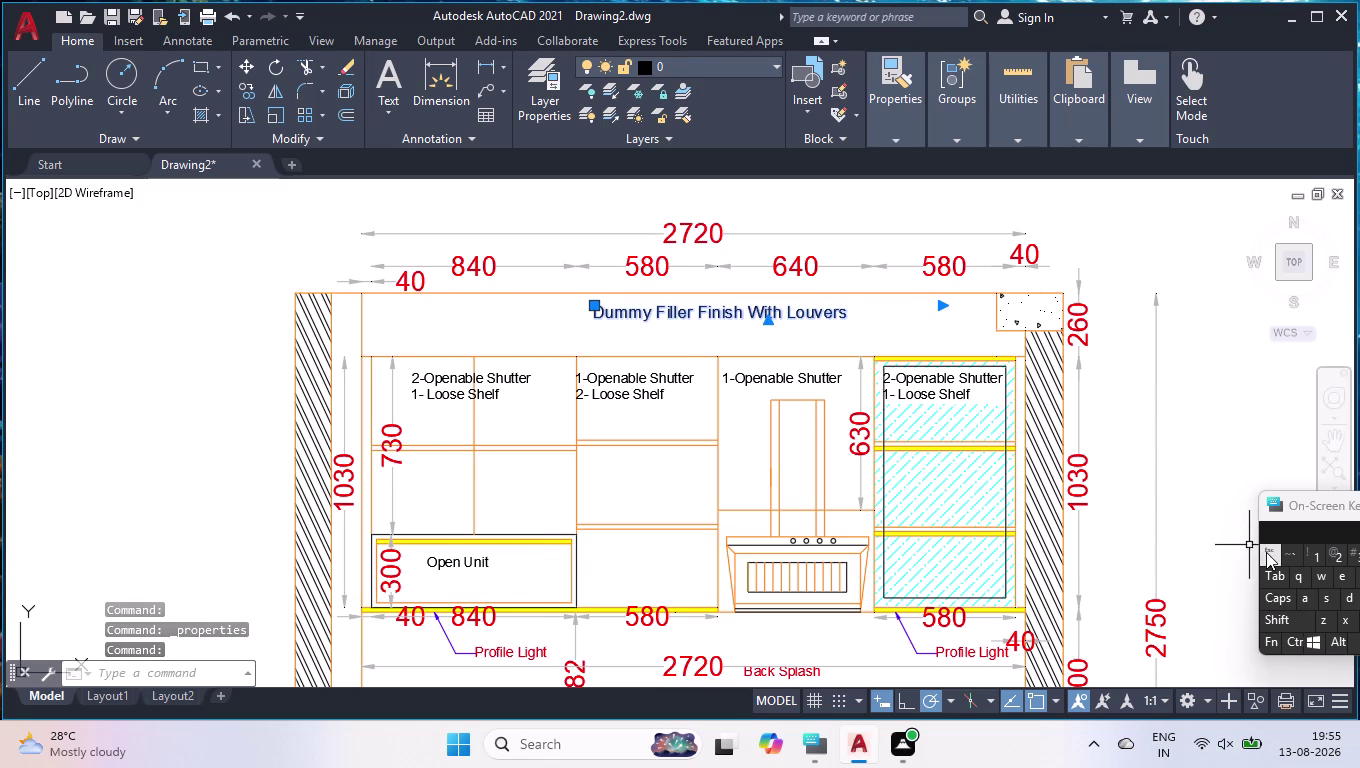
key(Escape)
Reposition the Dummy Filler Finish With Louvers label within the band.
scroll(up, 3)
click(717, 317)
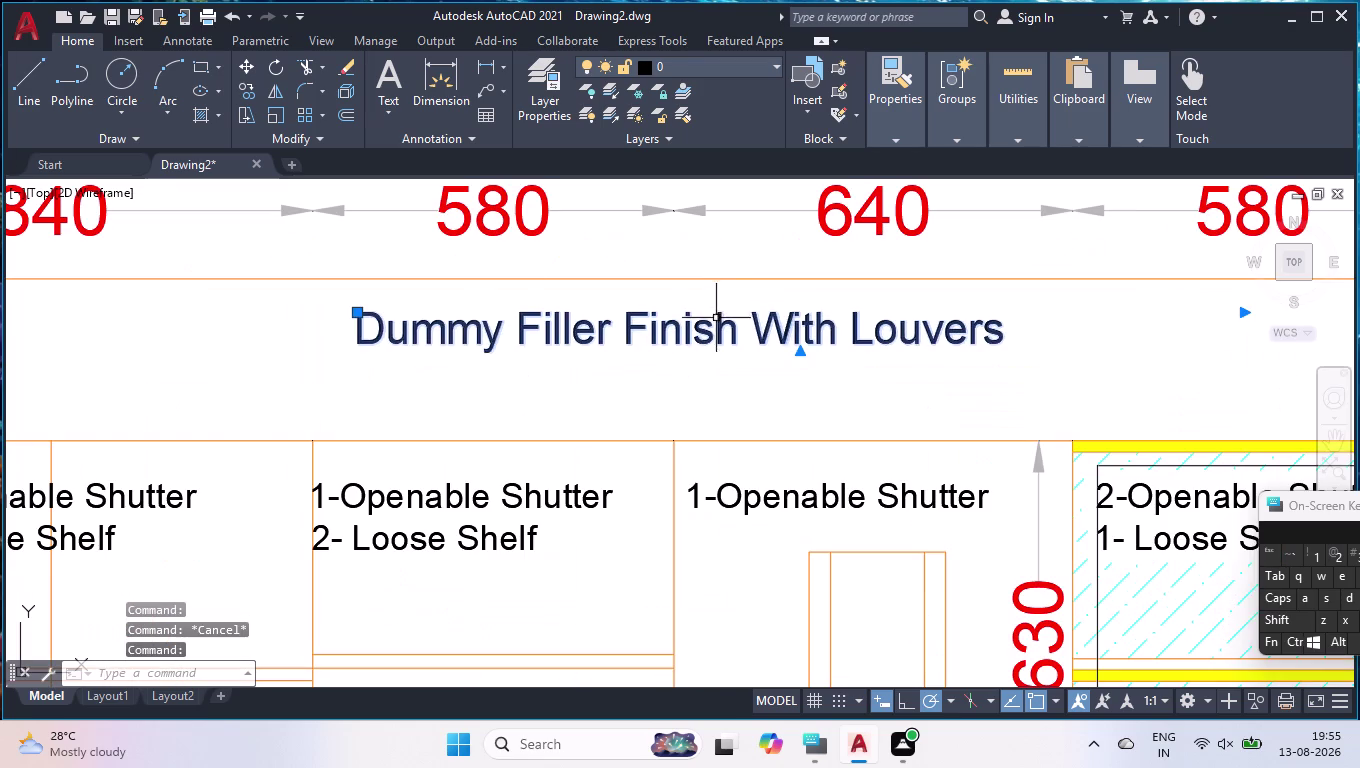
click(356, 313)
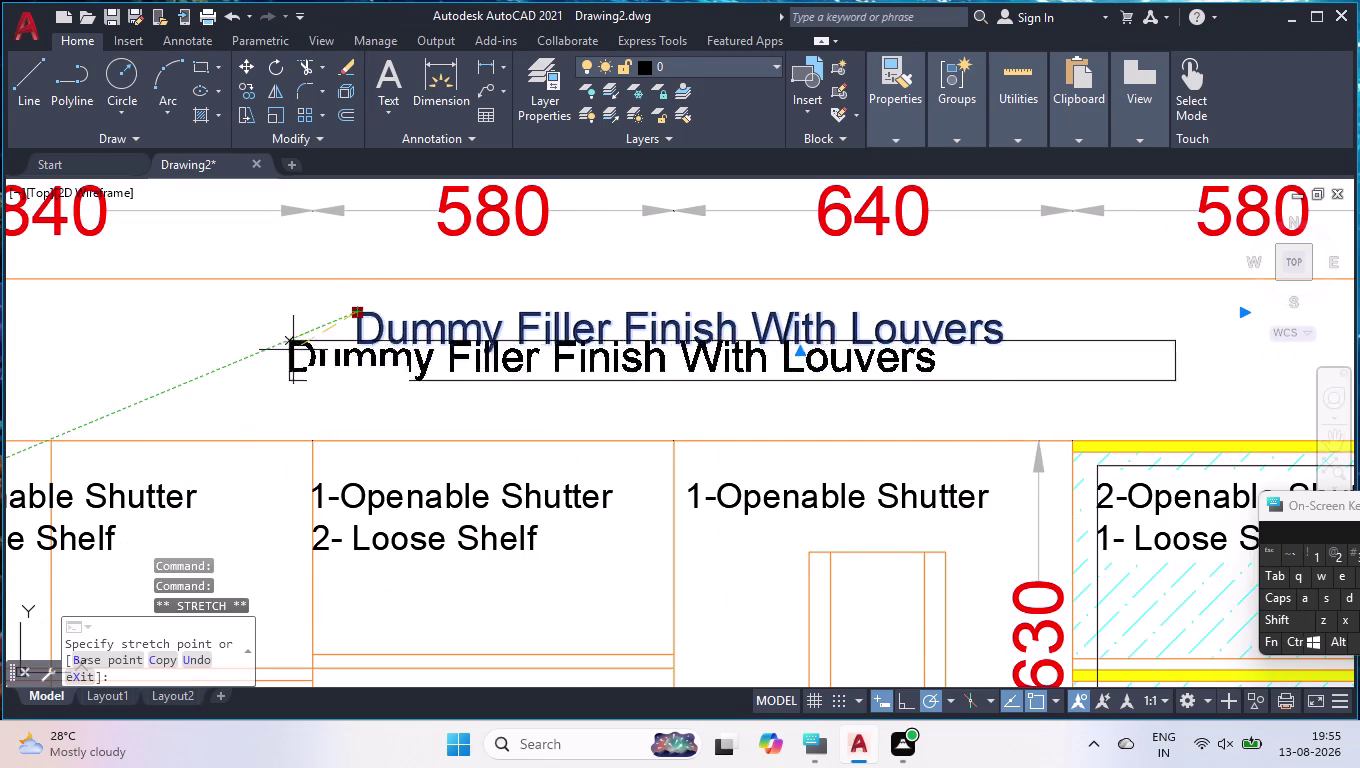
click(177, 350)
scroll(down, 3)
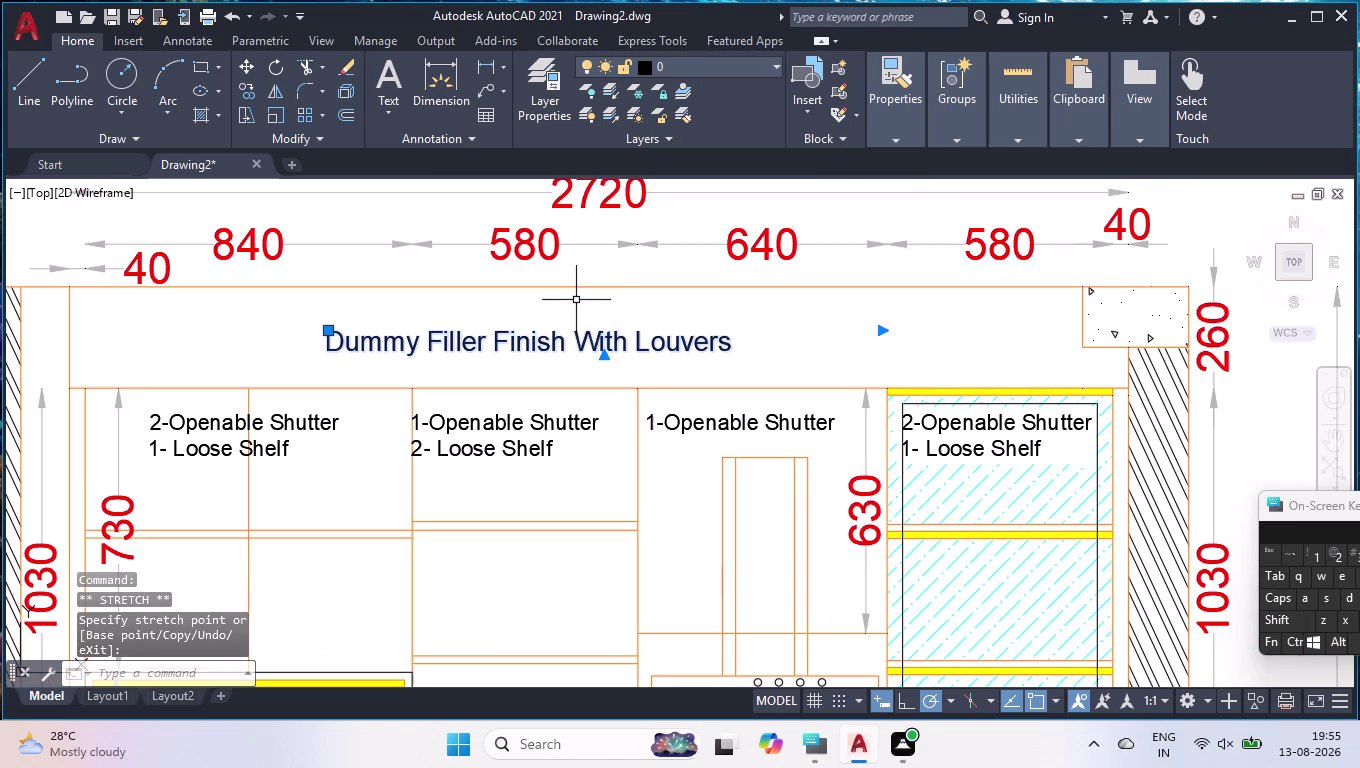
key(Escape)
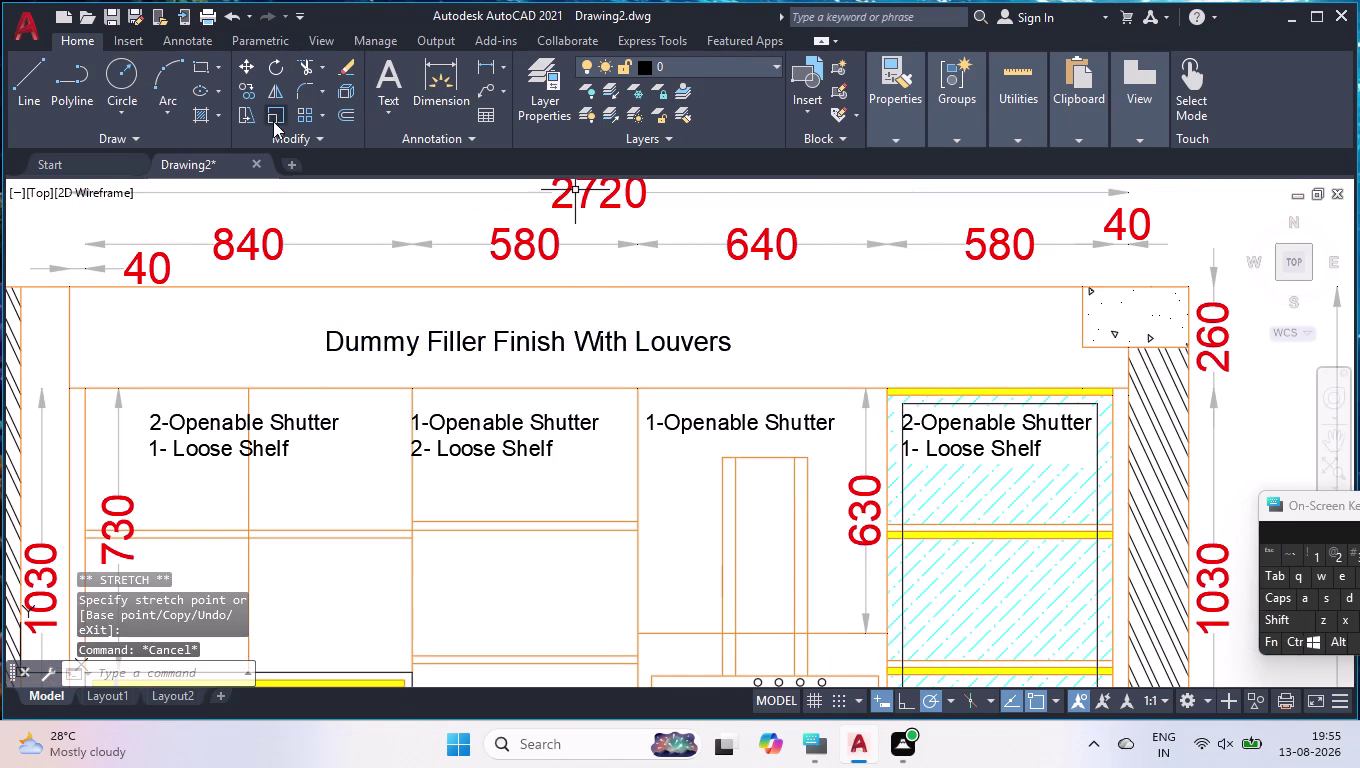
click(192, 116)
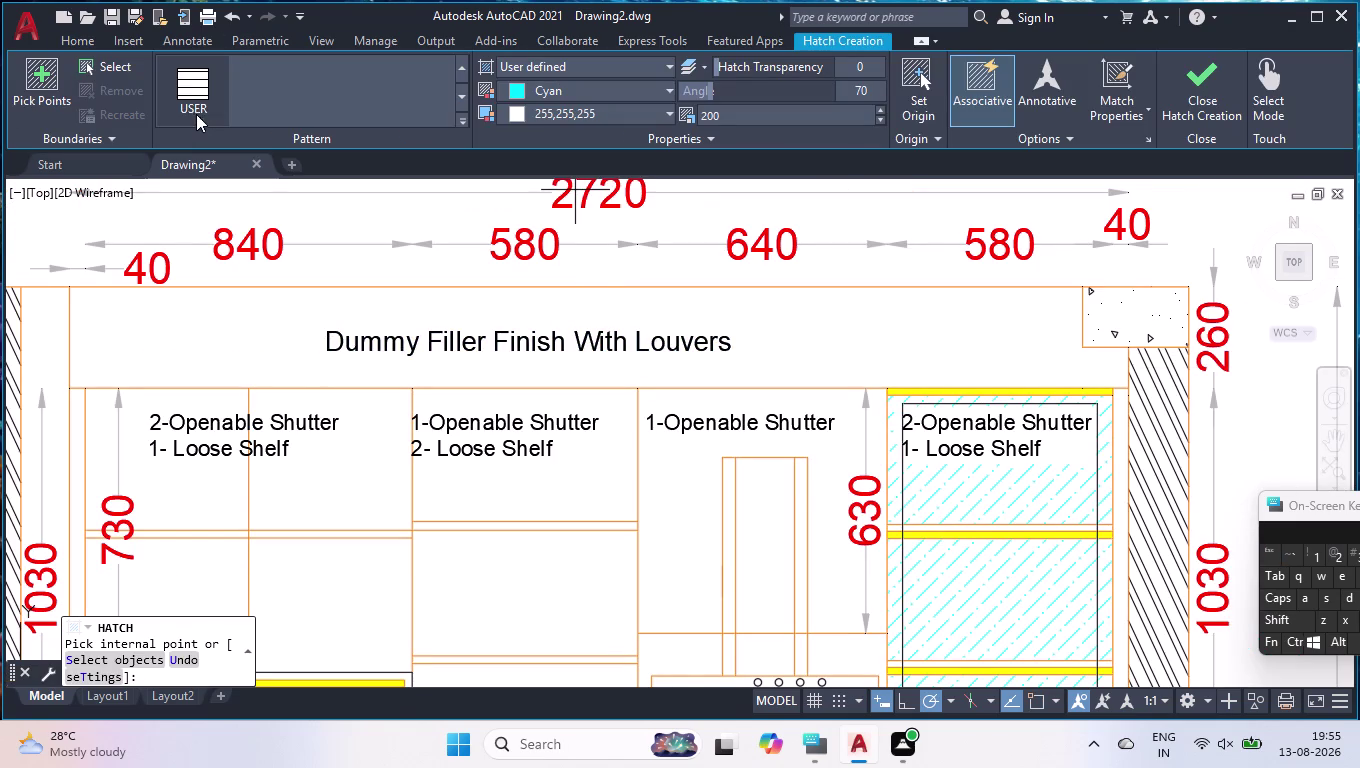
Hatch the filler panel at a 90° angle and switch the hatch type to Pattern.
click(196, 79)
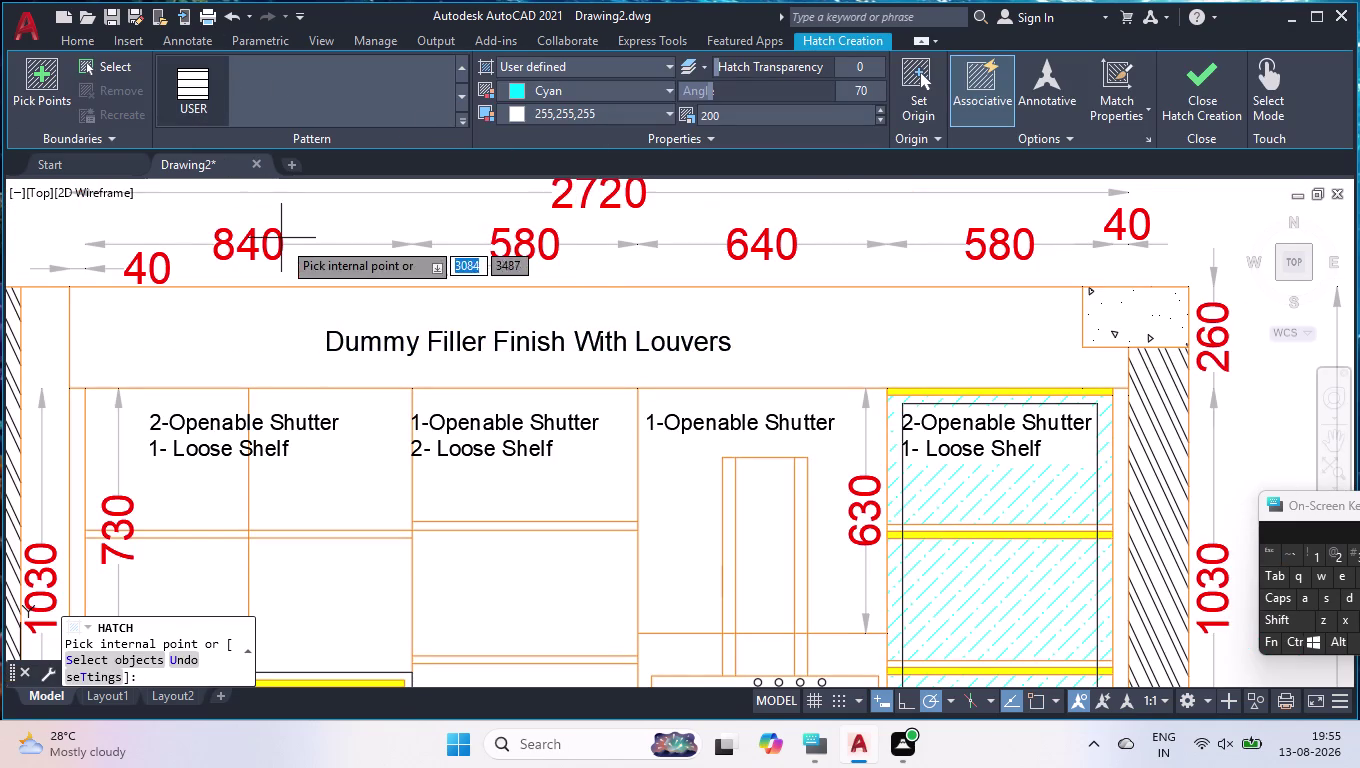
click(286, 313)
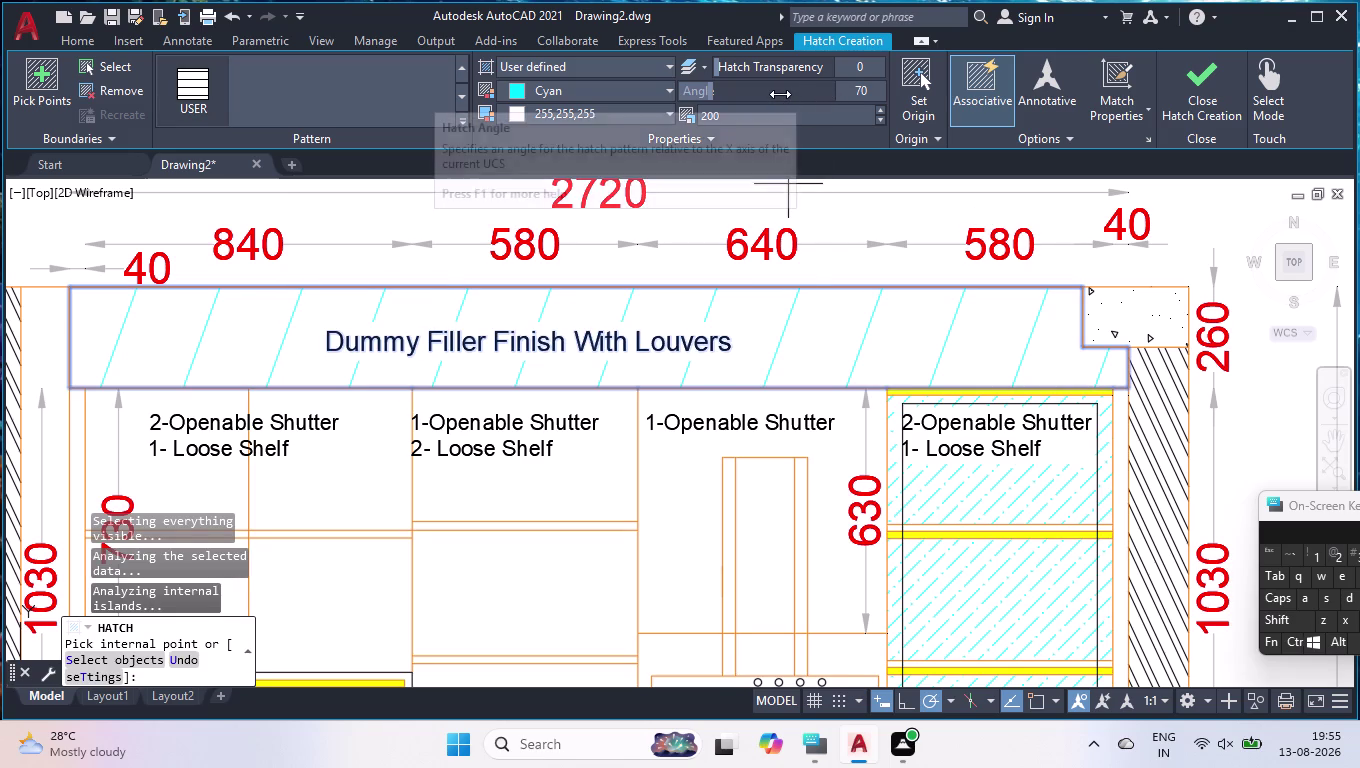
click(862, 94)
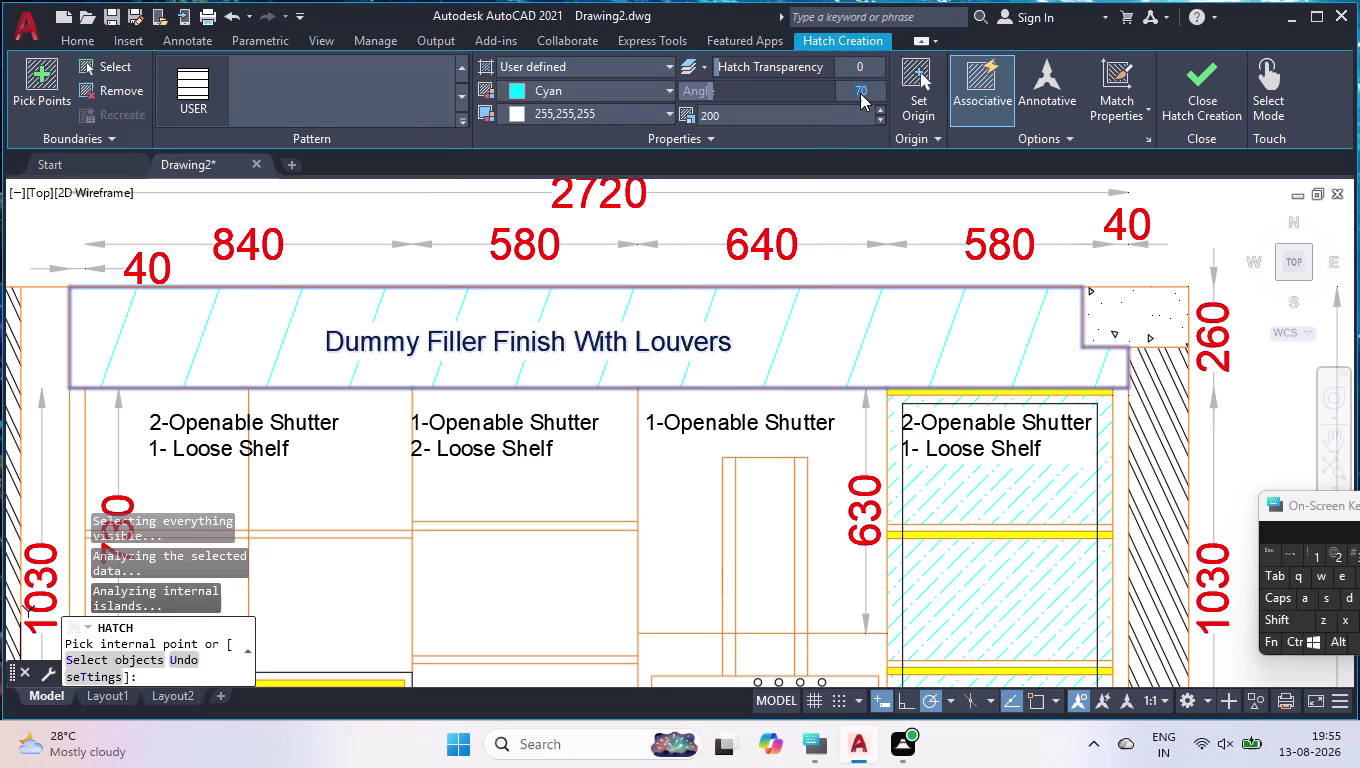
text(90)
key(Return)
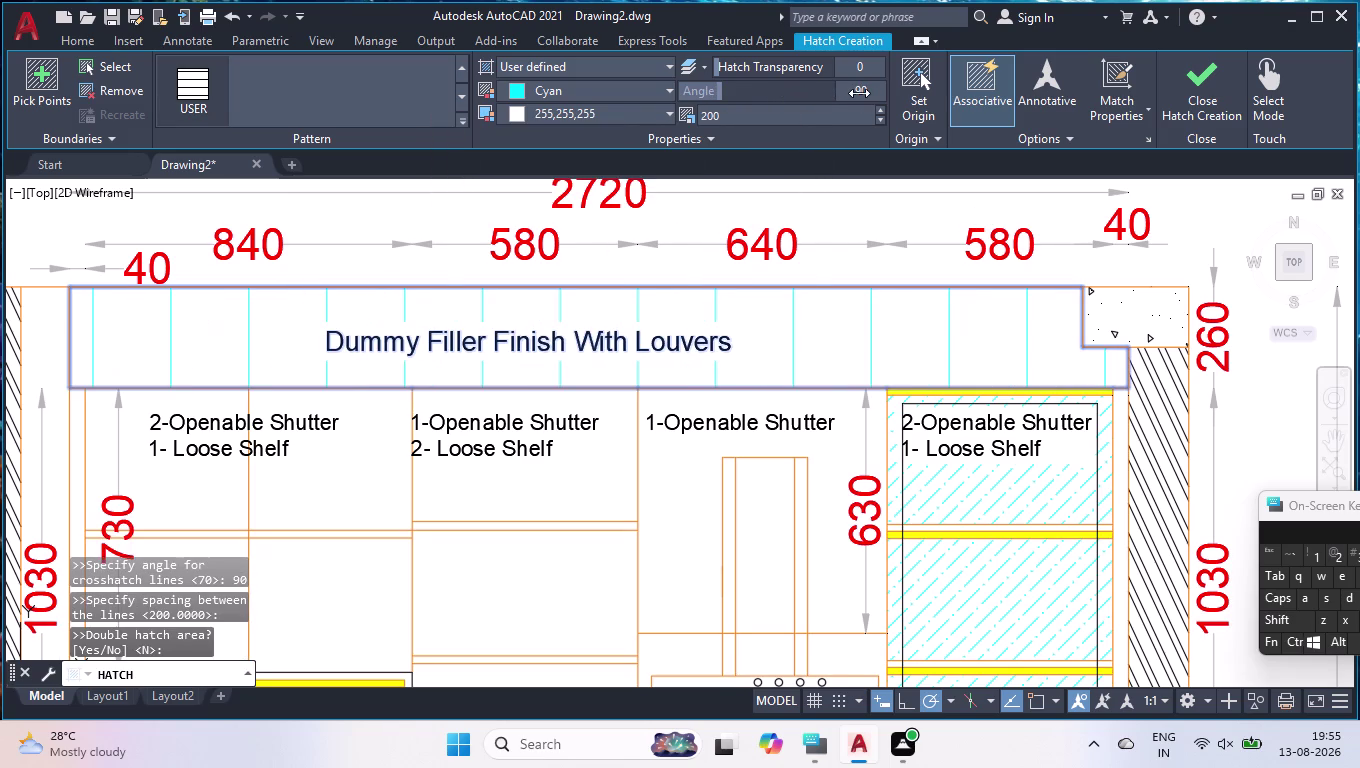
click(505, 68)
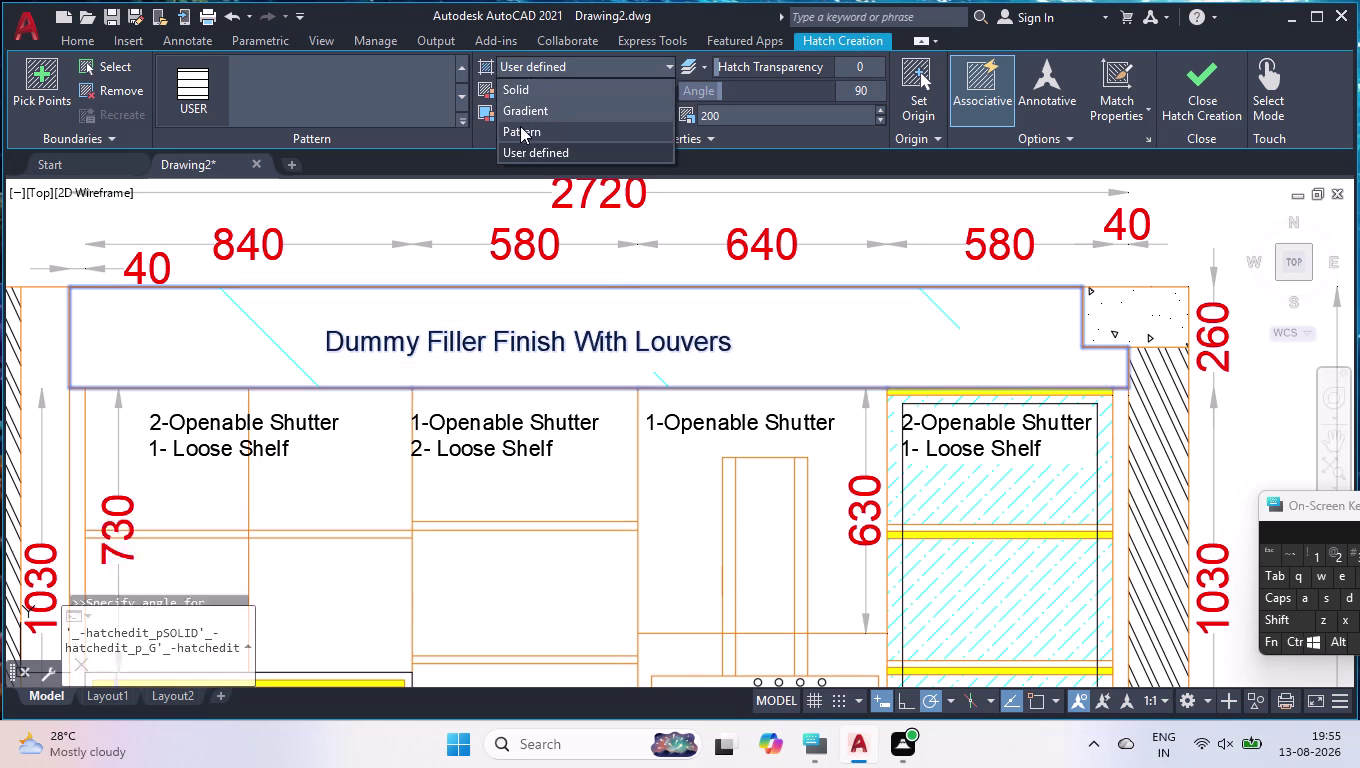
click(520, 127)
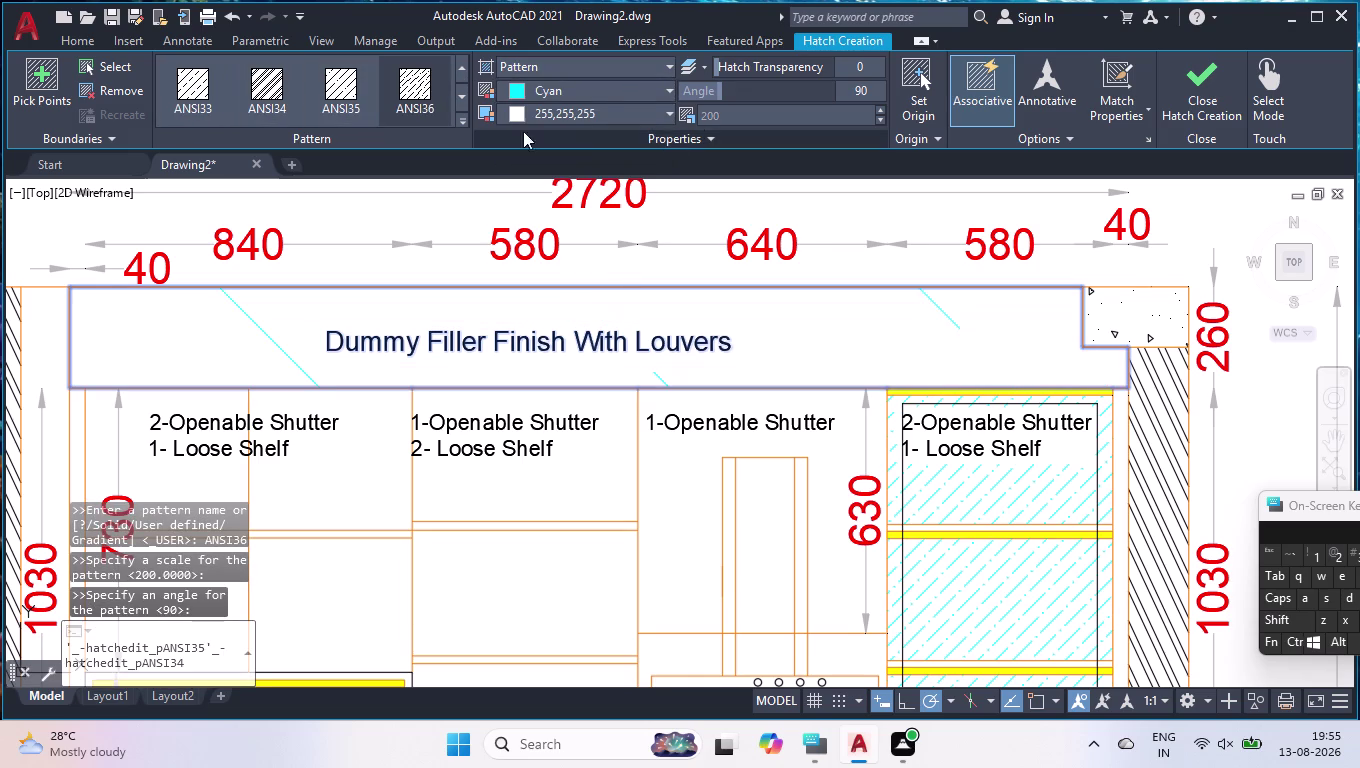
click(464, 119)
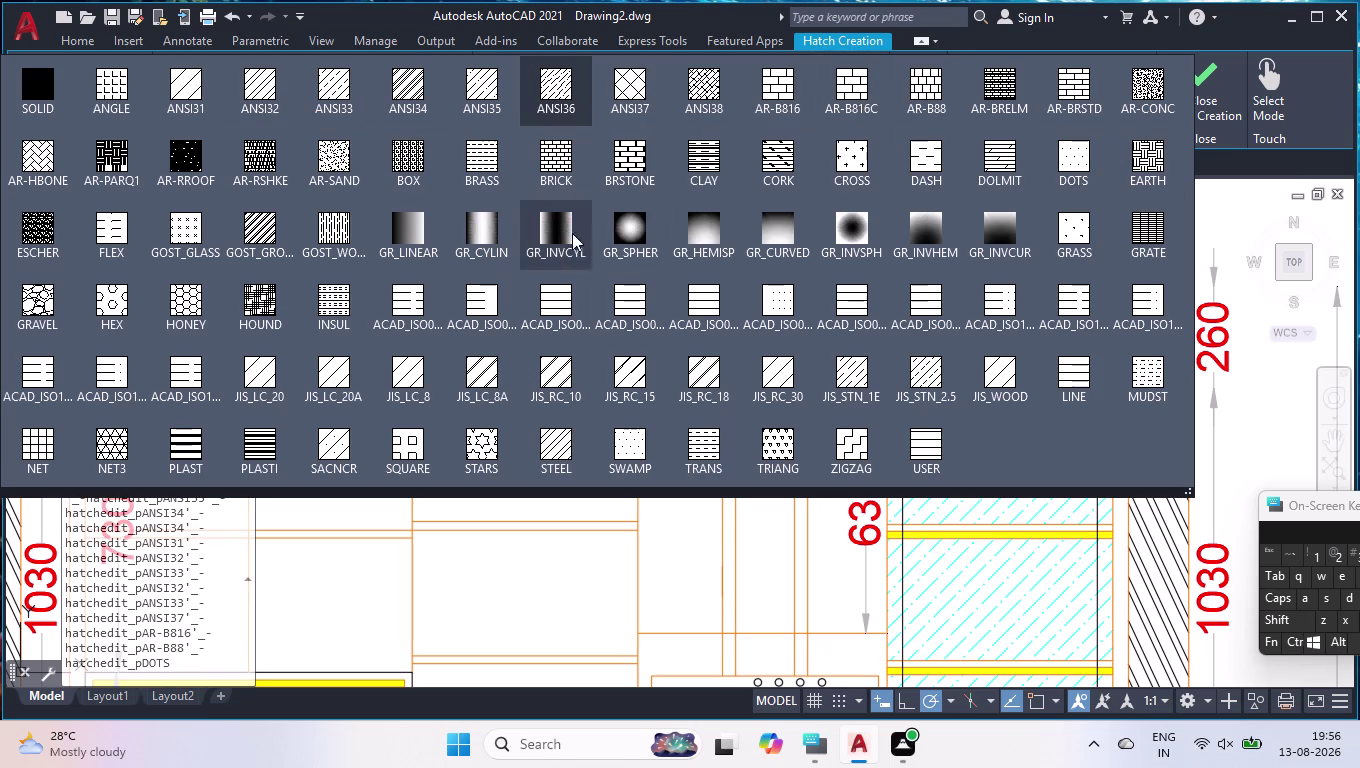
Apply a pattern hatch to the filler panel, then delete the leftover hatch.
click(276, 80)
click(302, 331)
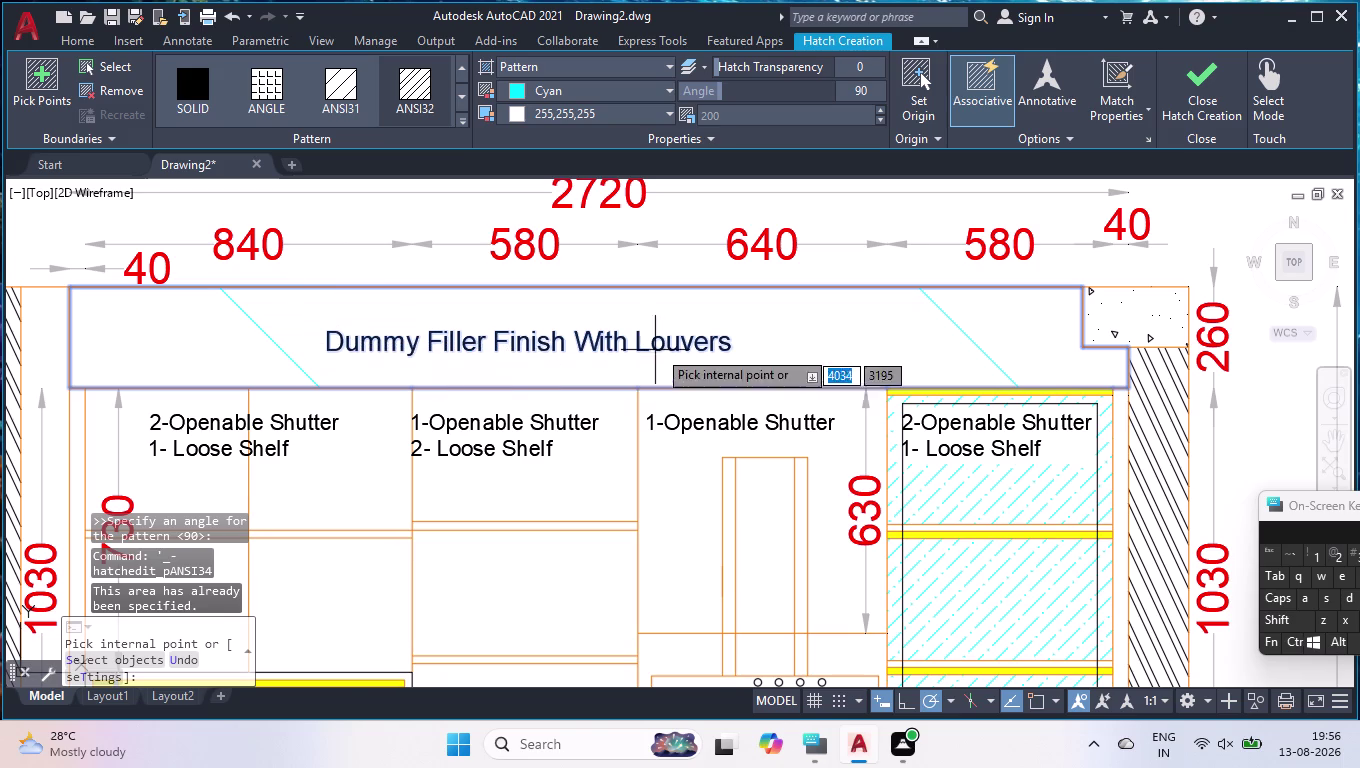
click(729, 336)
key(Return)
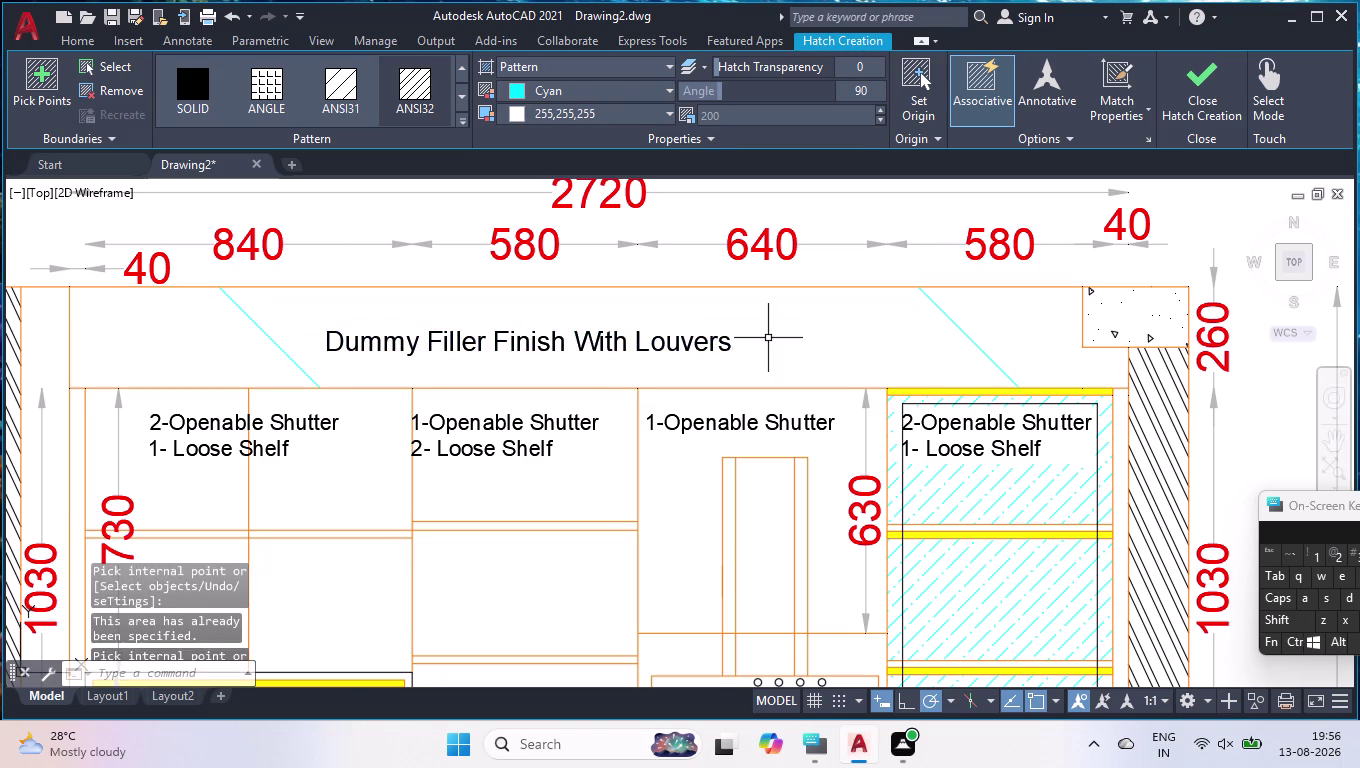
click(963, 343)
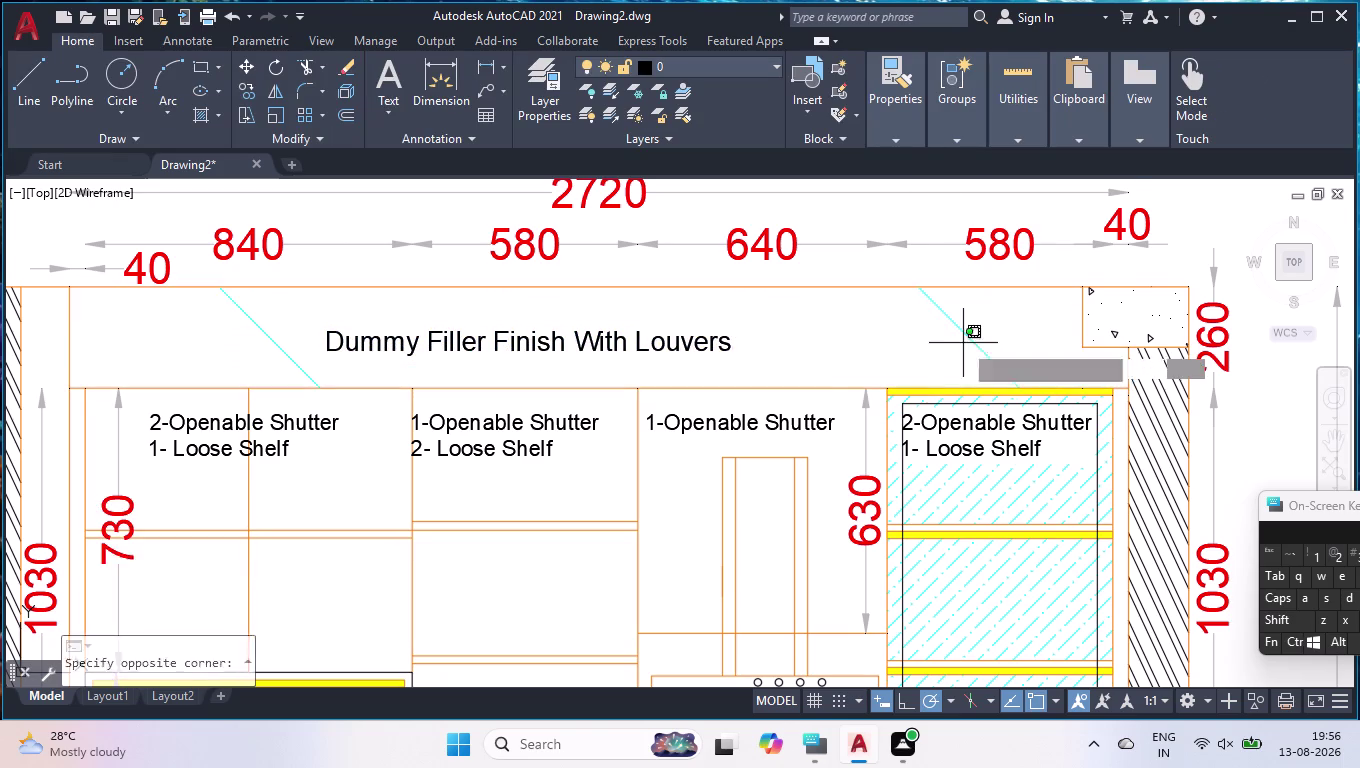
key(Delete)
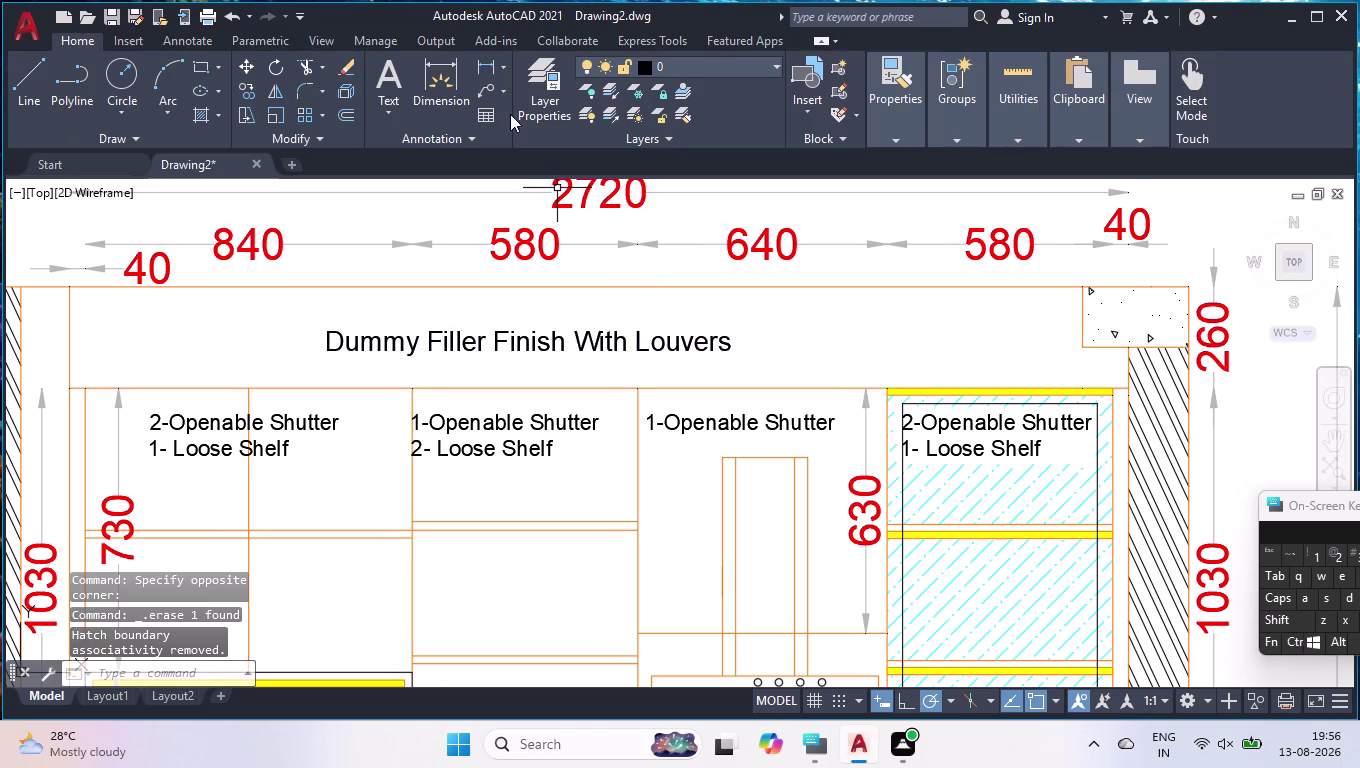
Start a new hatch in the filler panel, trying scale 50 then 10.
click(200, 112)
click(429, 82)
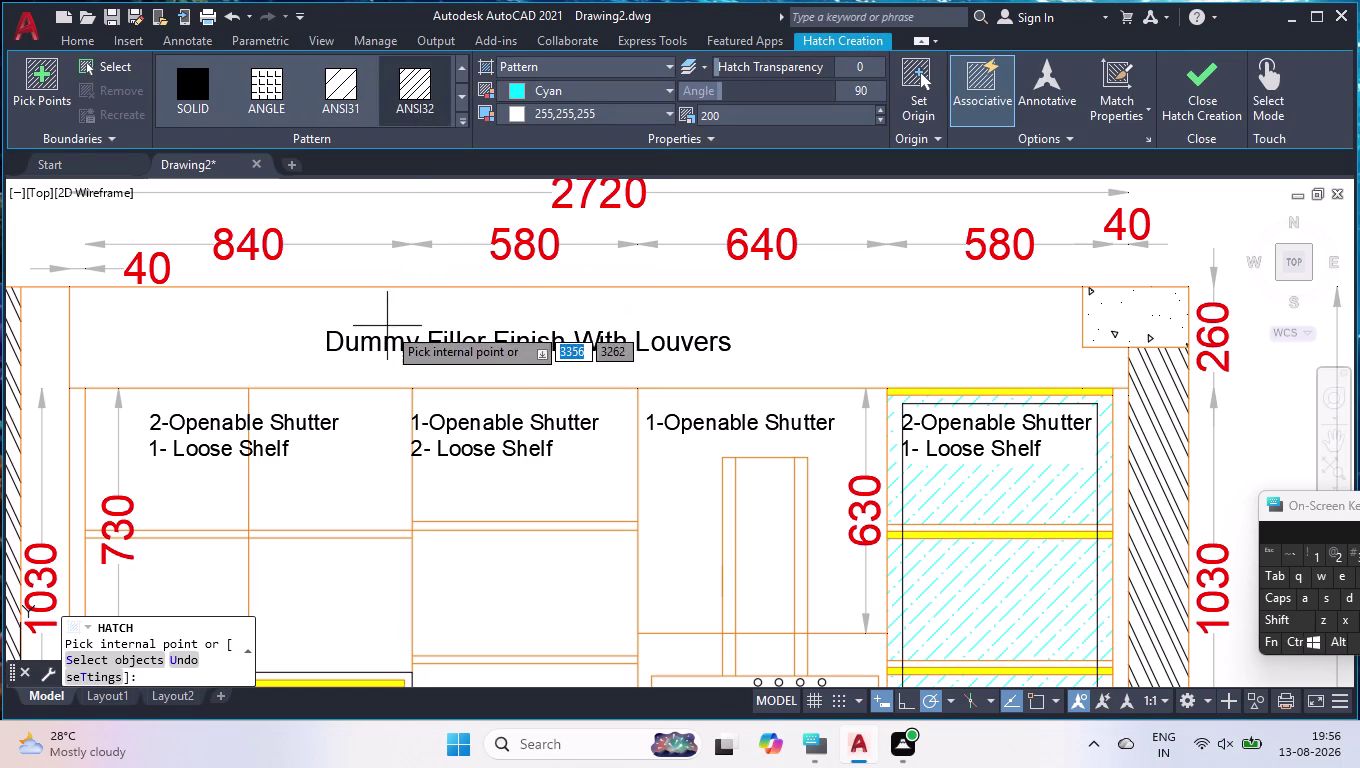
click(389, 324)
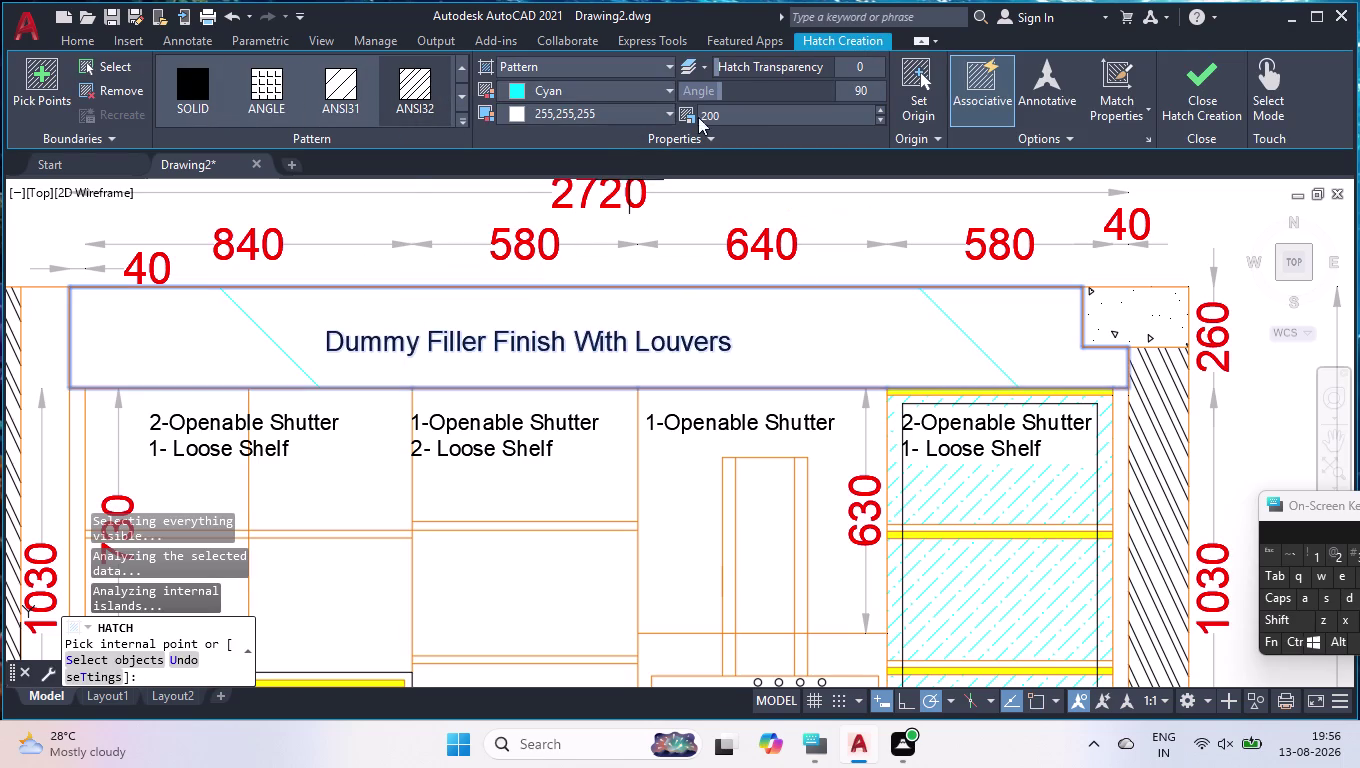
click(746, 115)
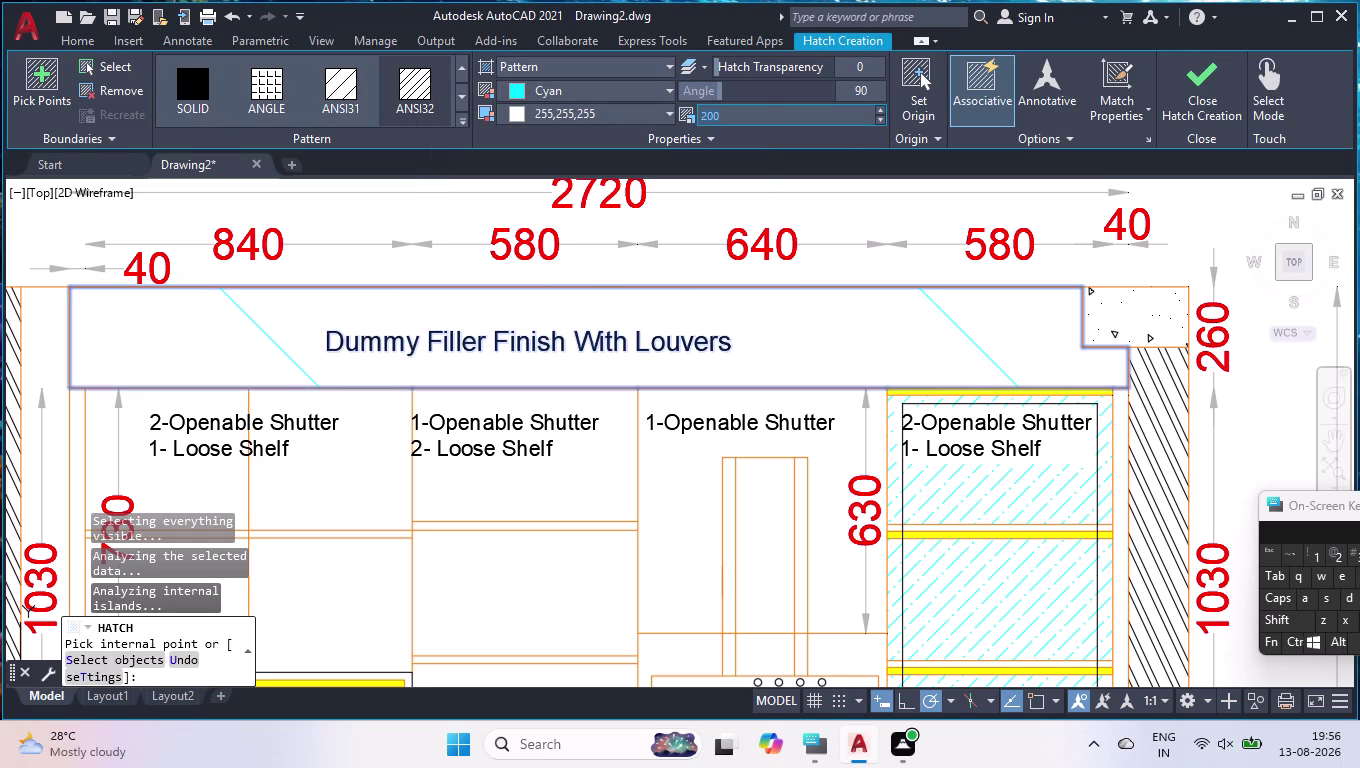
text(50)
key(Return)
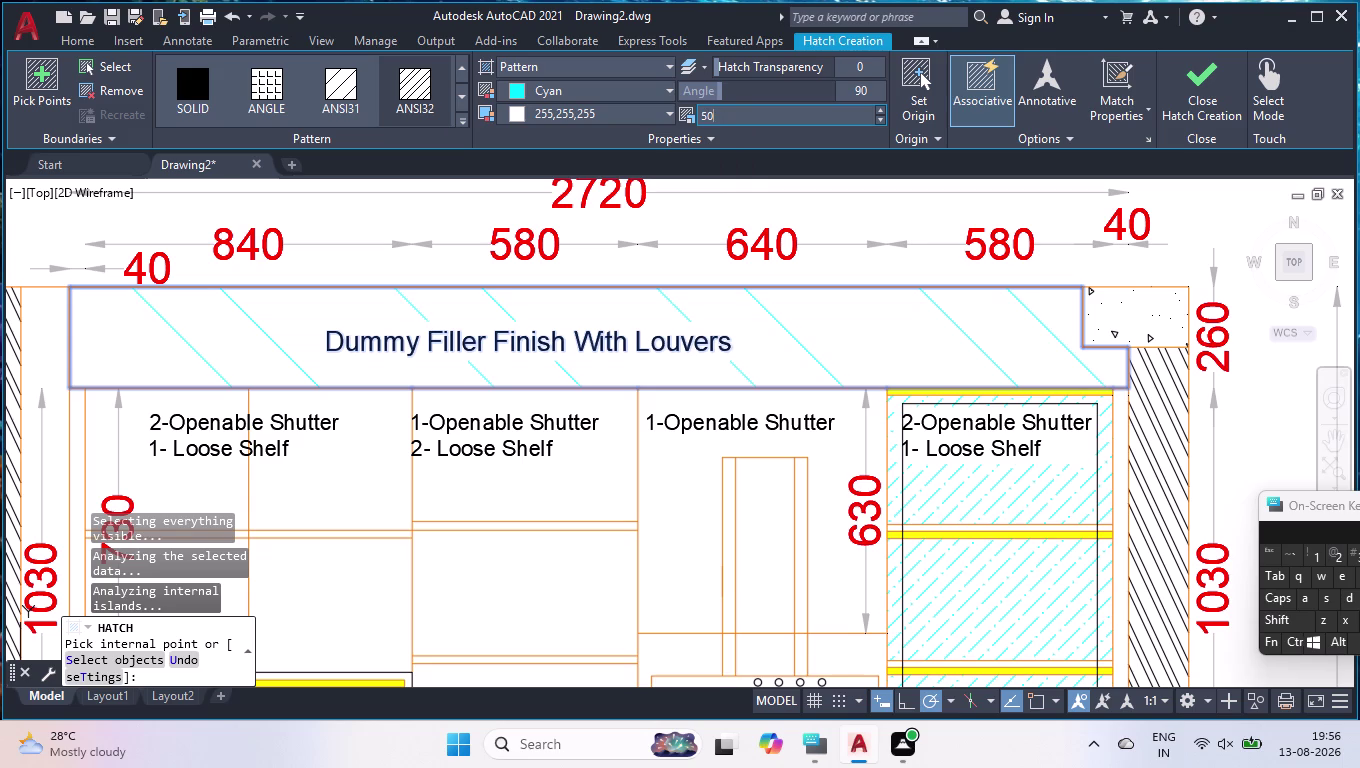
click(746, 115)
text(10)
key(Return)
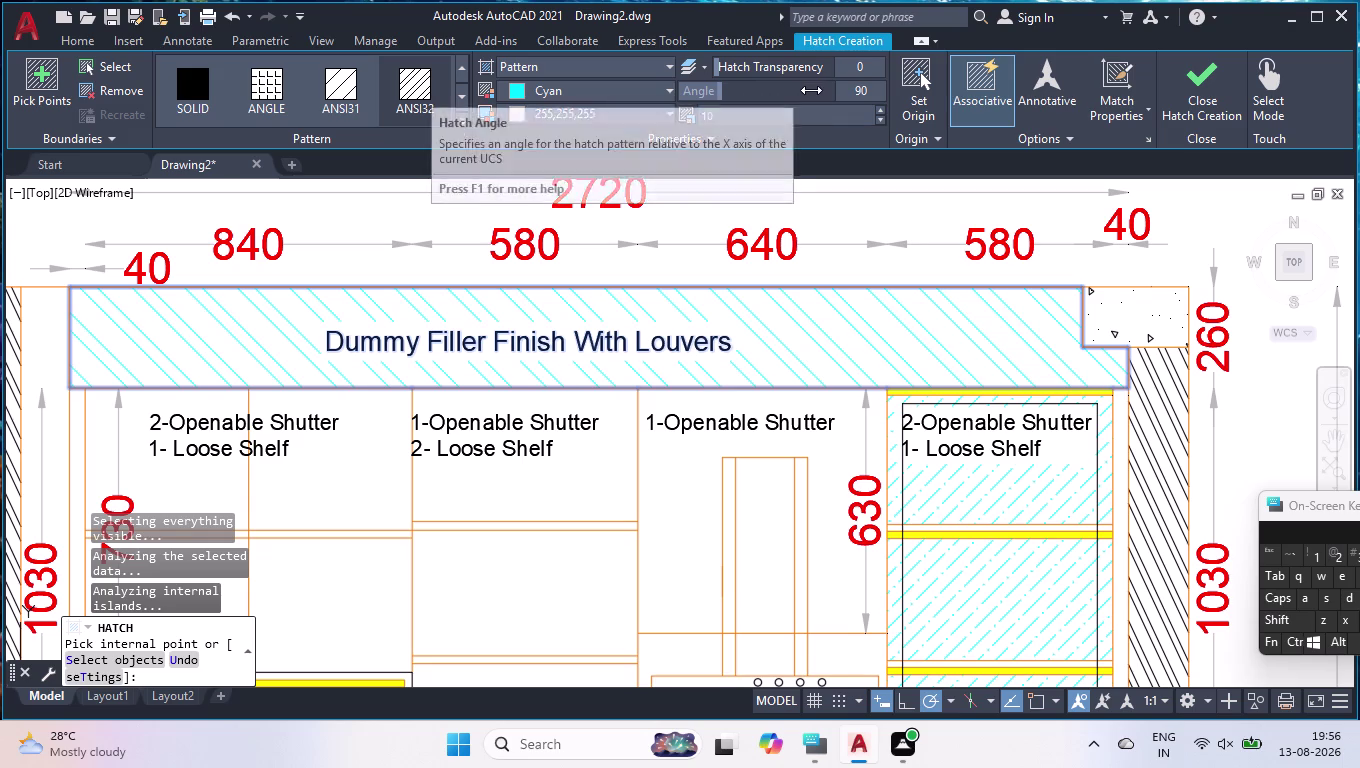
Tilt the hatch lines to a 45° angle.
drag(811, 90, 770, 96)
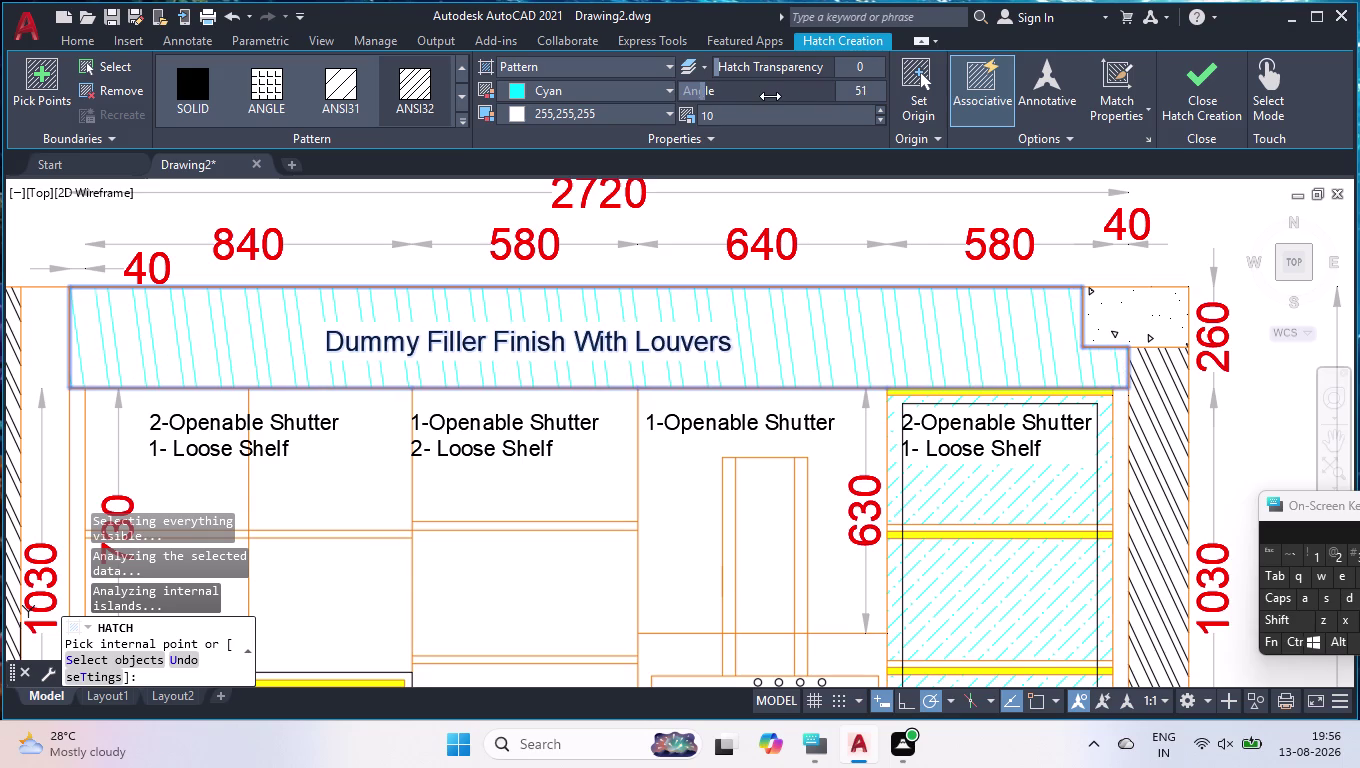
drag(770, 96, 767, 96)
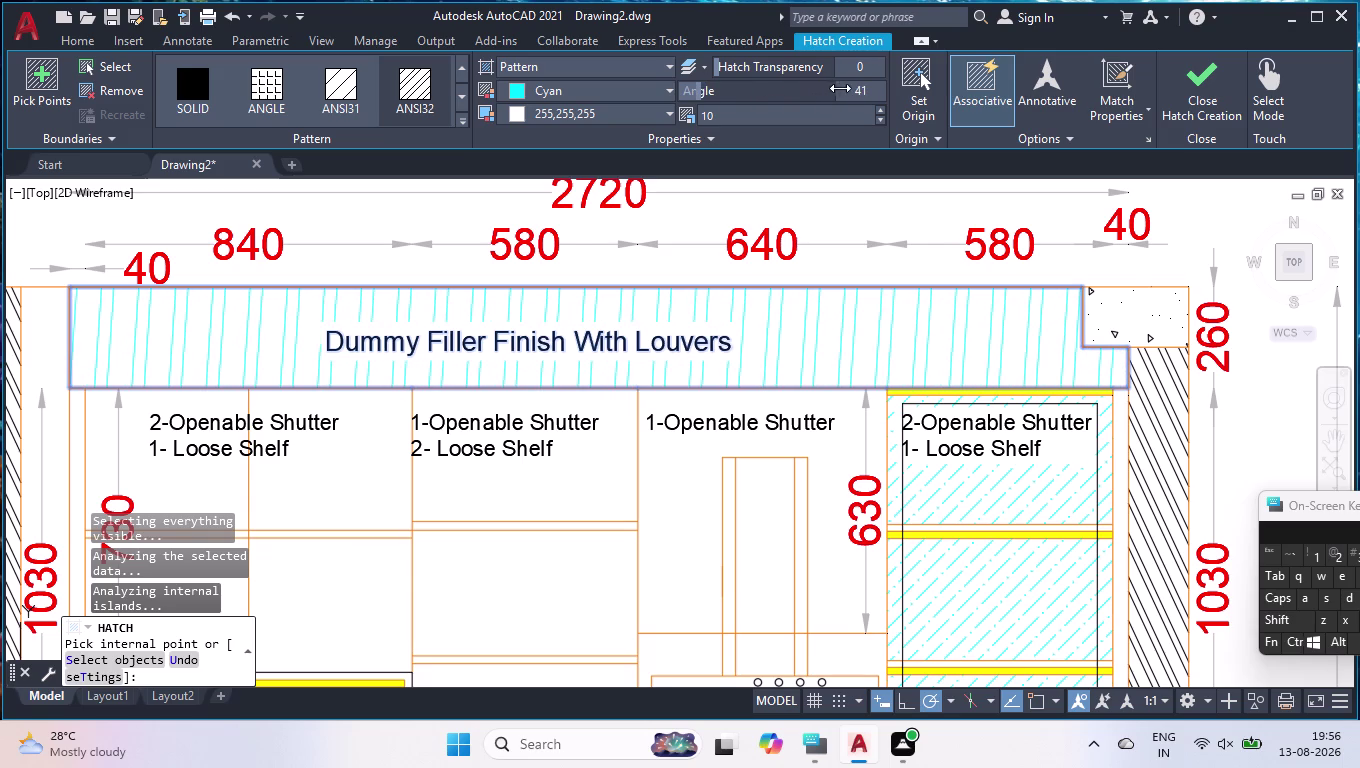
click(868, 92)
text(45)
key(Return)
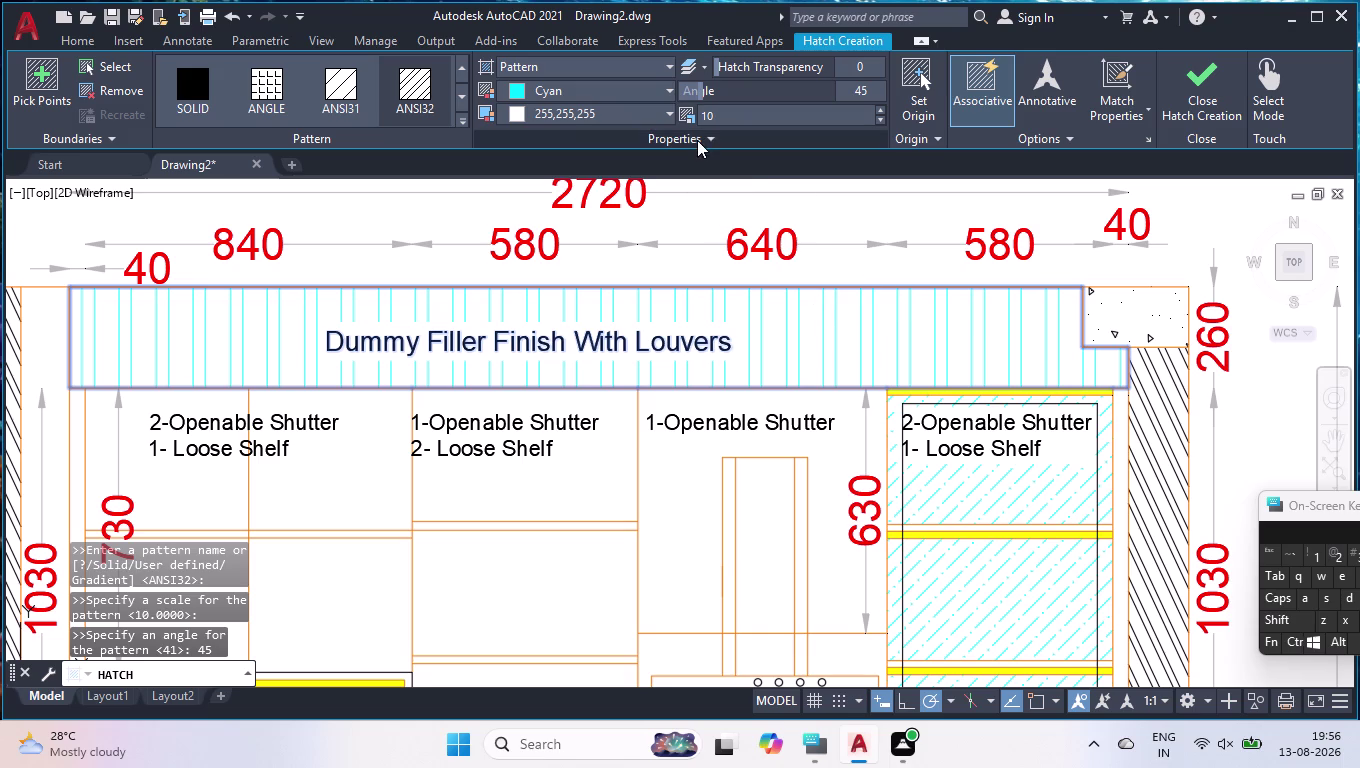
Set the hatch colour to ByLayer and scale to 8, then close Hatch Creation.
click(667, 93)
click(540, 118)
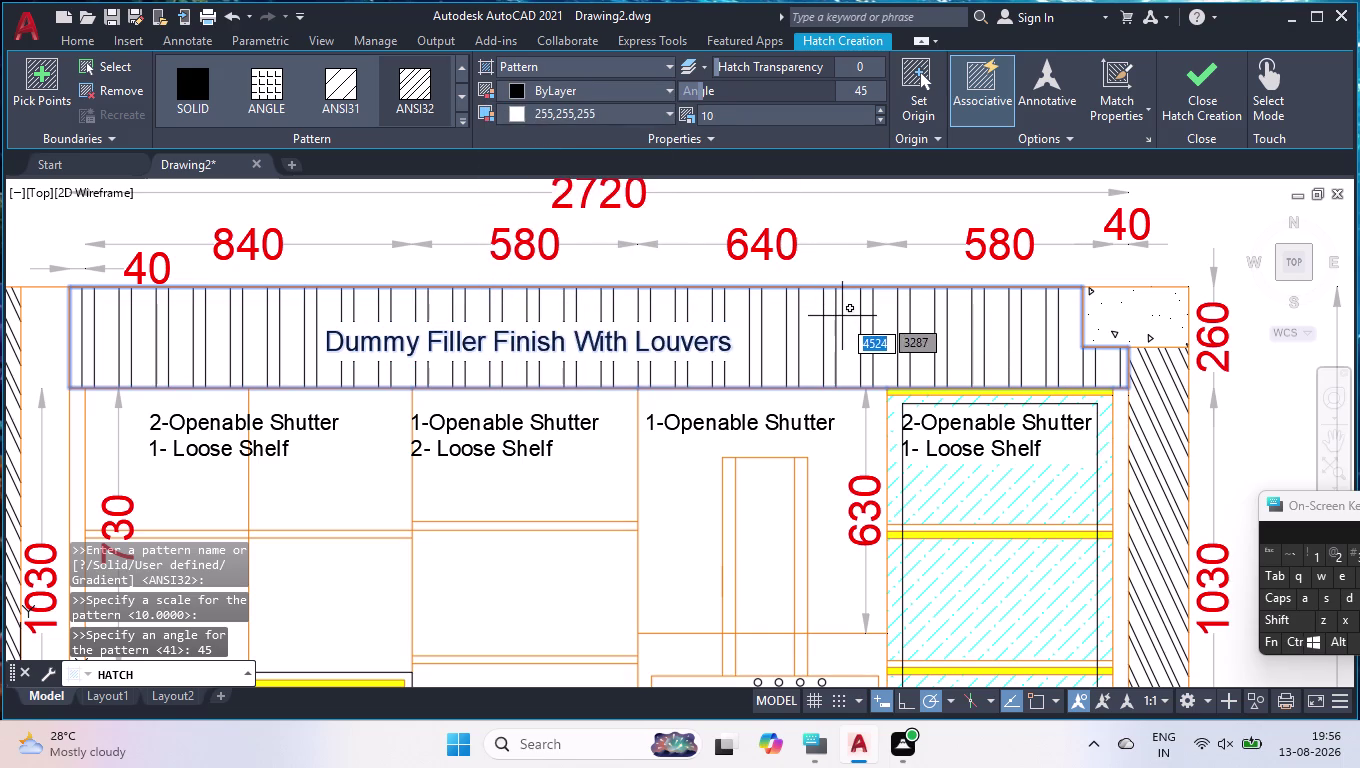
click(762, 118)
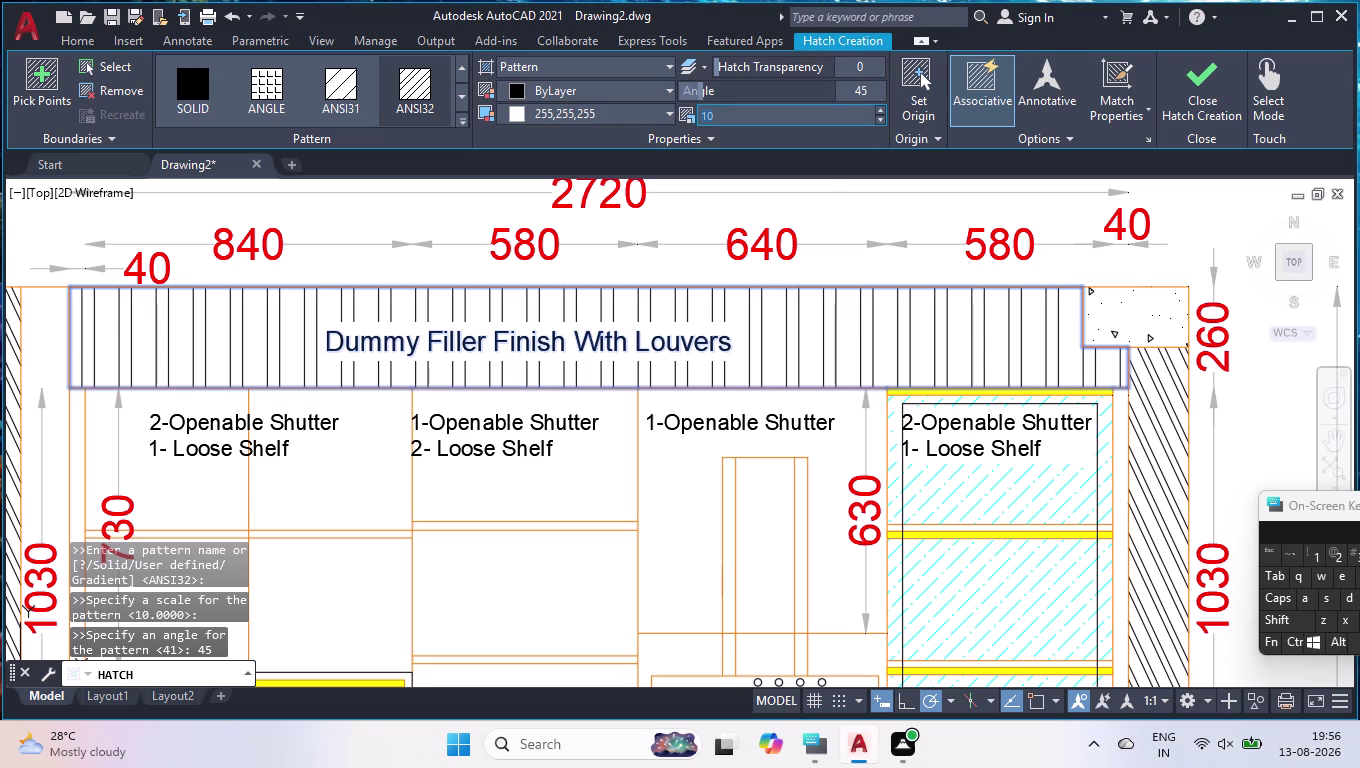
key(8)
key(Return)
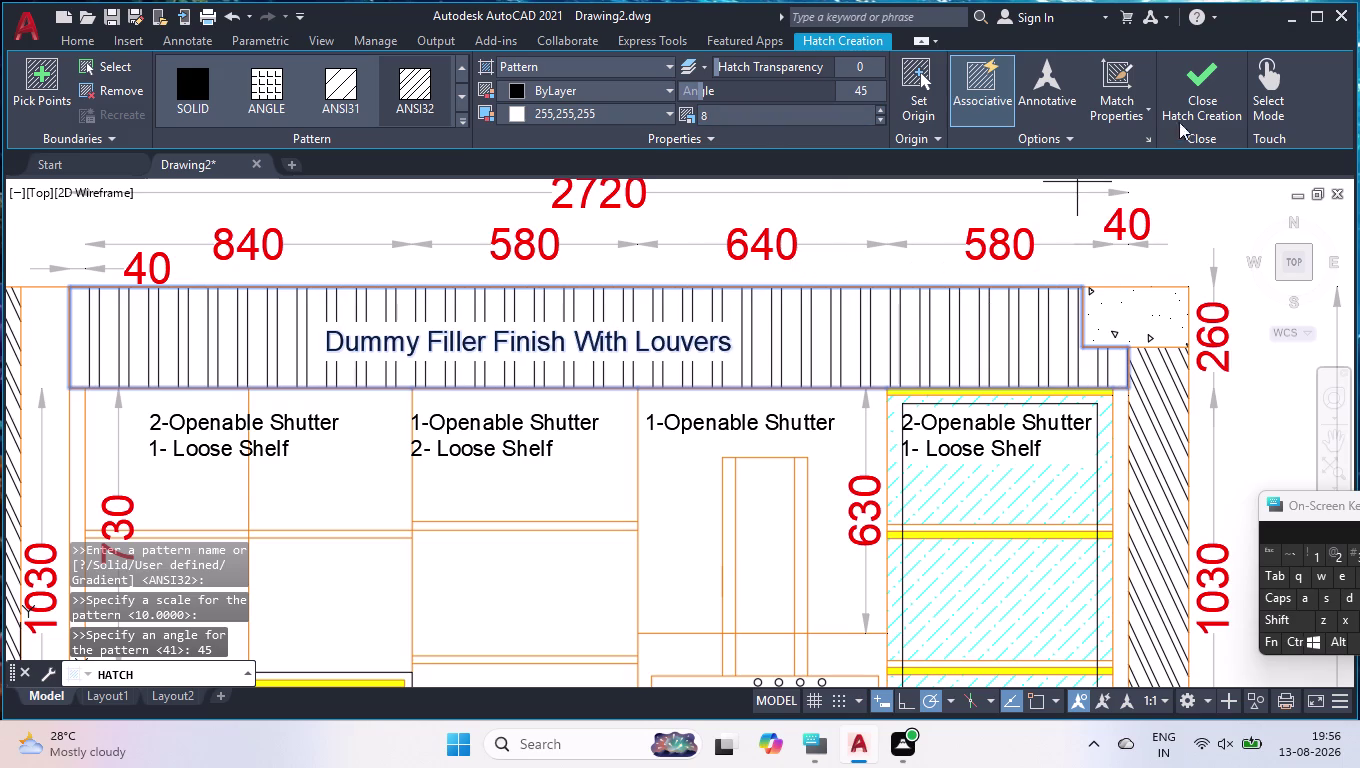
click(1196, 91)
scroll(down, 3)
Place a Filler multiline text label beside the 730 dimension.
scroll(down, 3)
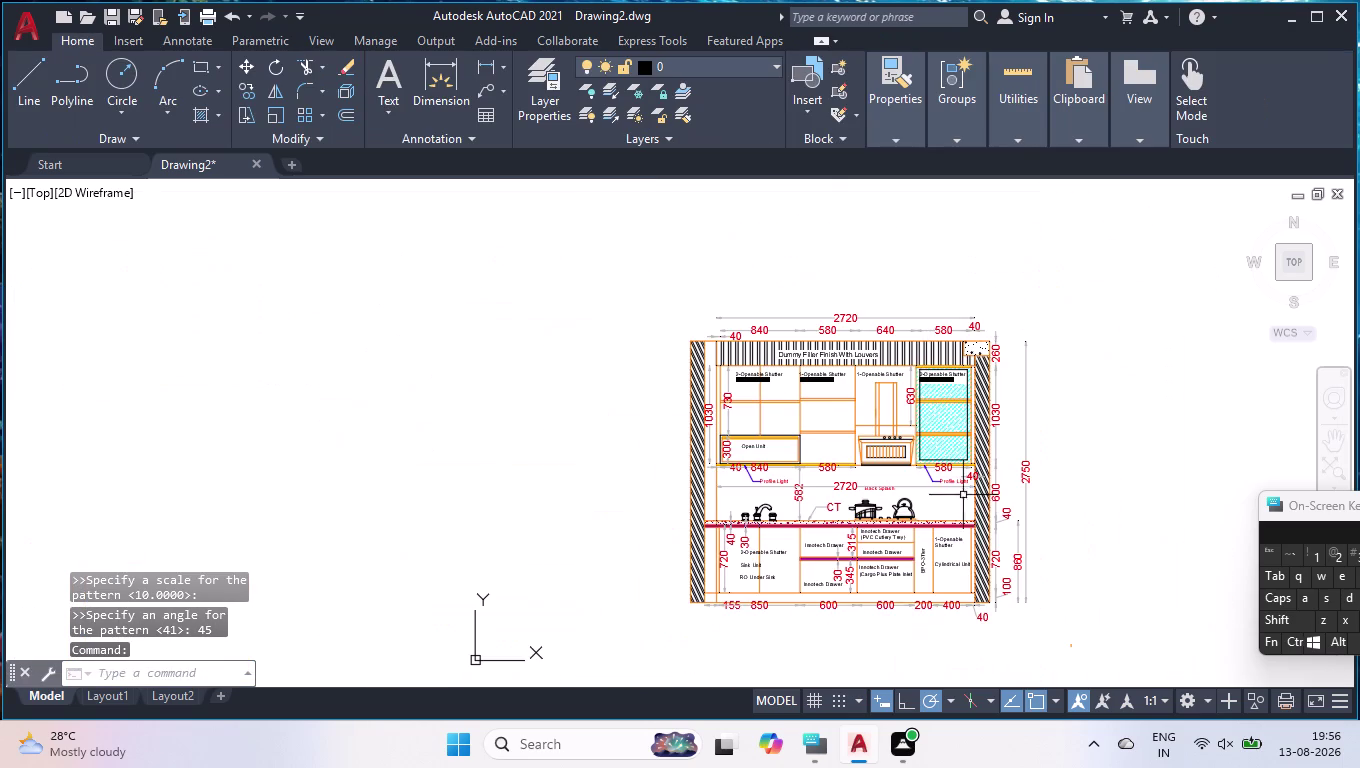
scroll(up, 3)
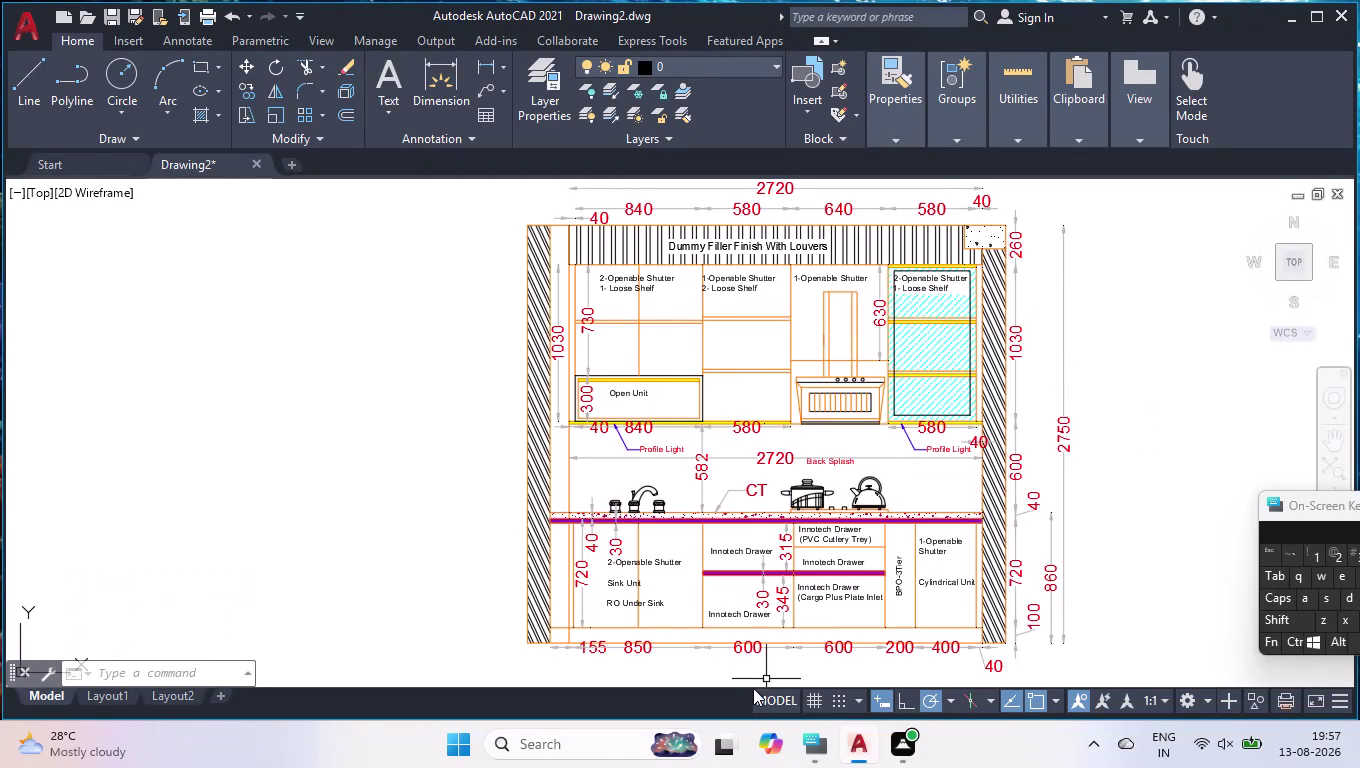
scroll(up, 3)
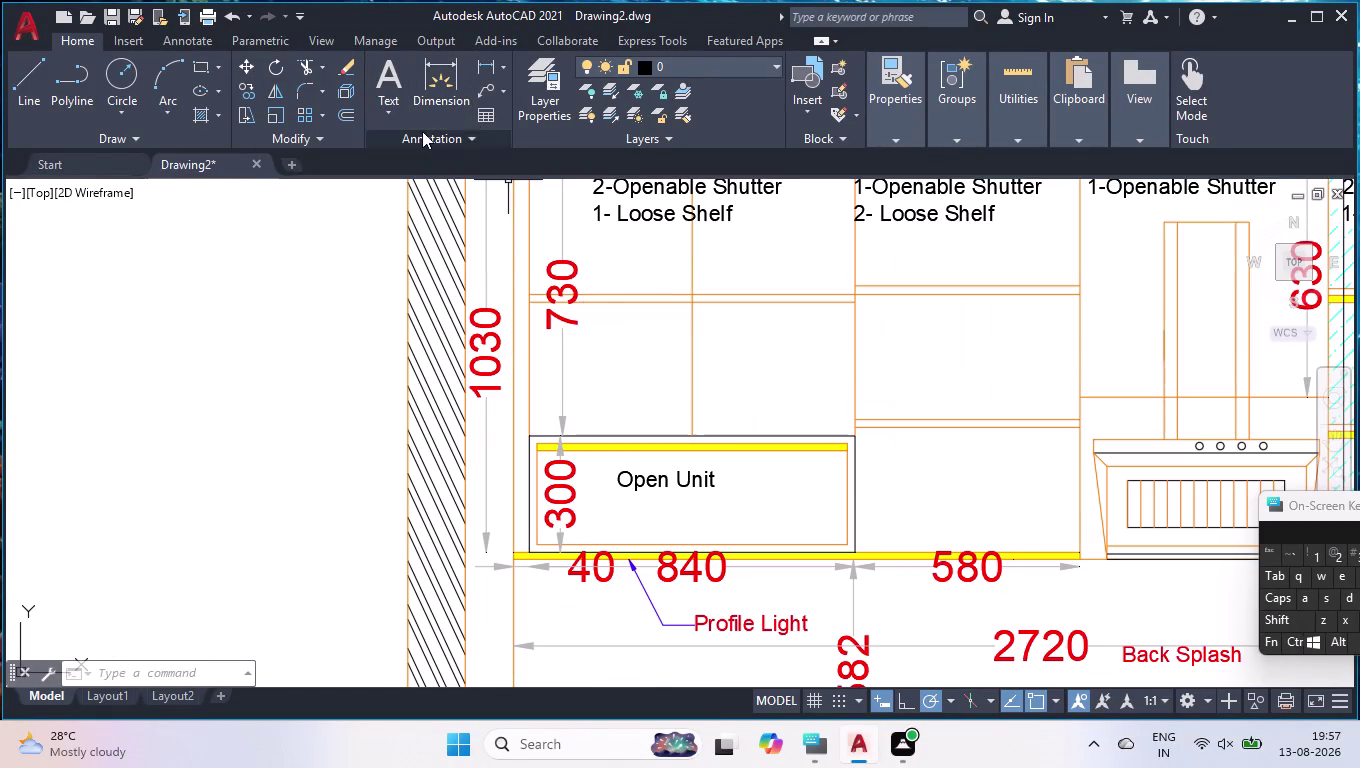
click(379, 76)
scroll(up, 3)
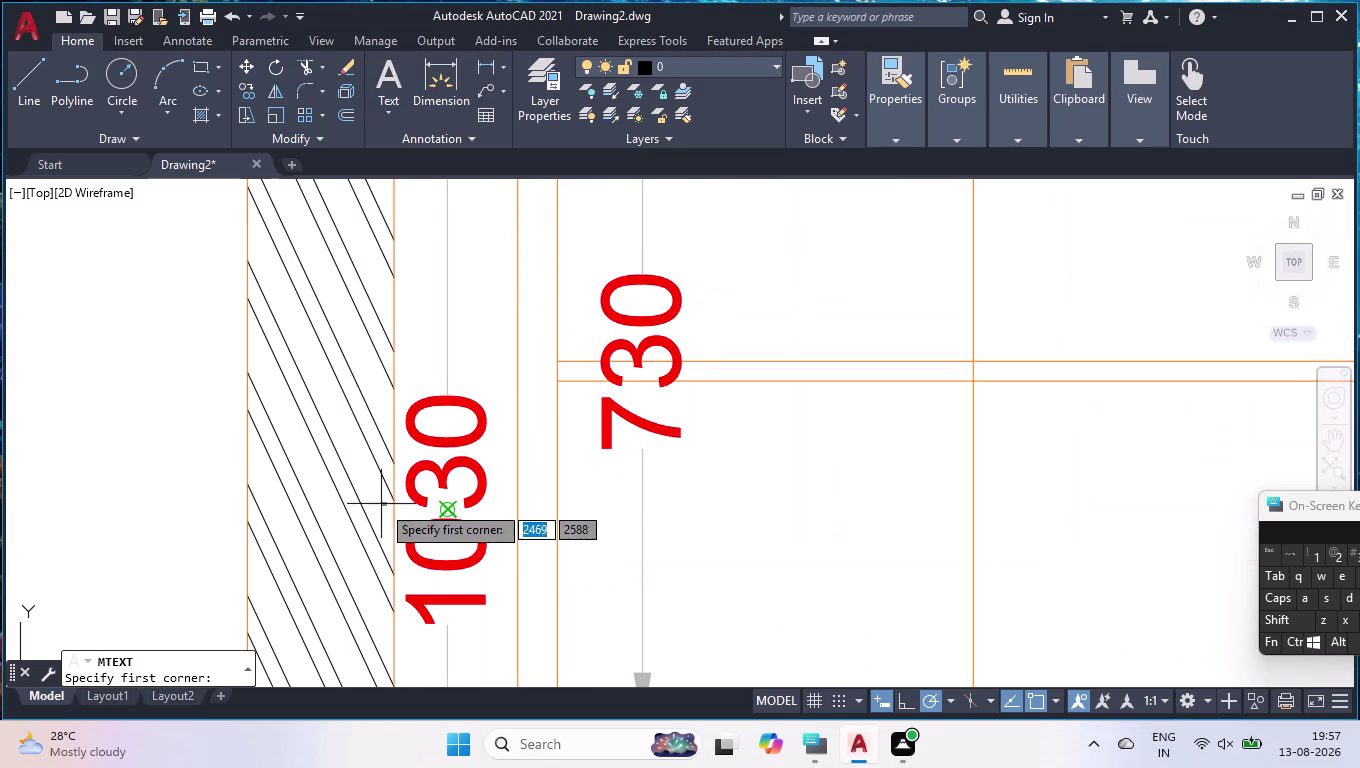
click(513, 329)
click(537, 423)
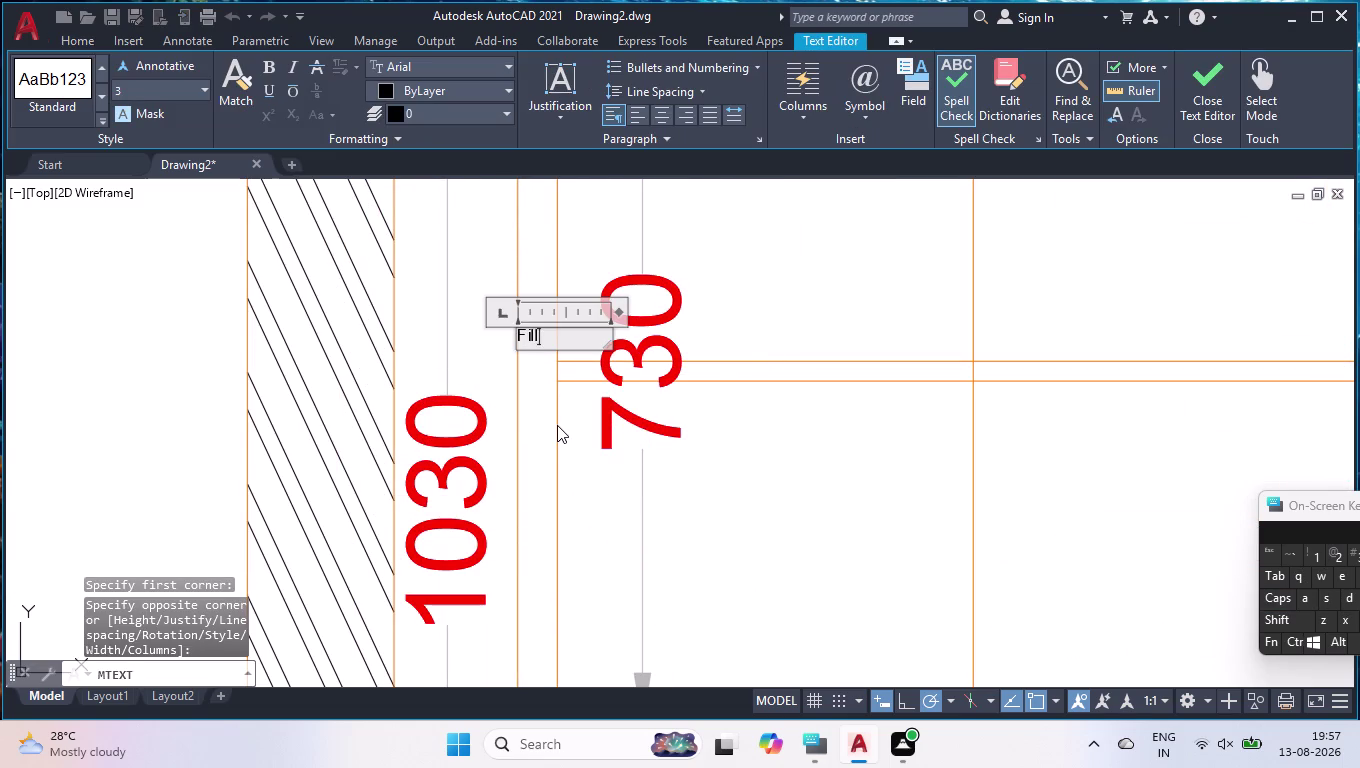
key(Return)
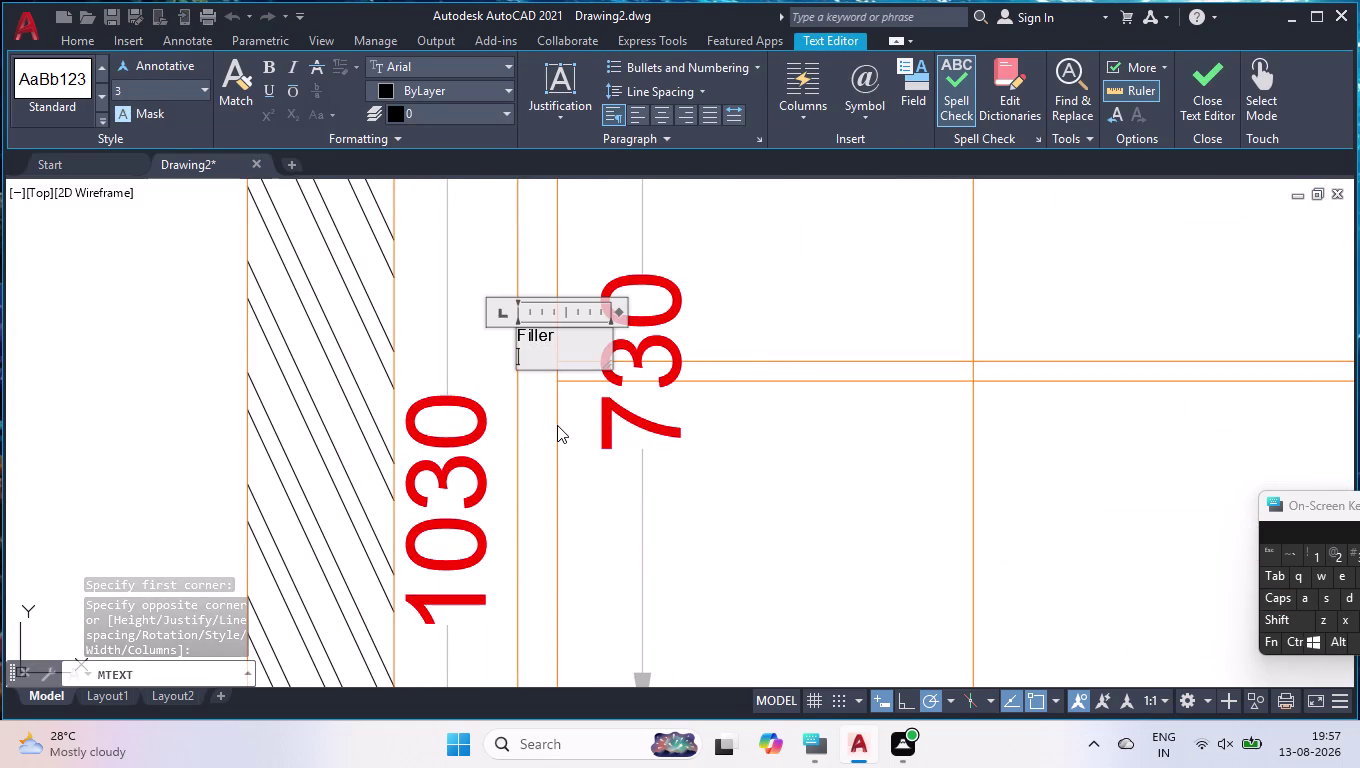
click(725, 491)
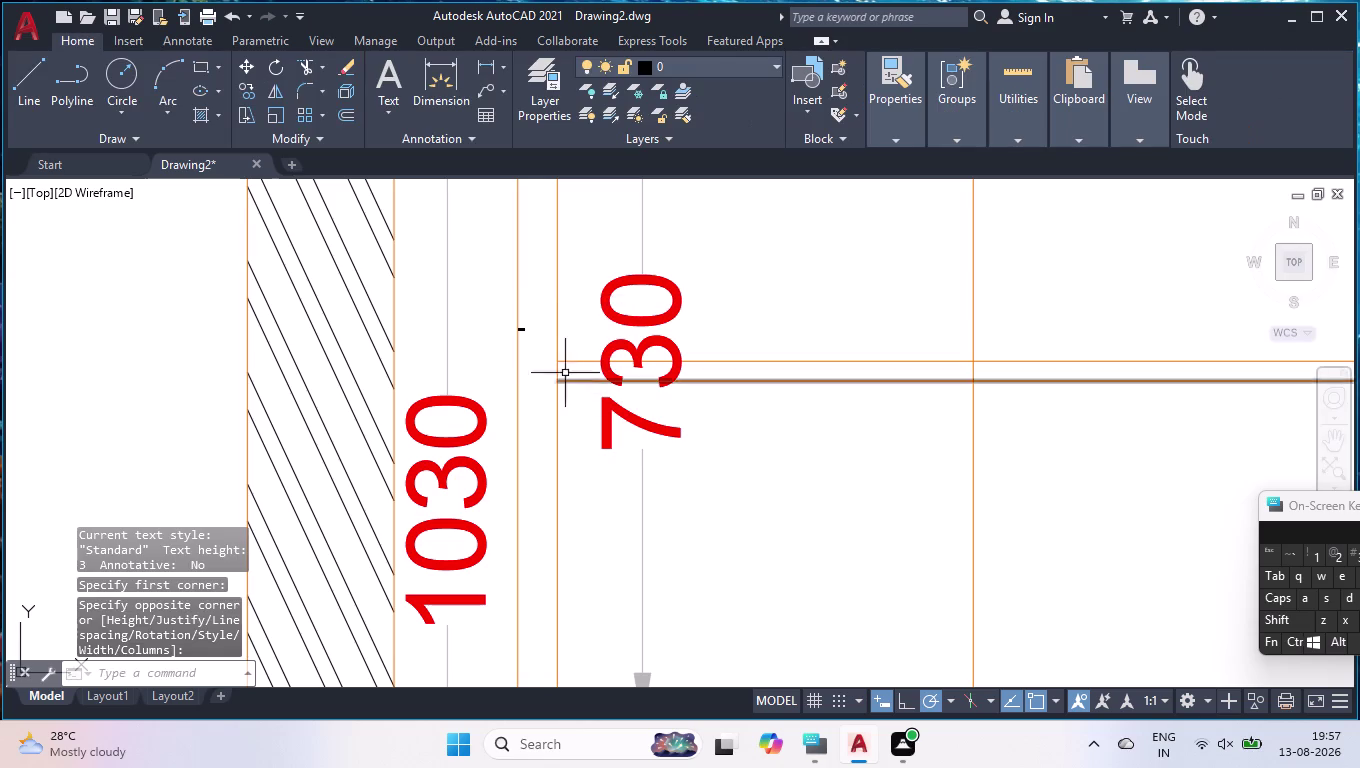
scroll(up, 3)
Set the Filler label's text height to 50 in Properties.
click(623, 325)
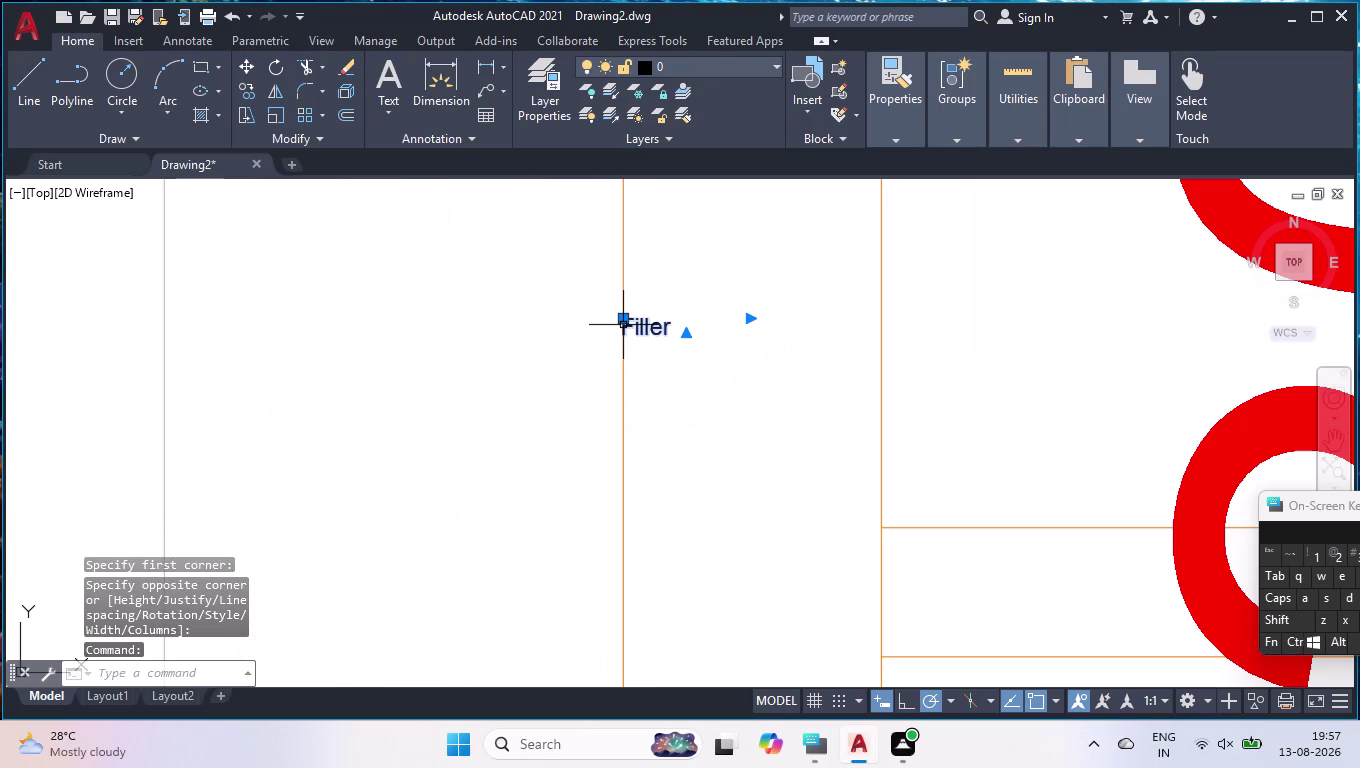
key(ctrl+1)
scroll(down, 3)
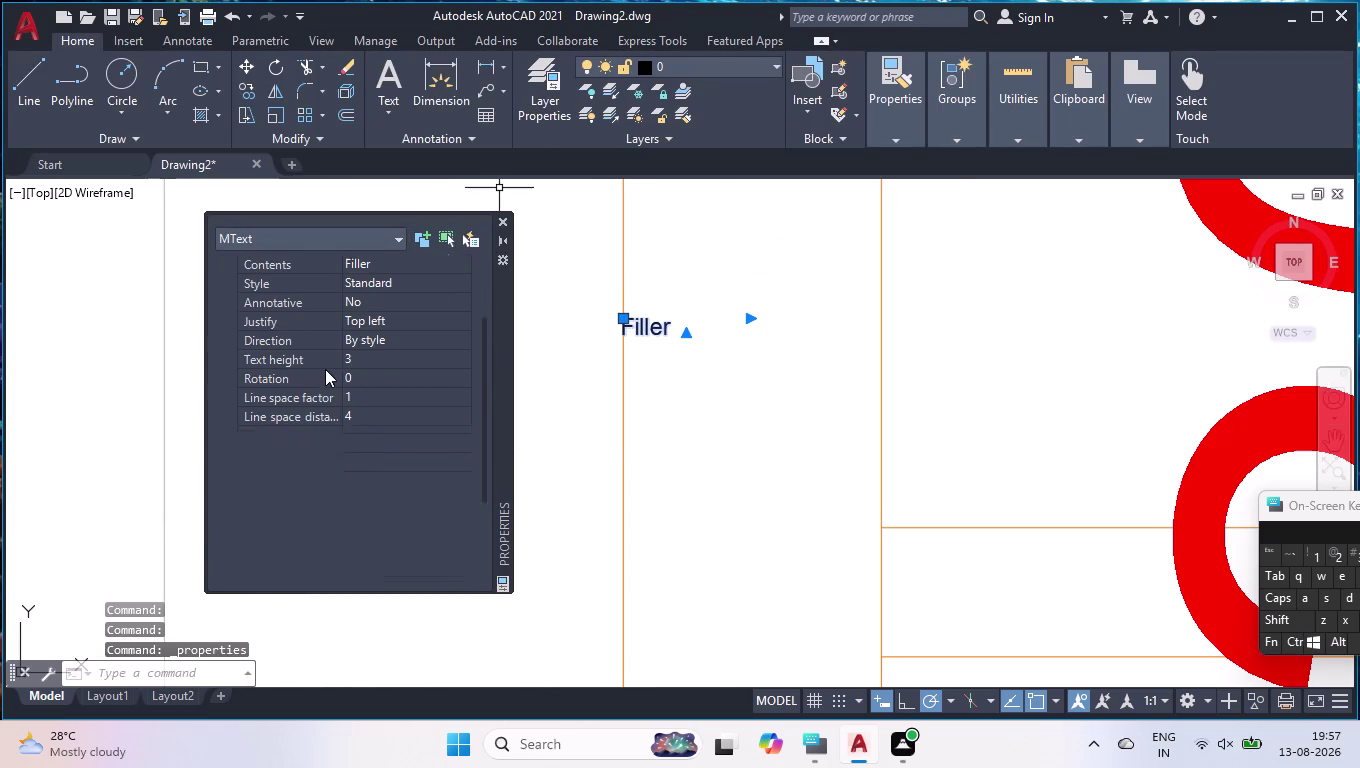
click(374, 359)
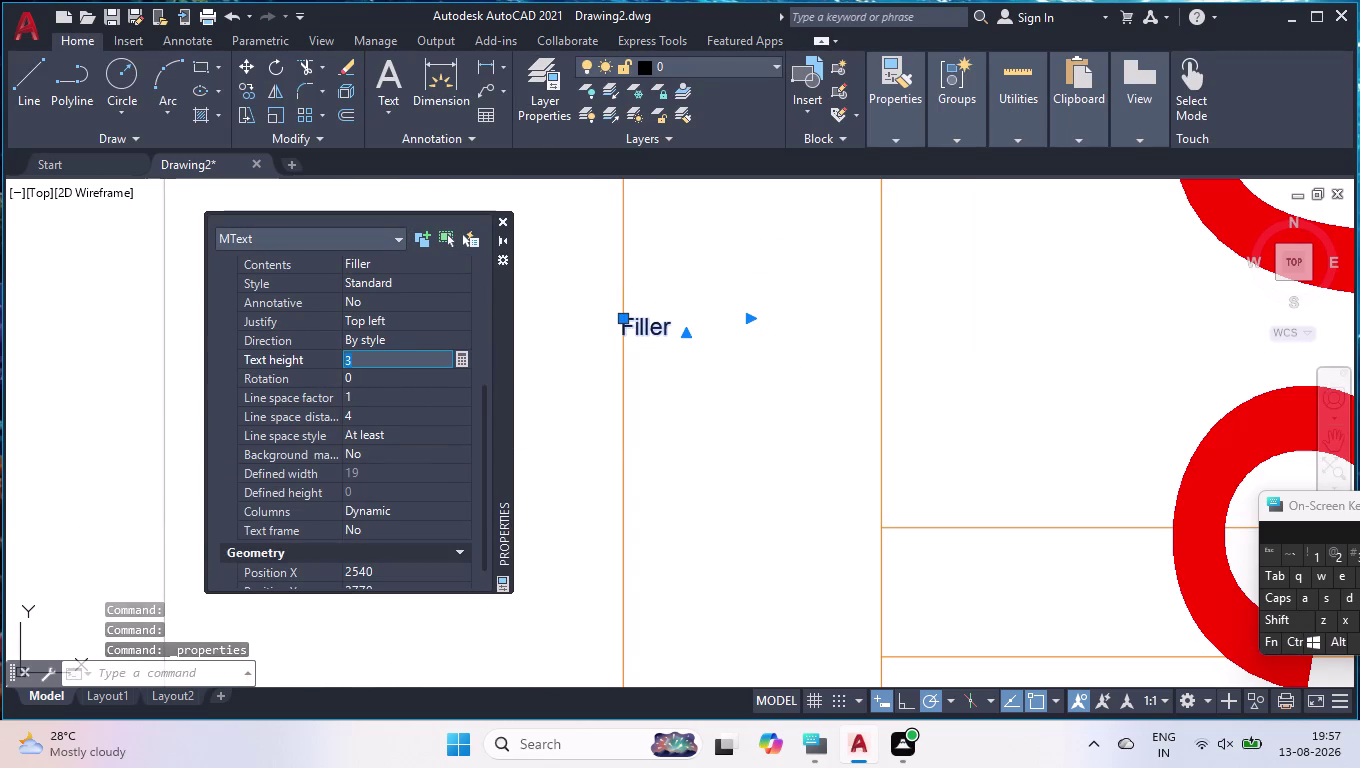
text(50)
key(Return)
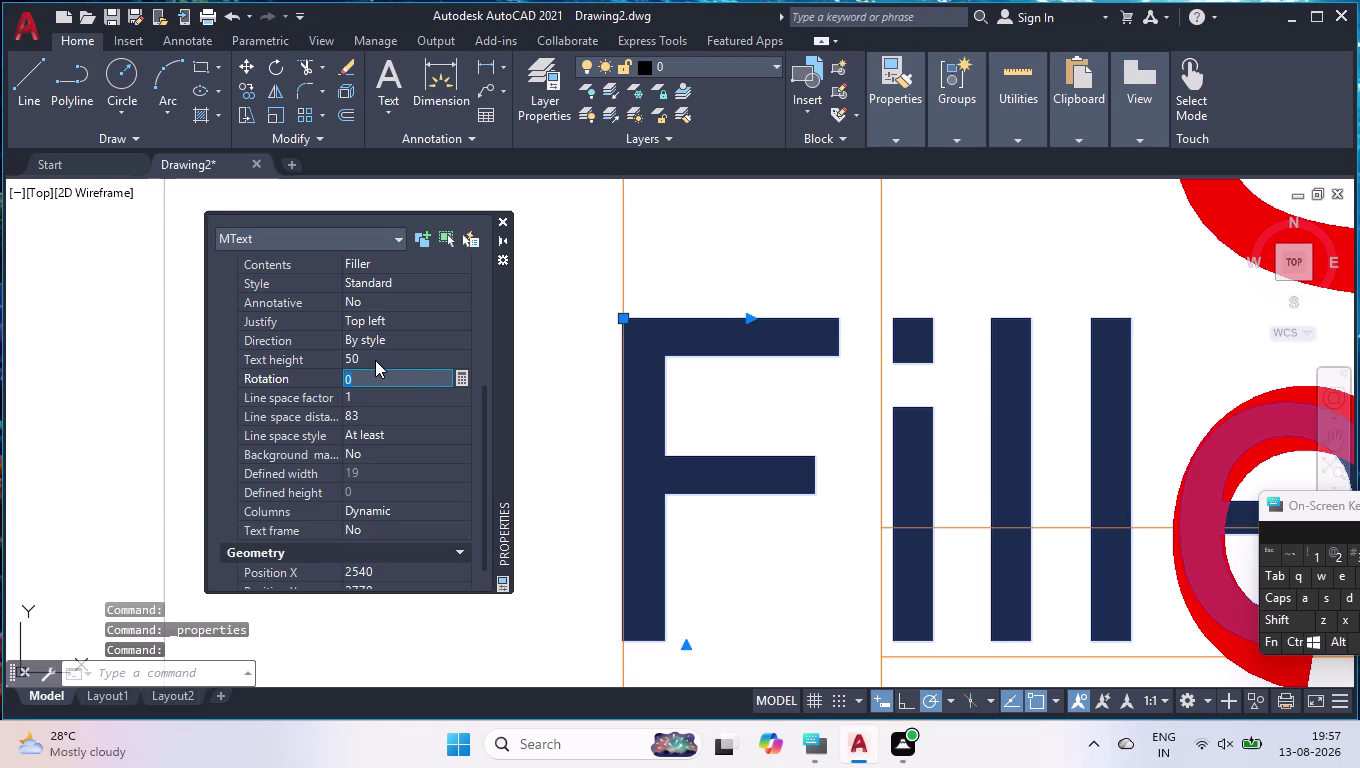
Lower the Filler label's text height to 30 and start the ROTATE command.
scroll(down, 3)
scroll(down, 3)
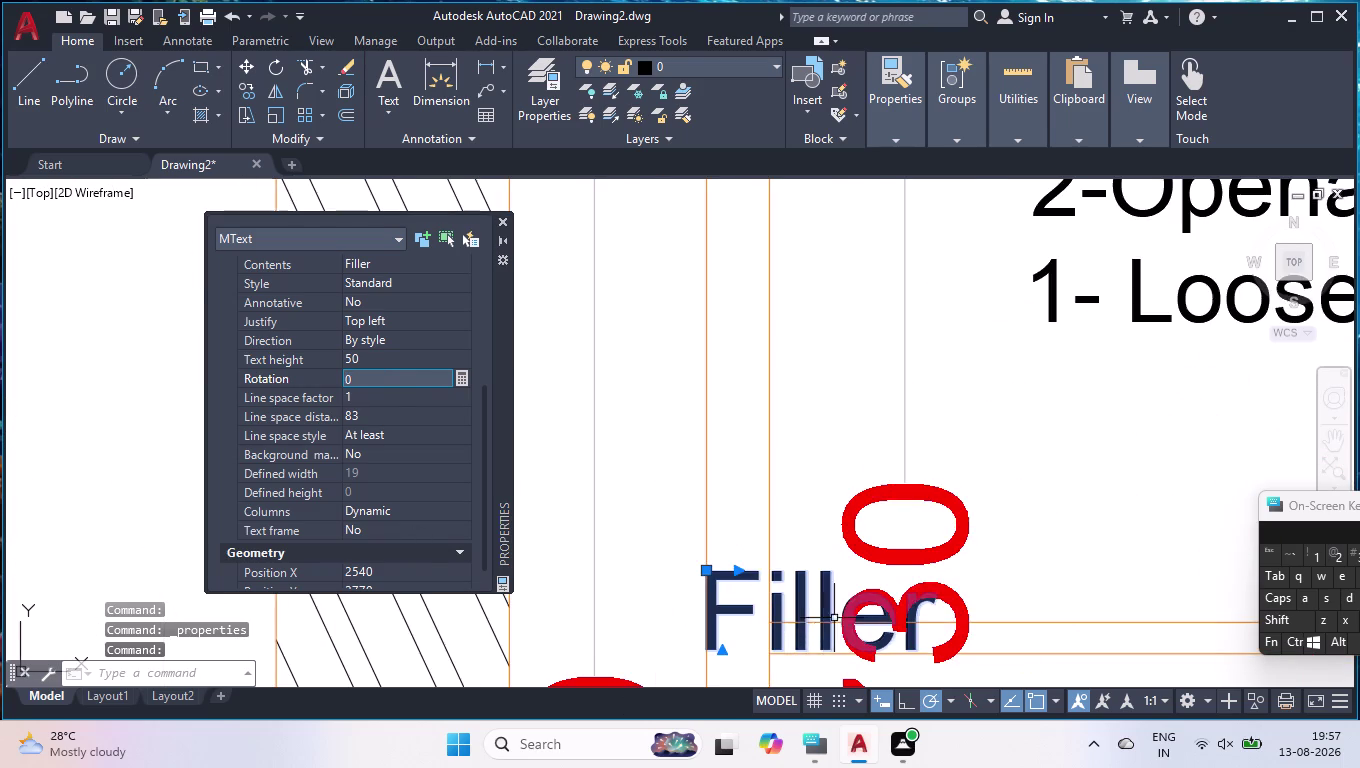
scroll(down, 3)
click(382, 362)
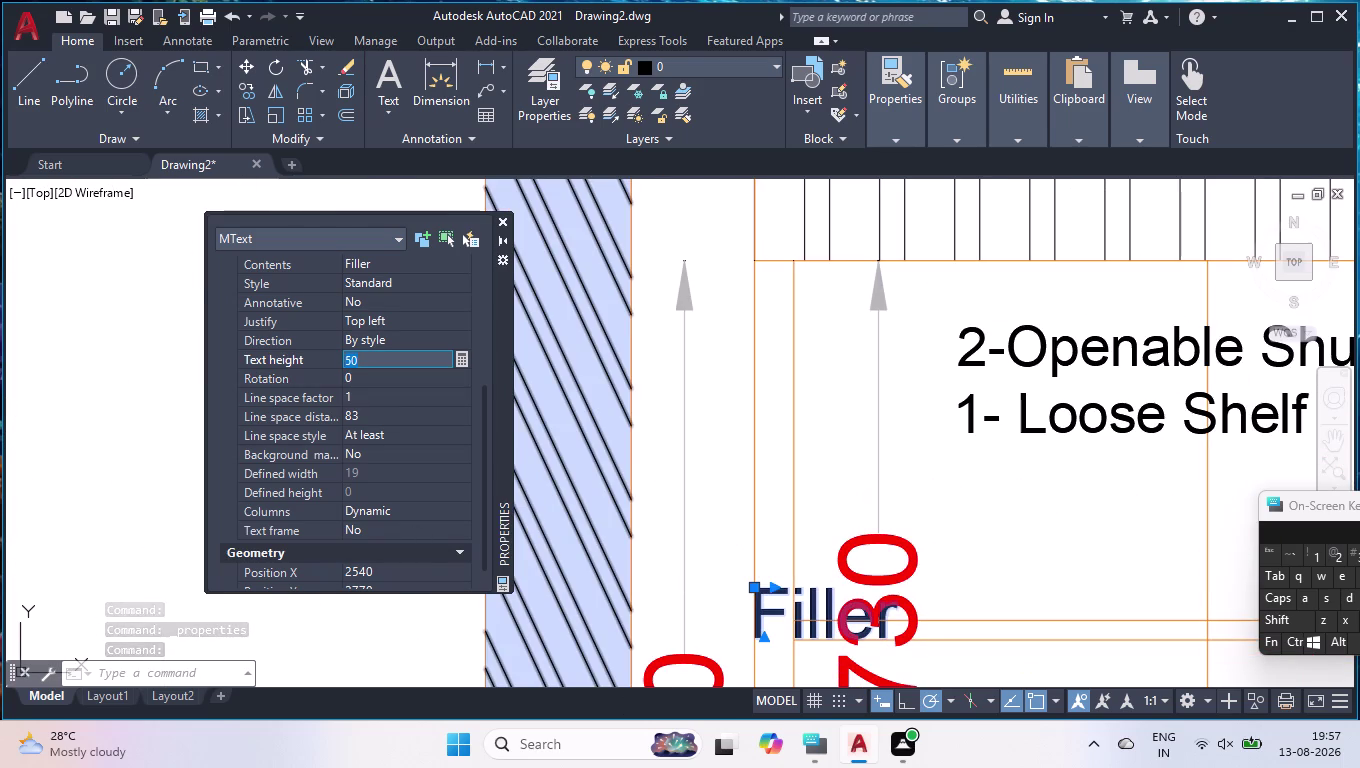
text(30)
key(Return)
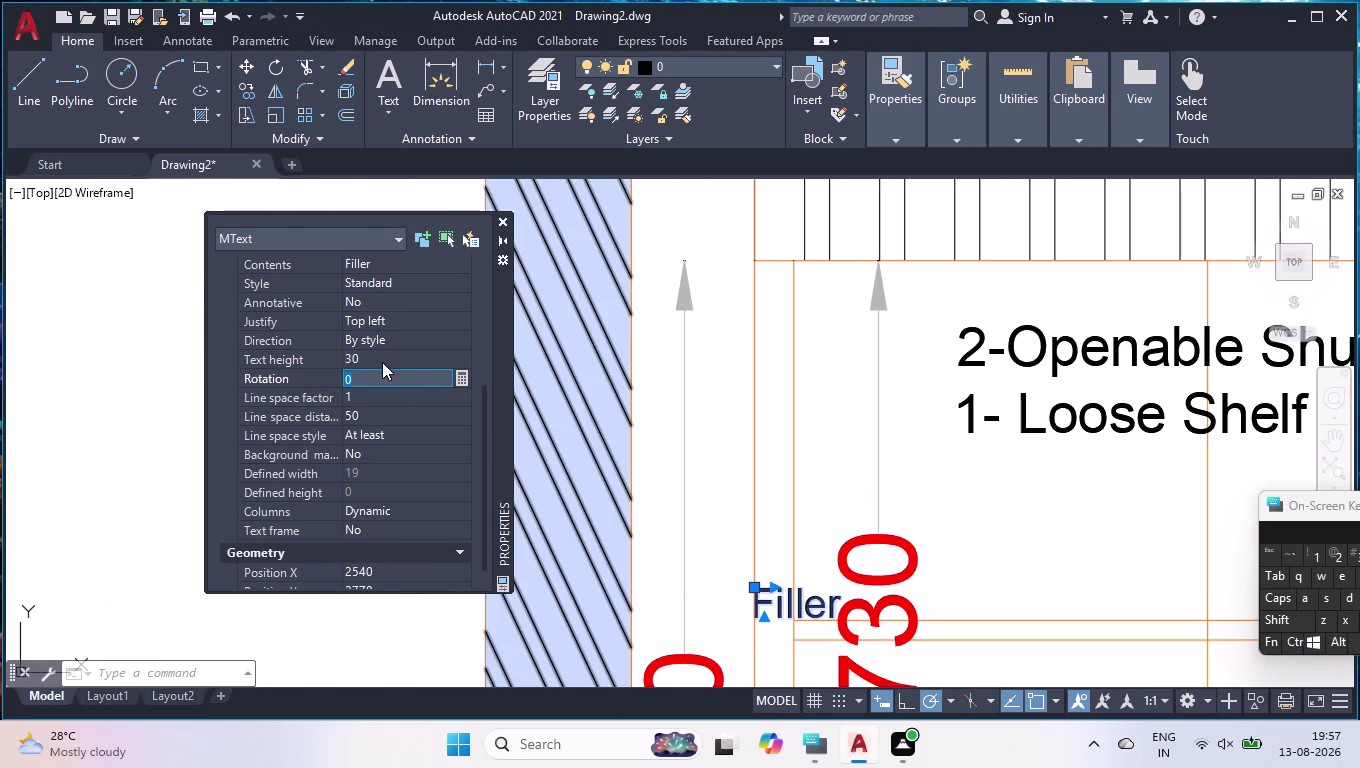
click(501, 215)
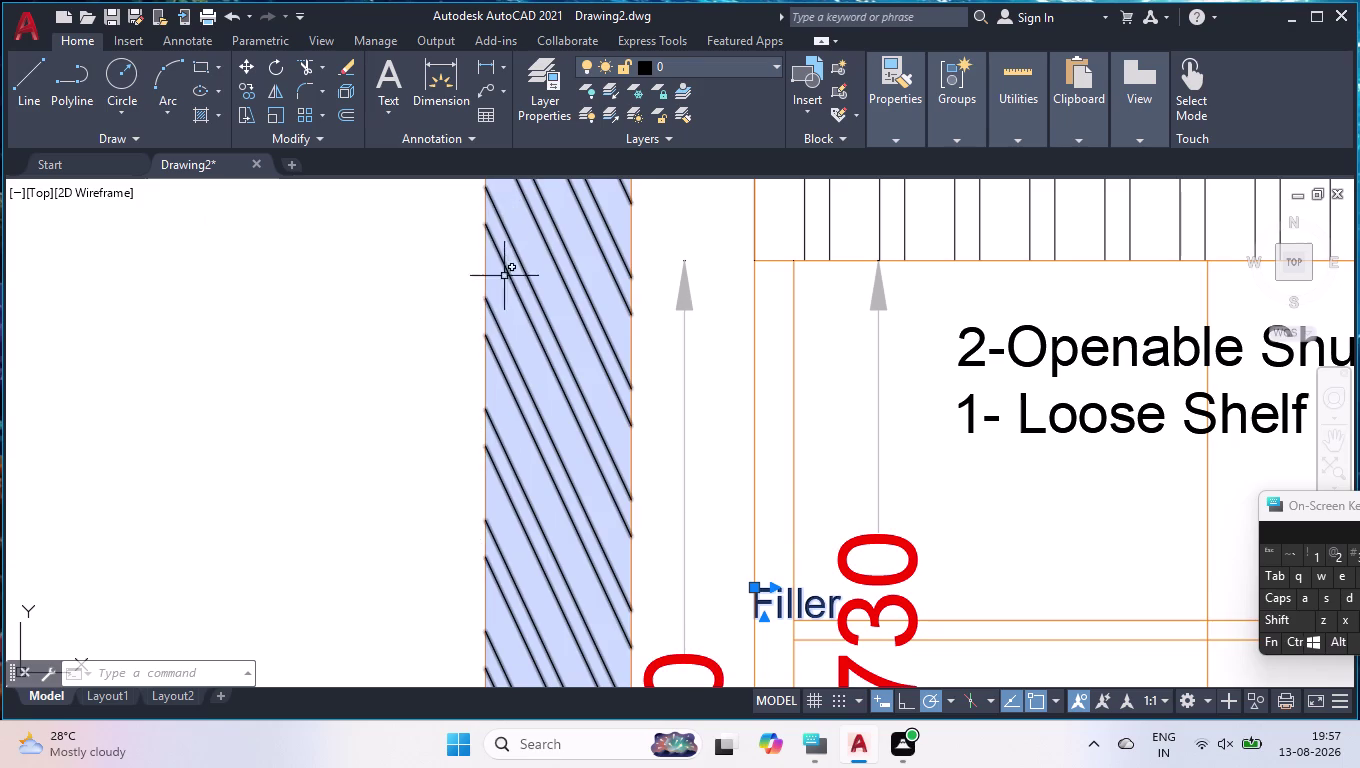
text(ro)
key(Return)
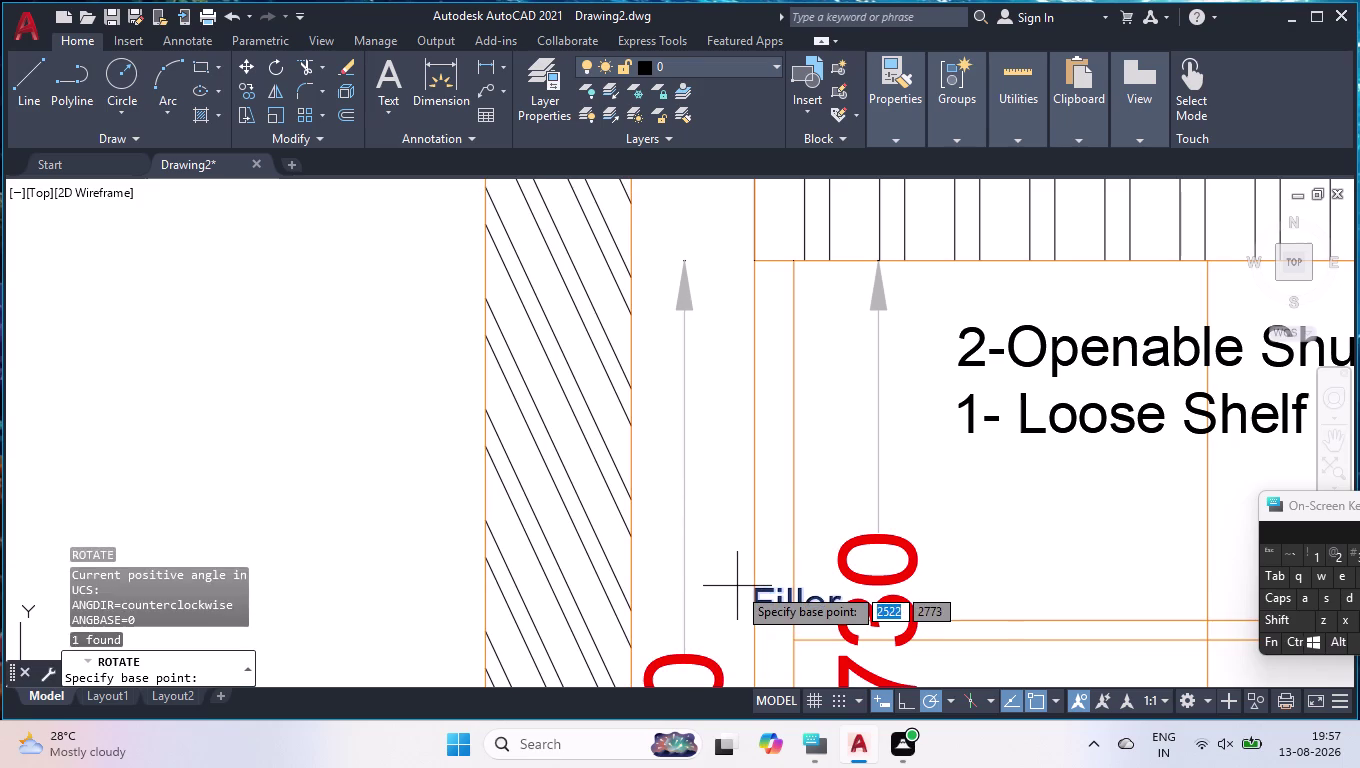
Rotate the Filler label 90° about its base point so it reads vertically.
scroll(up, 3)
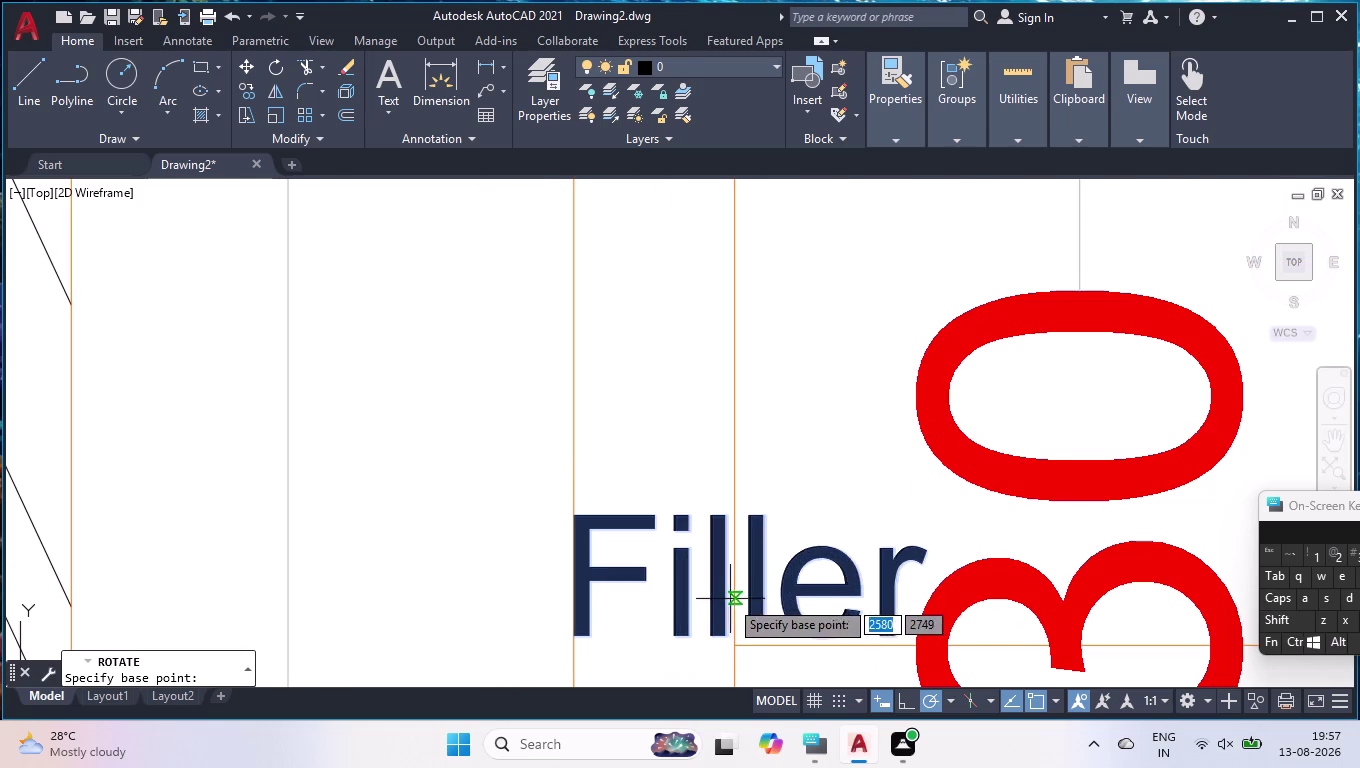
click(571, 513)
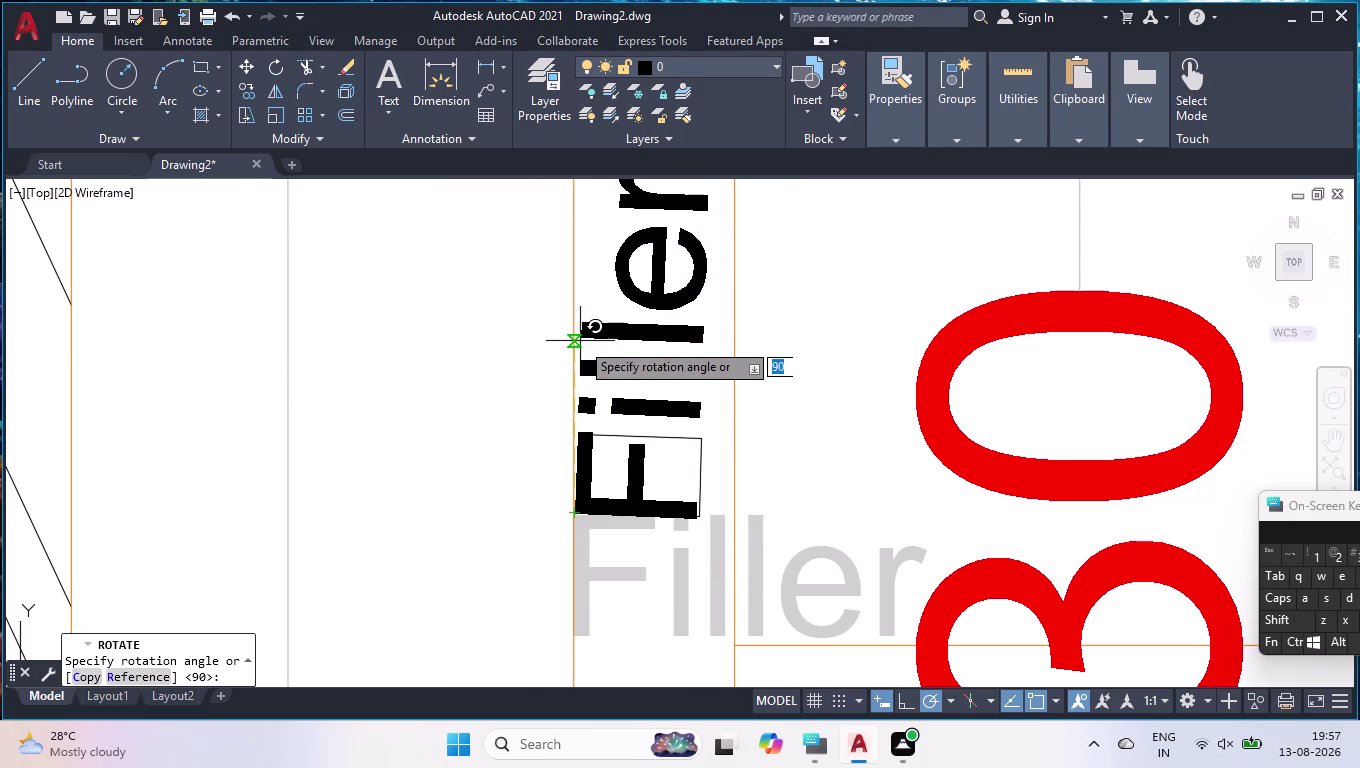
click(901, 702)
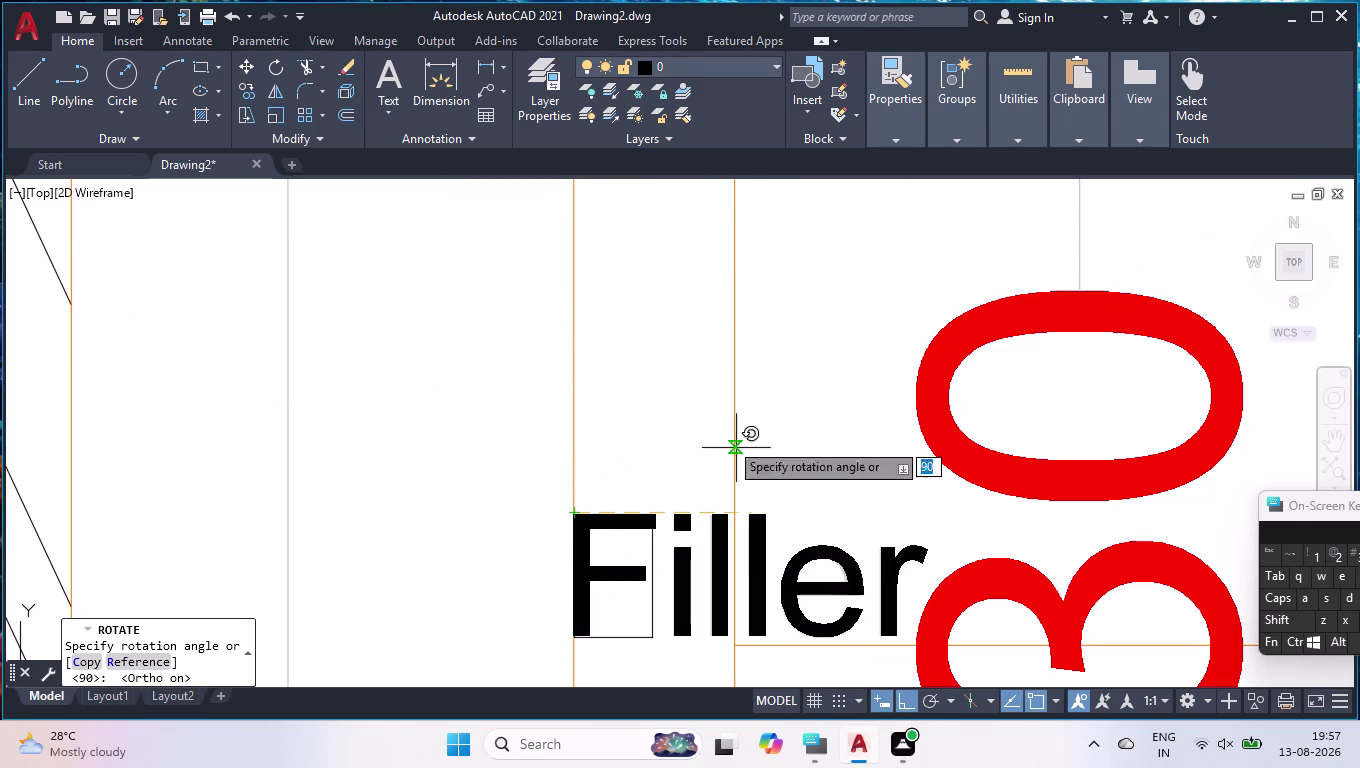
click(621, 335)
Stretch the rotated Filler label's base grip slightly right within its strip.
click(656, 402)
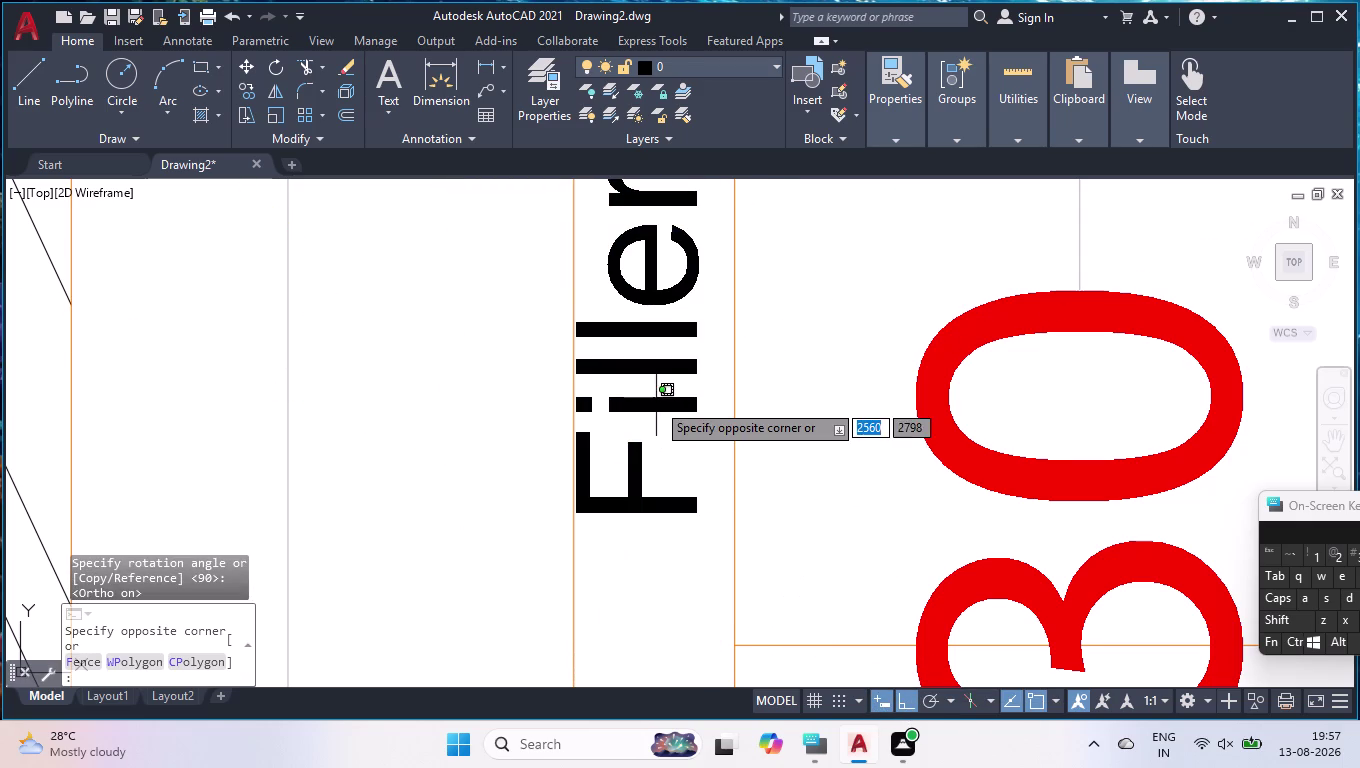
double_click(670, 351)
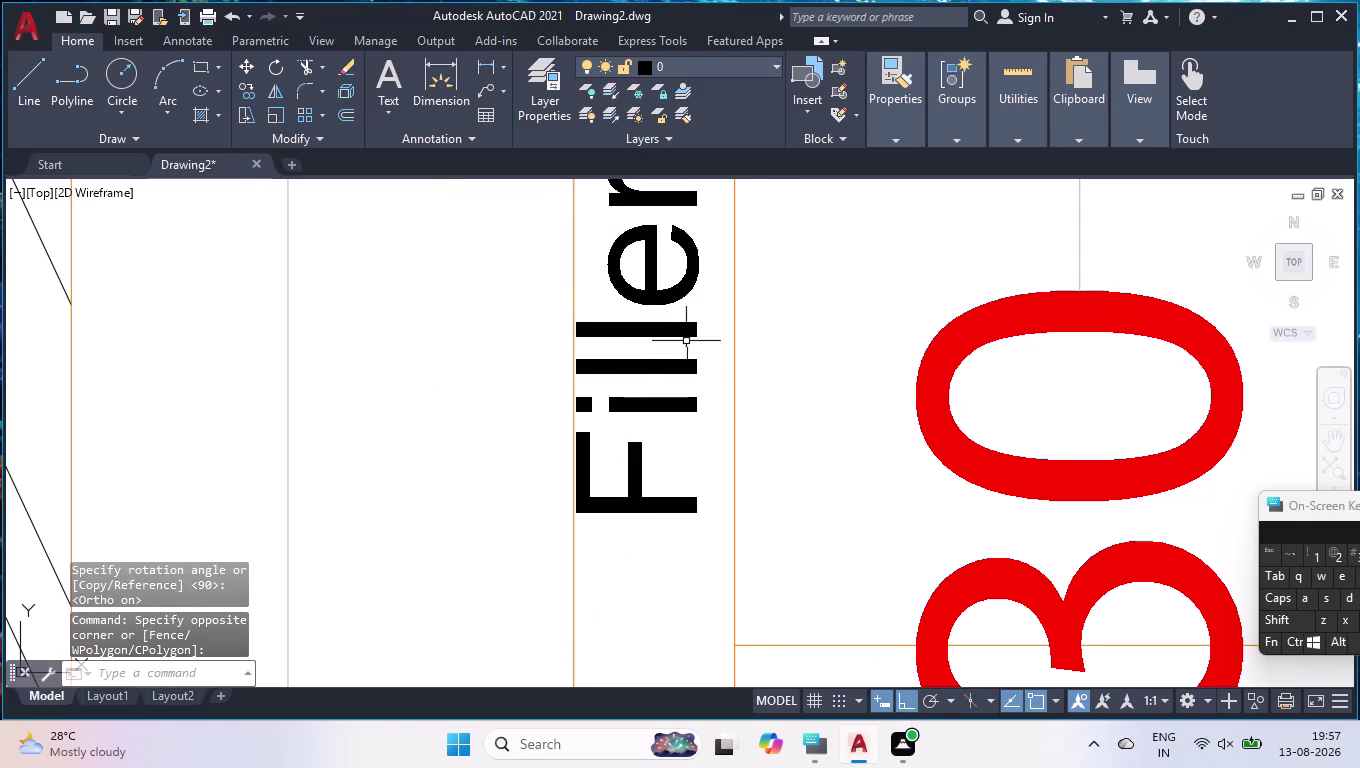
click(696, 325)
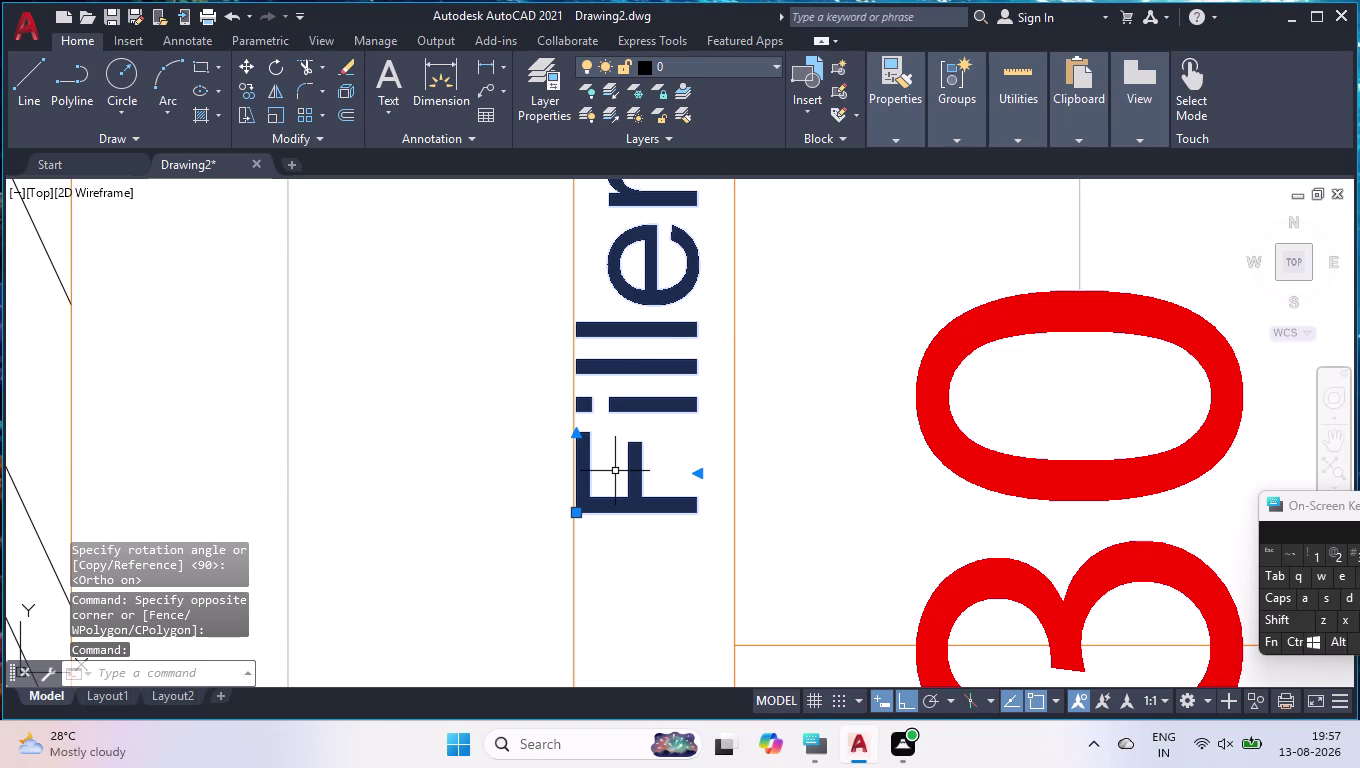
click(579, 513)
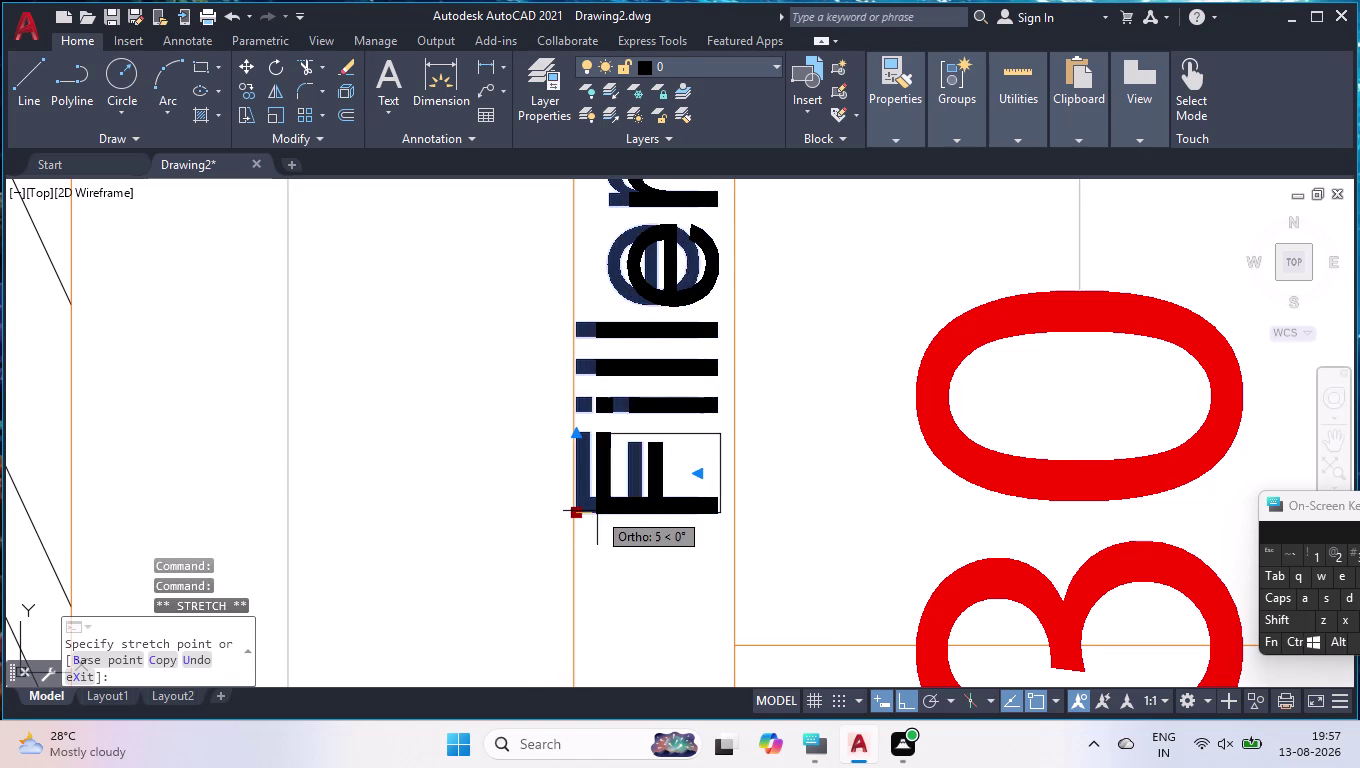
click(600, 512)
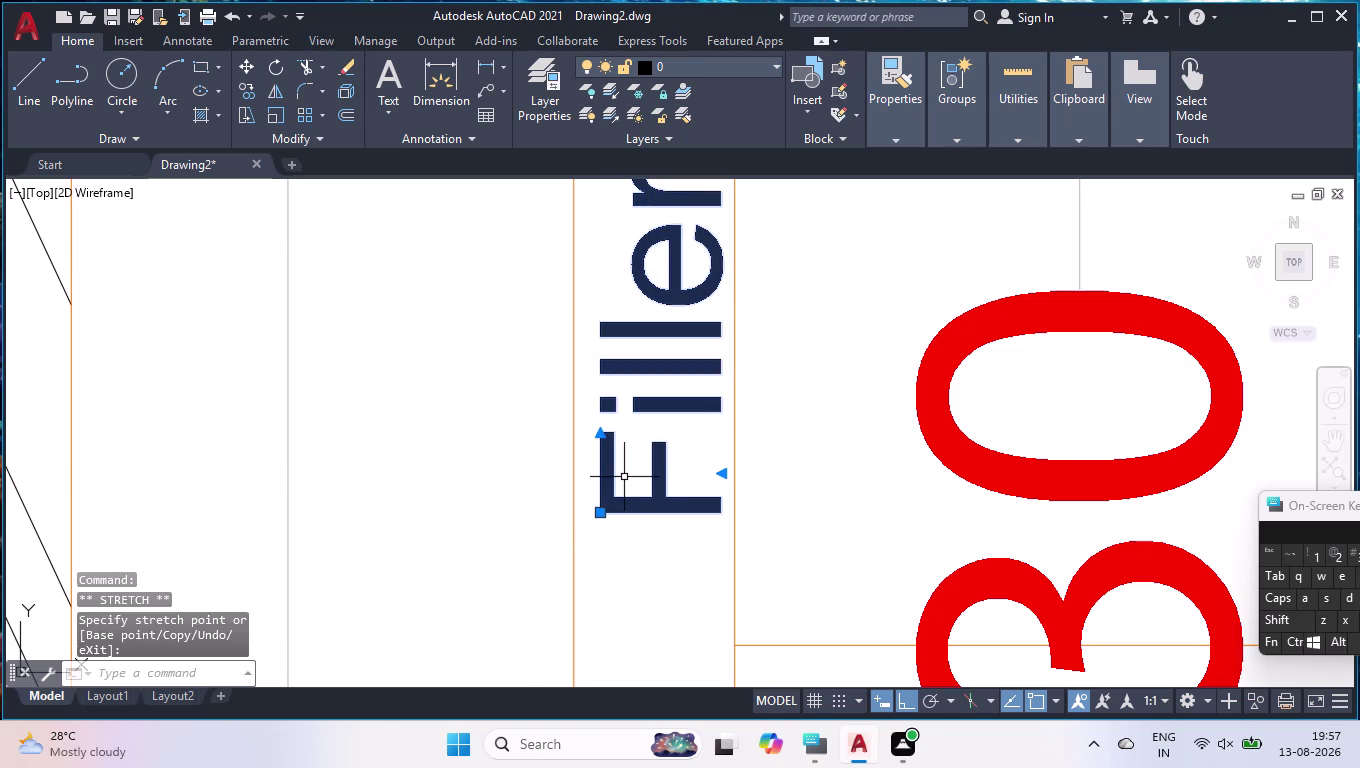
key(c)
key(o)
key(p)
key(Return)
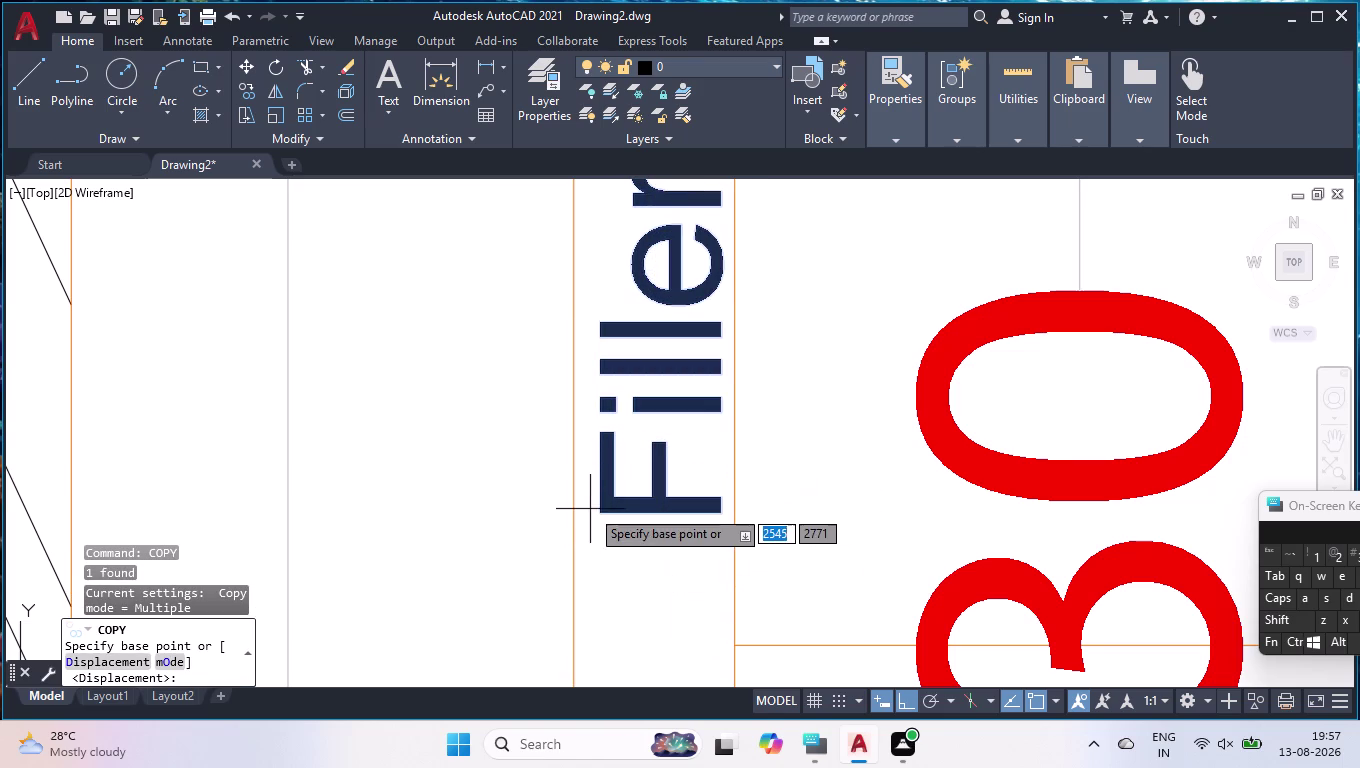
Copy the vertical Filler label beside the sink unit's lower 720 dimension, with polar tracking on.
click(599, 514)
scroll(down, 3)
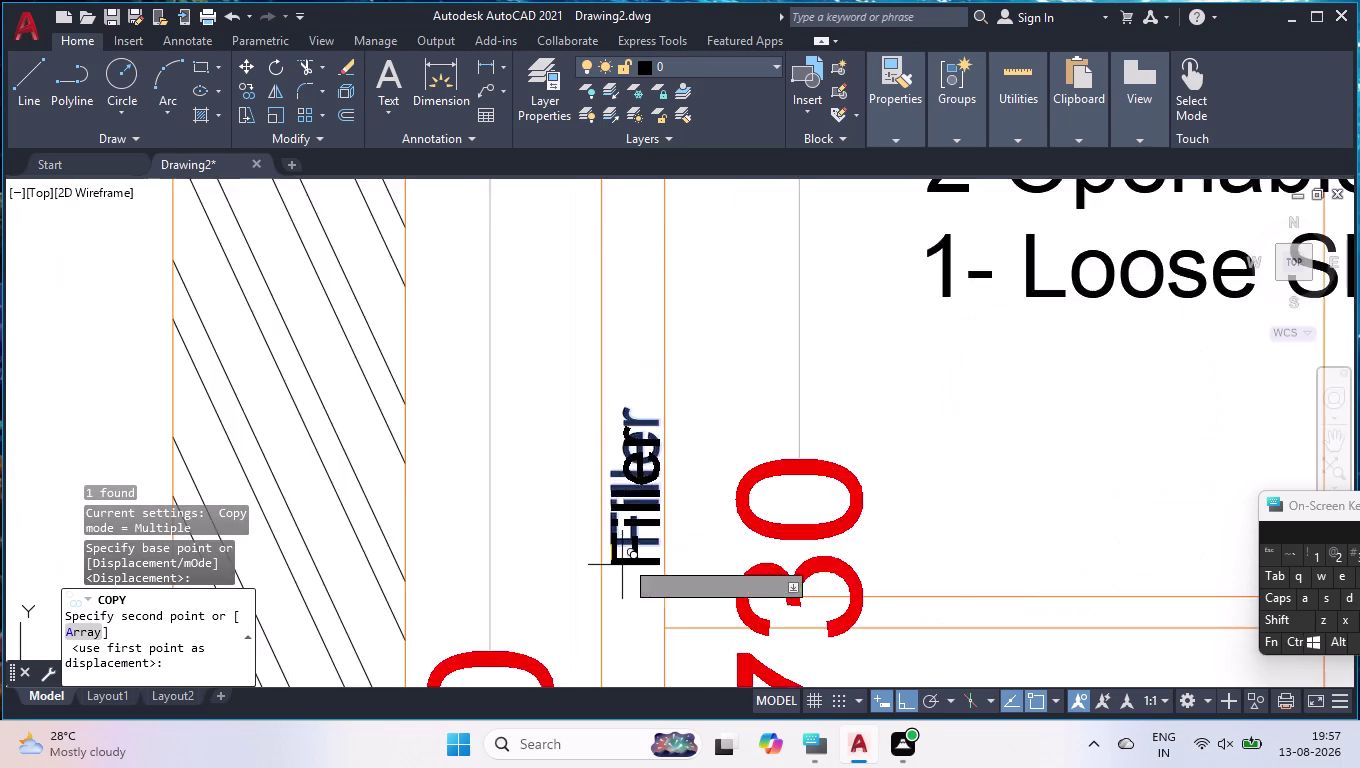
scroll(down, 3)
scroll(down, 3)
scroll(up, 3)
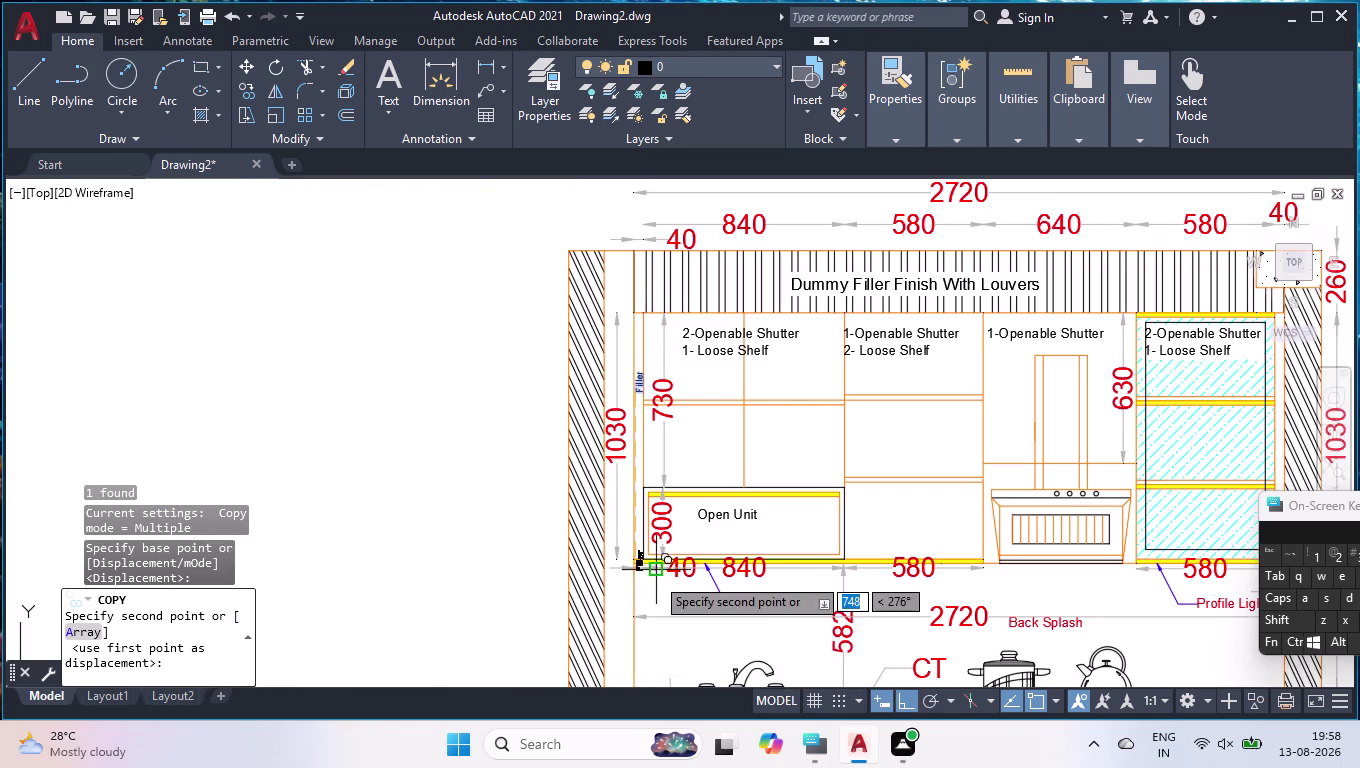
scroll(down, 3)
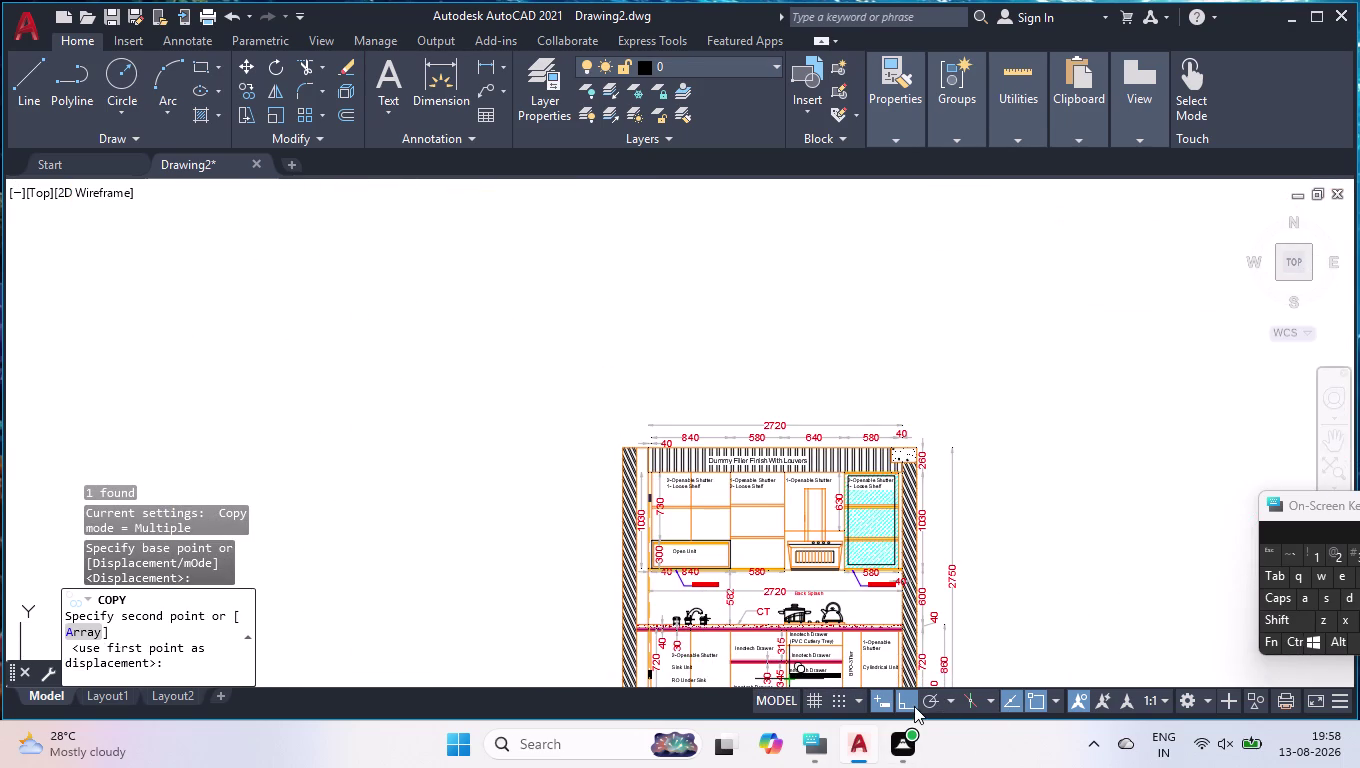
click(928, 705)
scroll(down, 3)
scroll(up, 3)
scroll(up, 3)
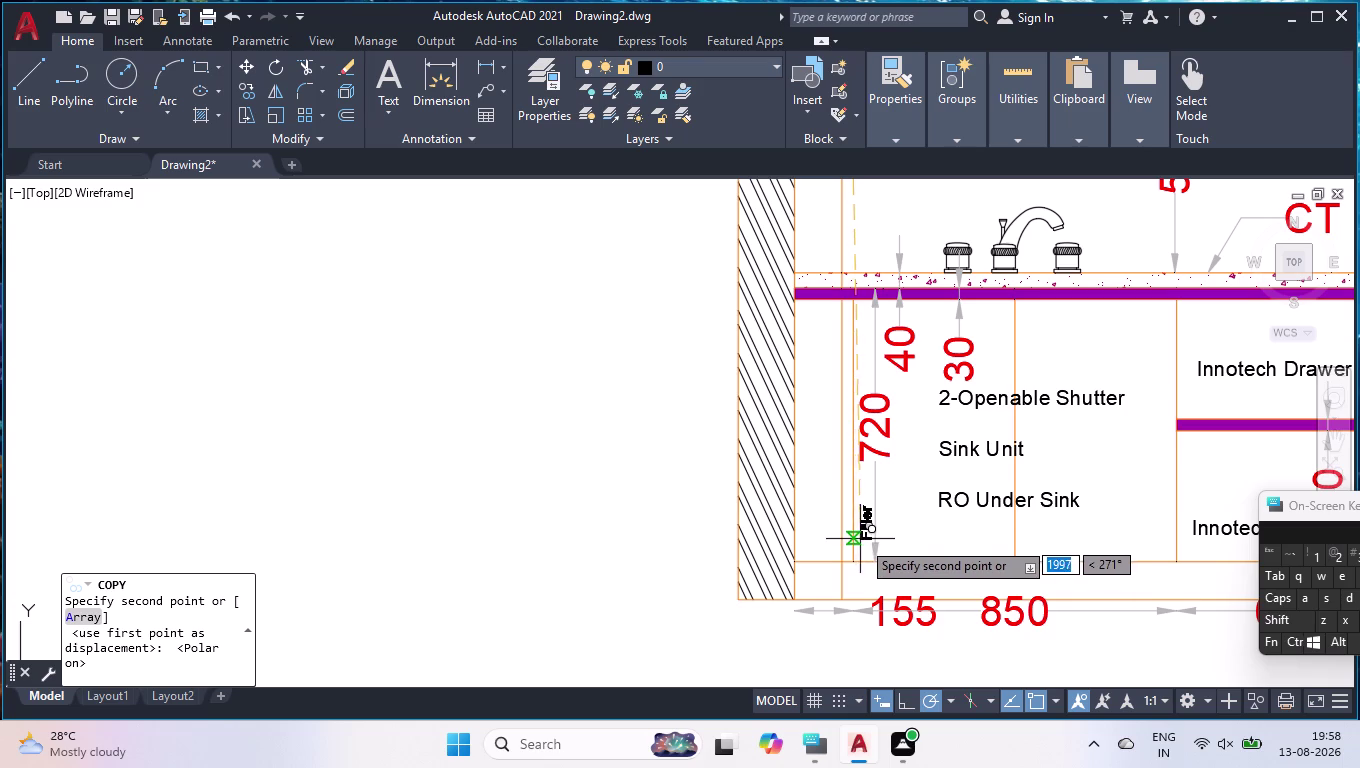
scroll(up, 3)
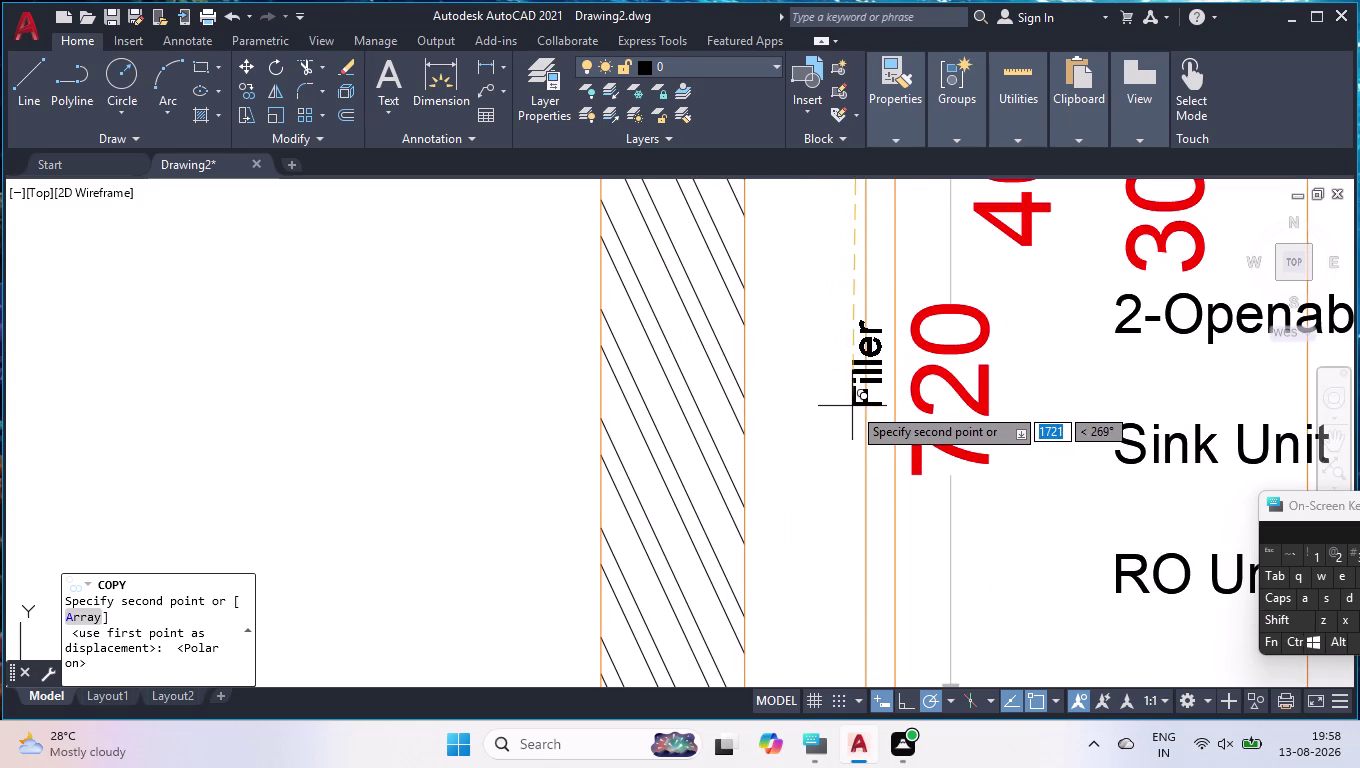
click(849, 402)
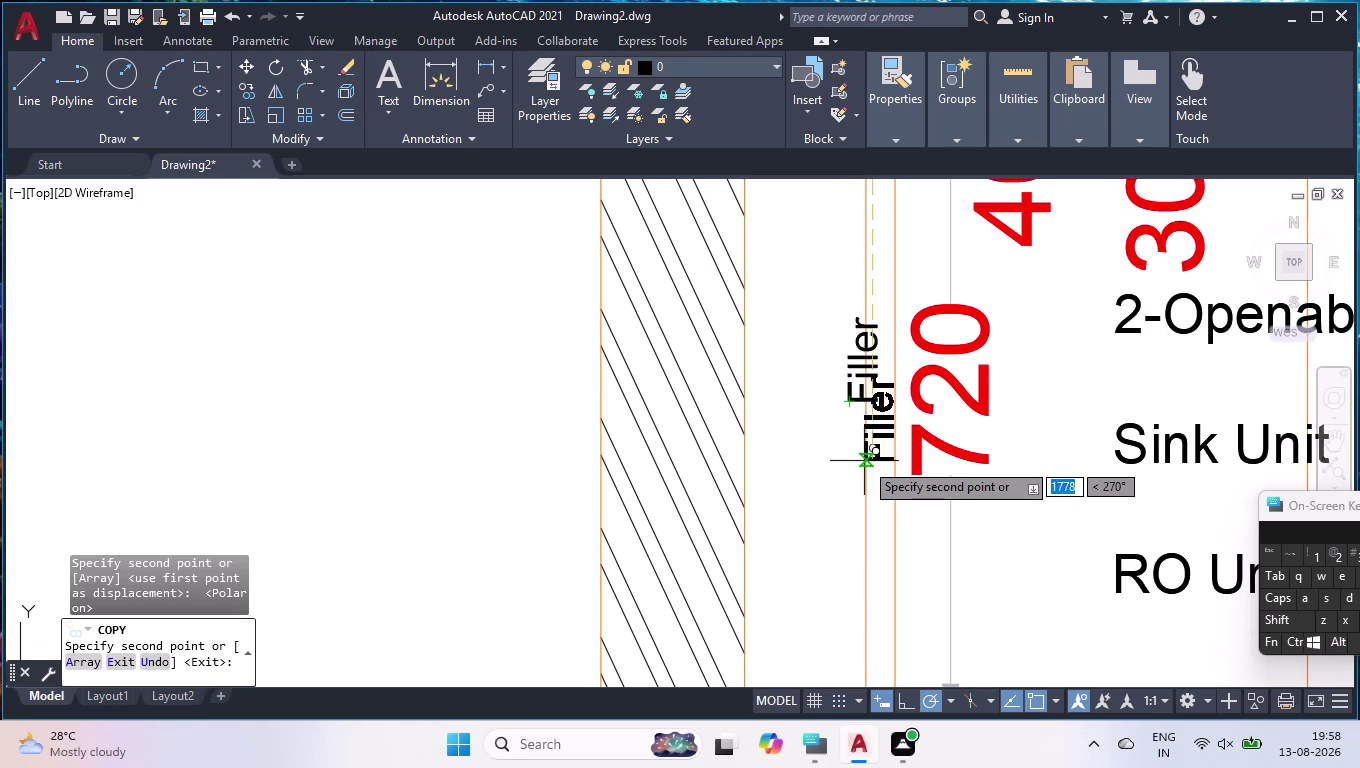
key(Return)
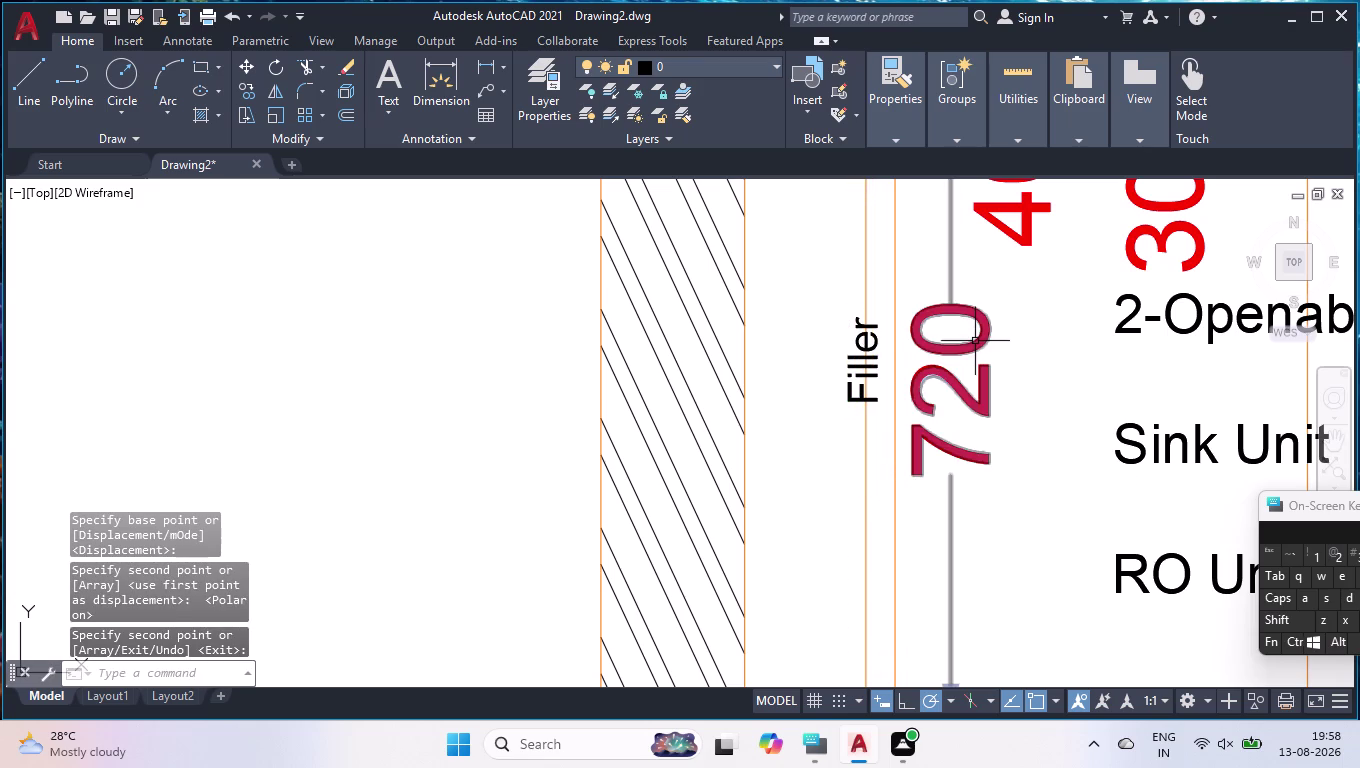
scroll(down, 3)
Write the multiline text 'Kitchen Elevation At-A' in a box below the bottom dimensions.
scroll(down, 3)
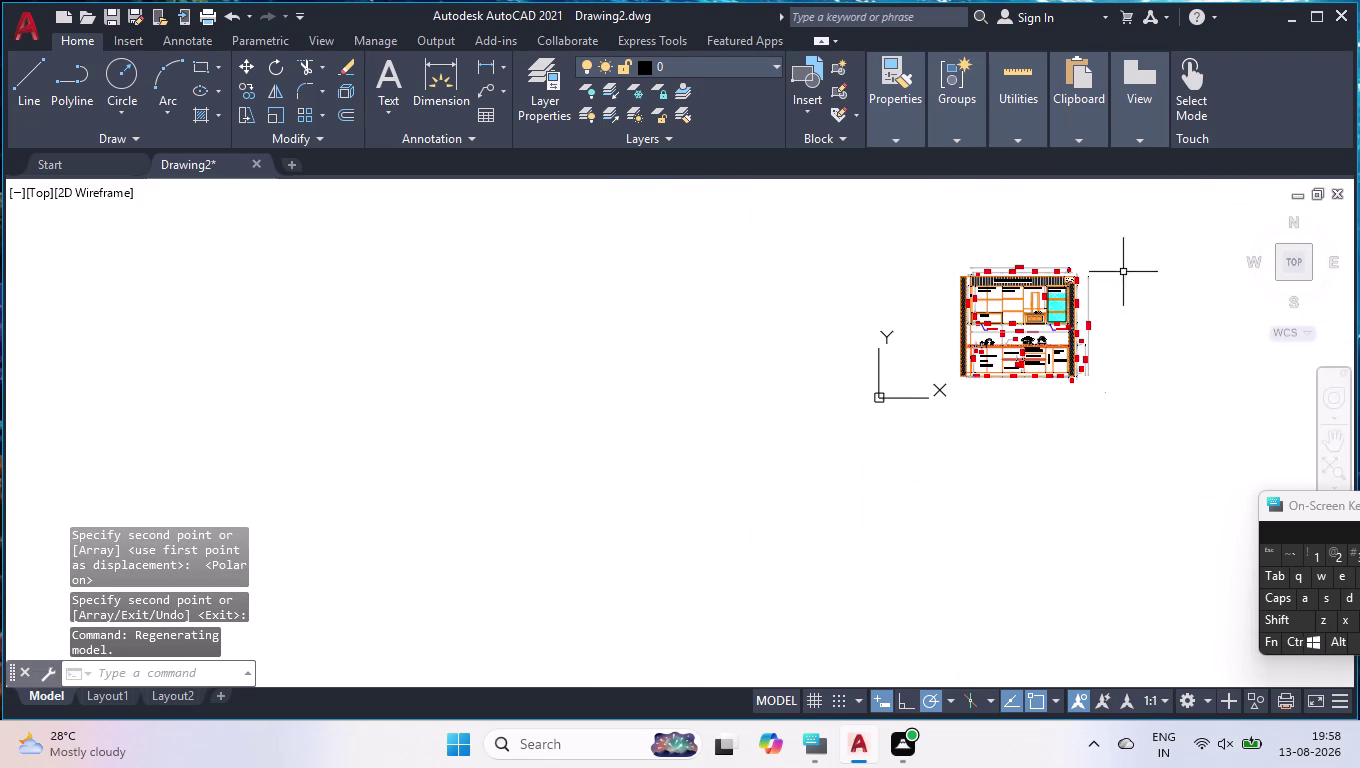
scroll(up, 3)
scroll(up, 3)
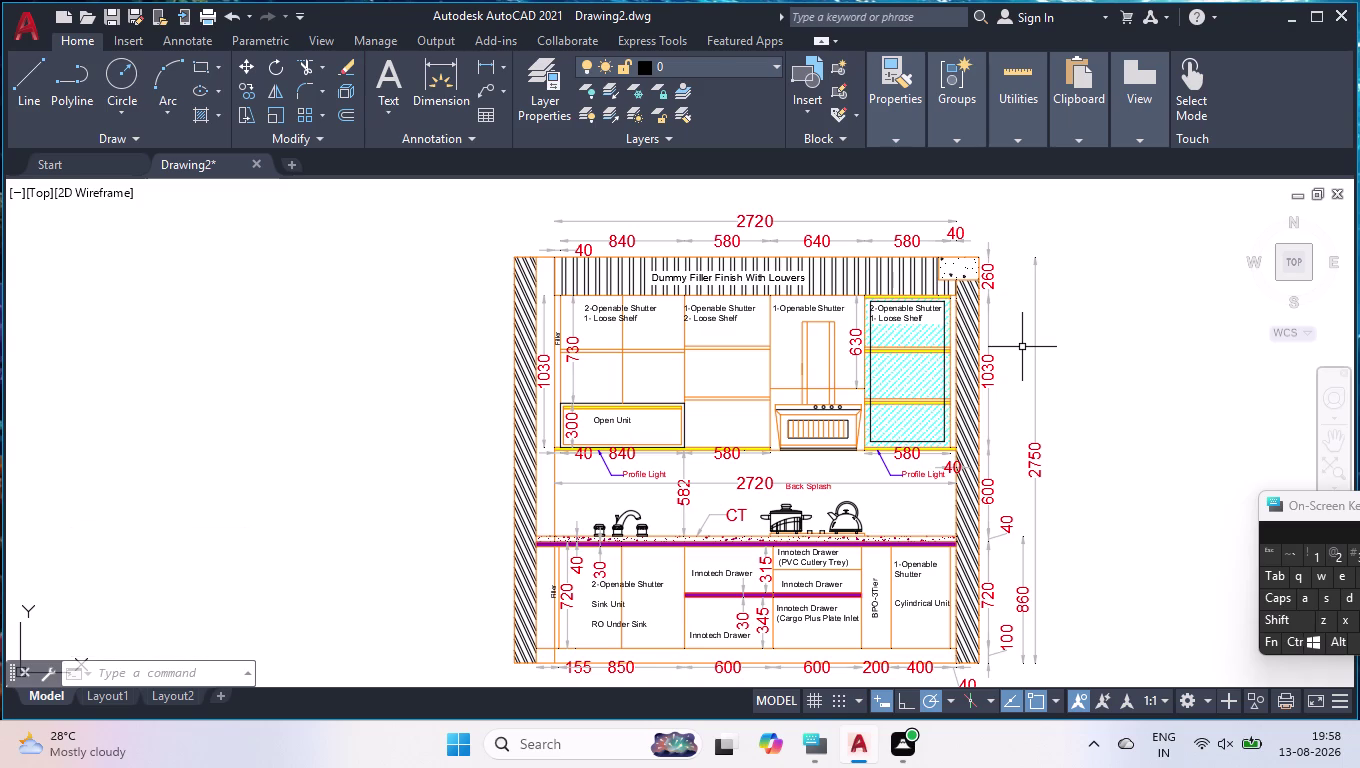
scroll(down, 3)
scroll(up, 3)
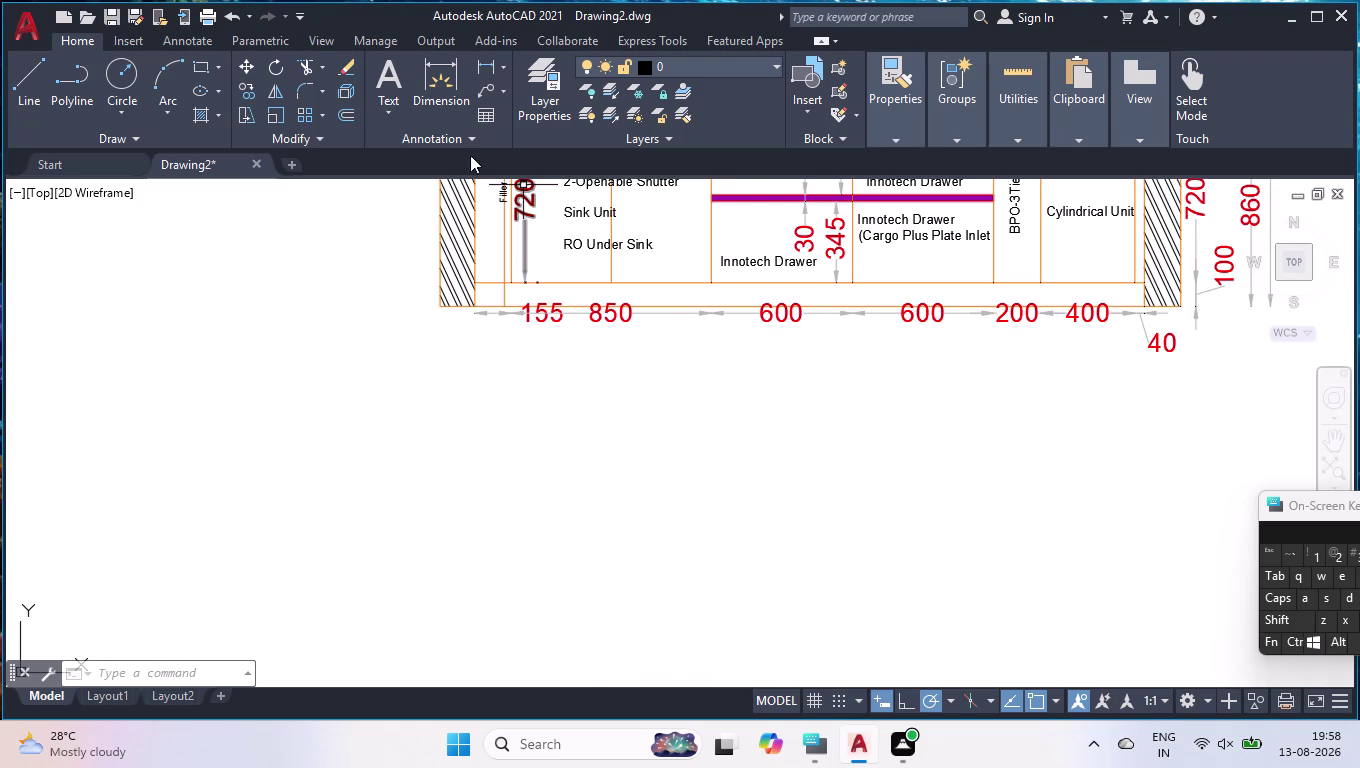
click(391, 81)
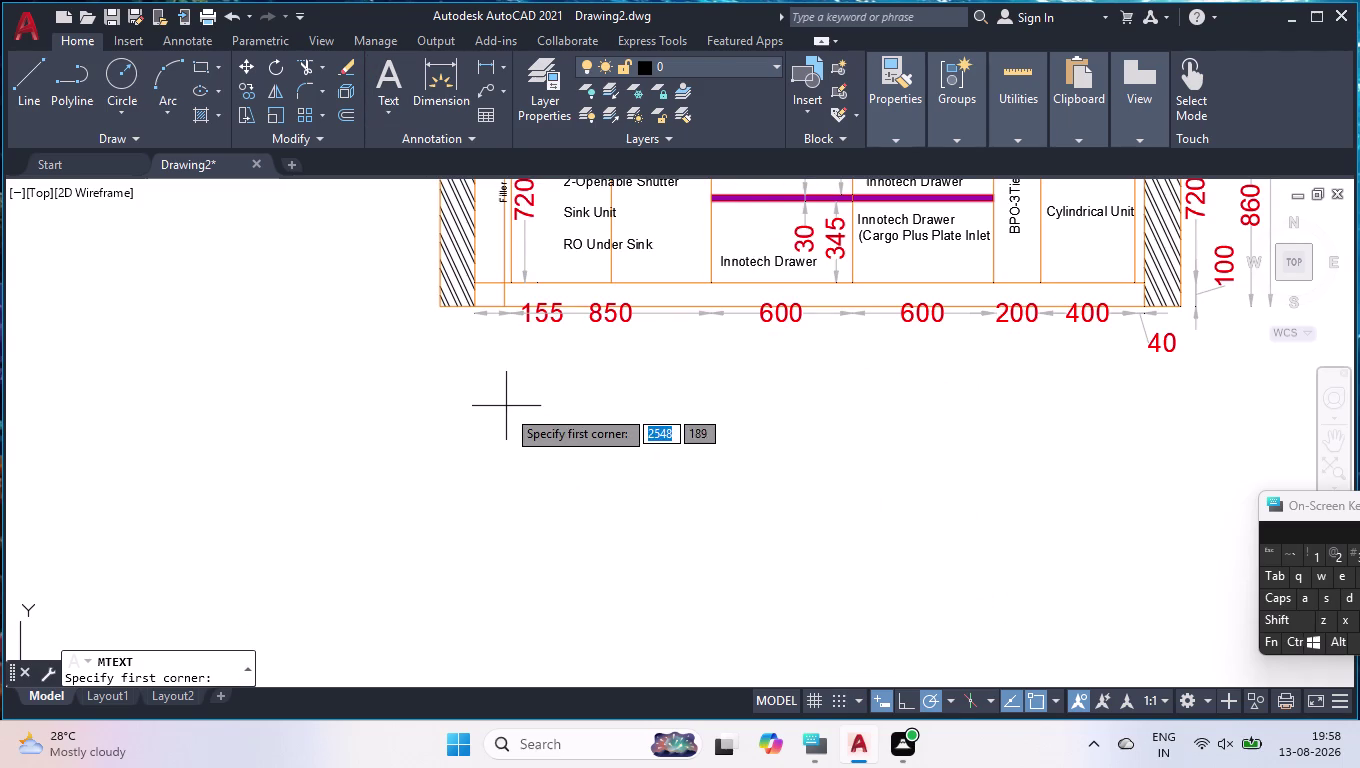
click(493, 359)
click(1130, 557)
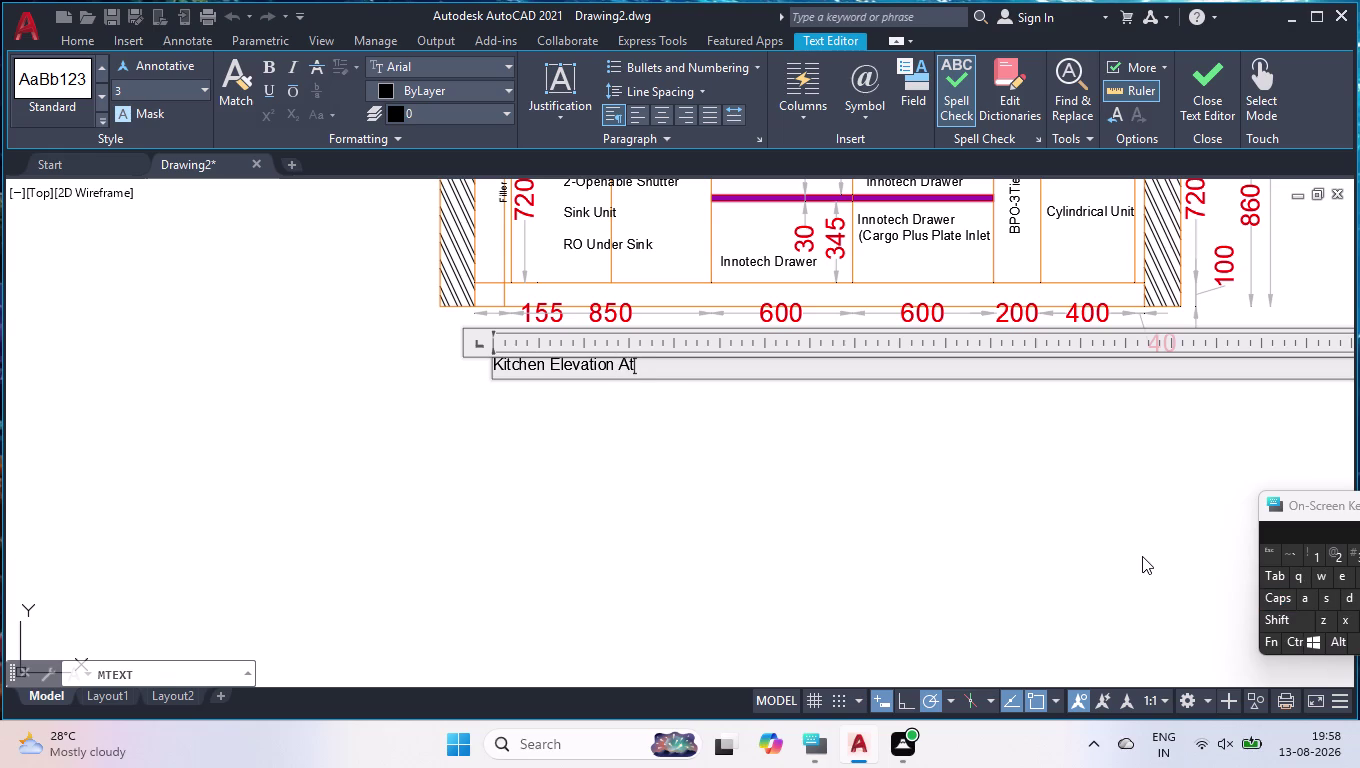
key(minus)
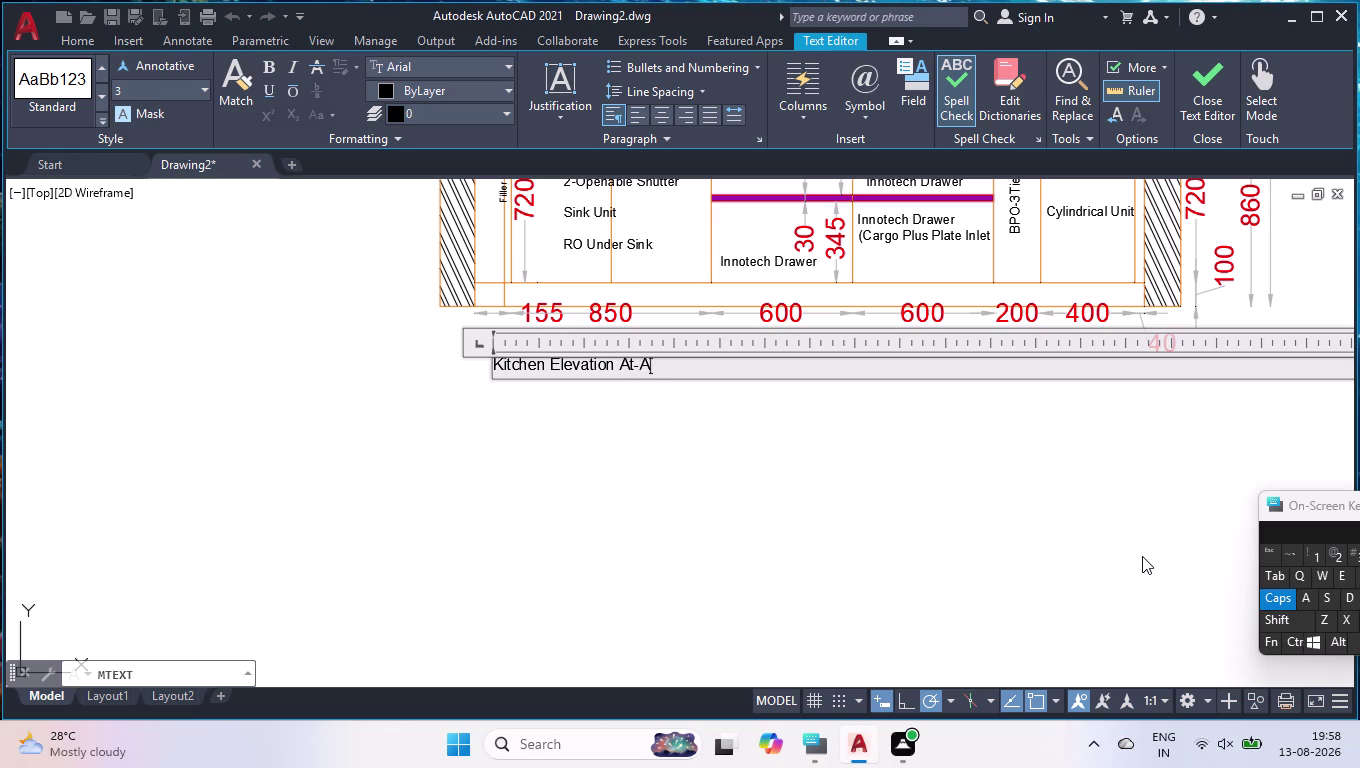
key(Return)
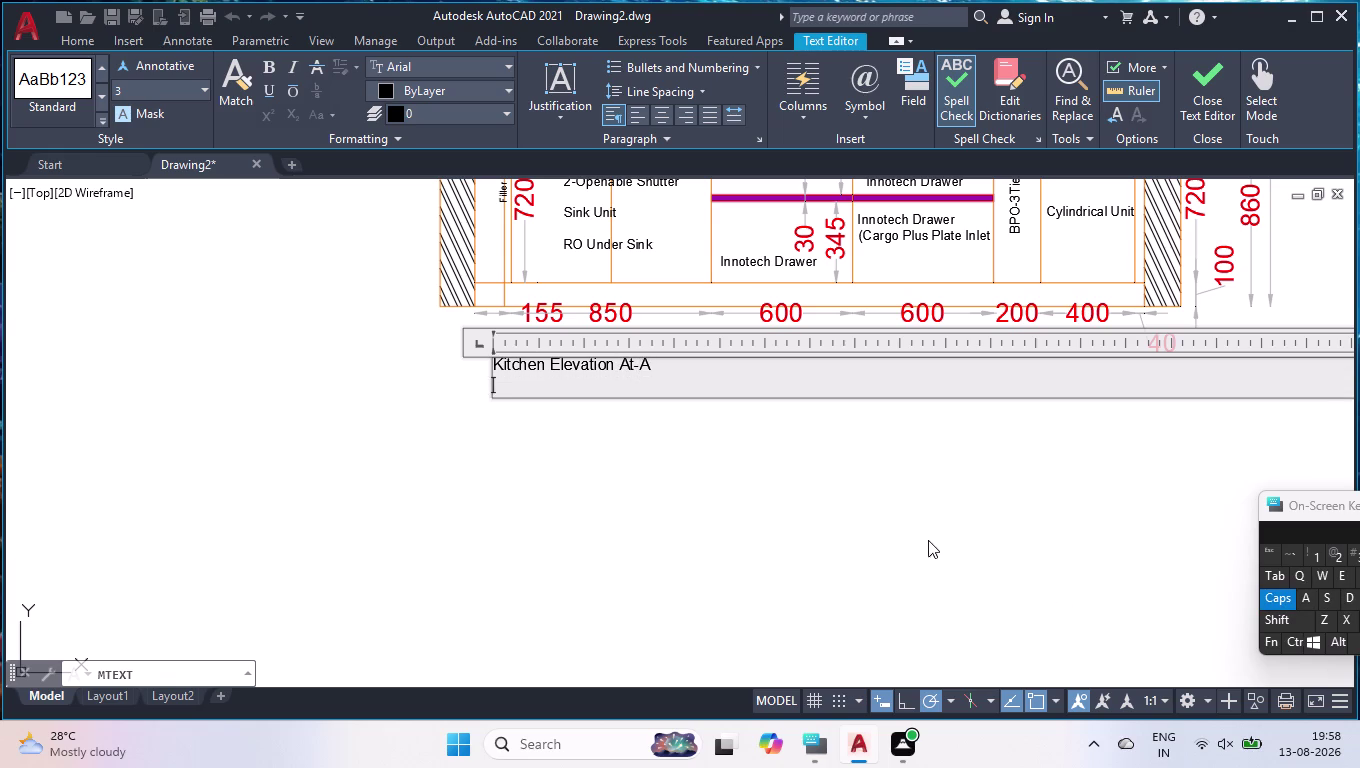
click(880, 514)
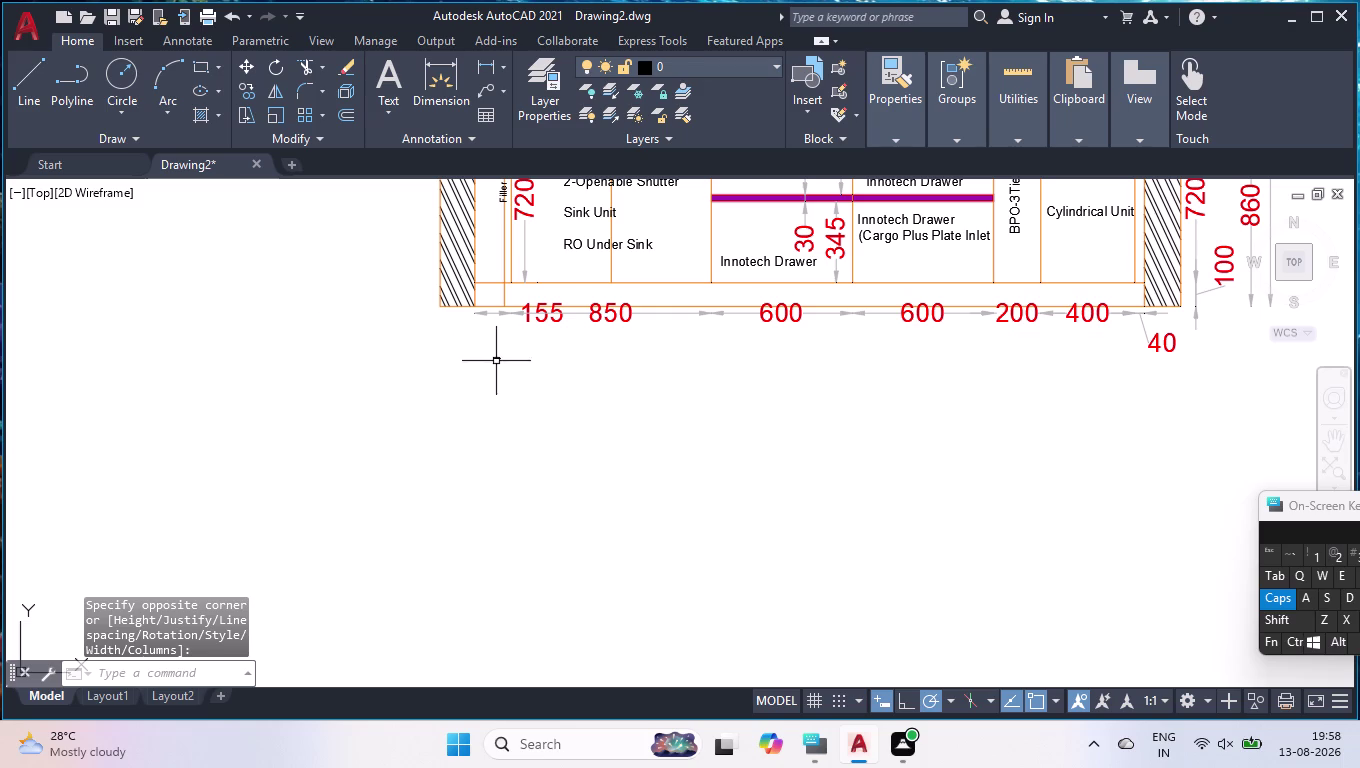
click(496, 359)
In Properties, change the title's text height to 100, then to 150.
key(ctrl+1)
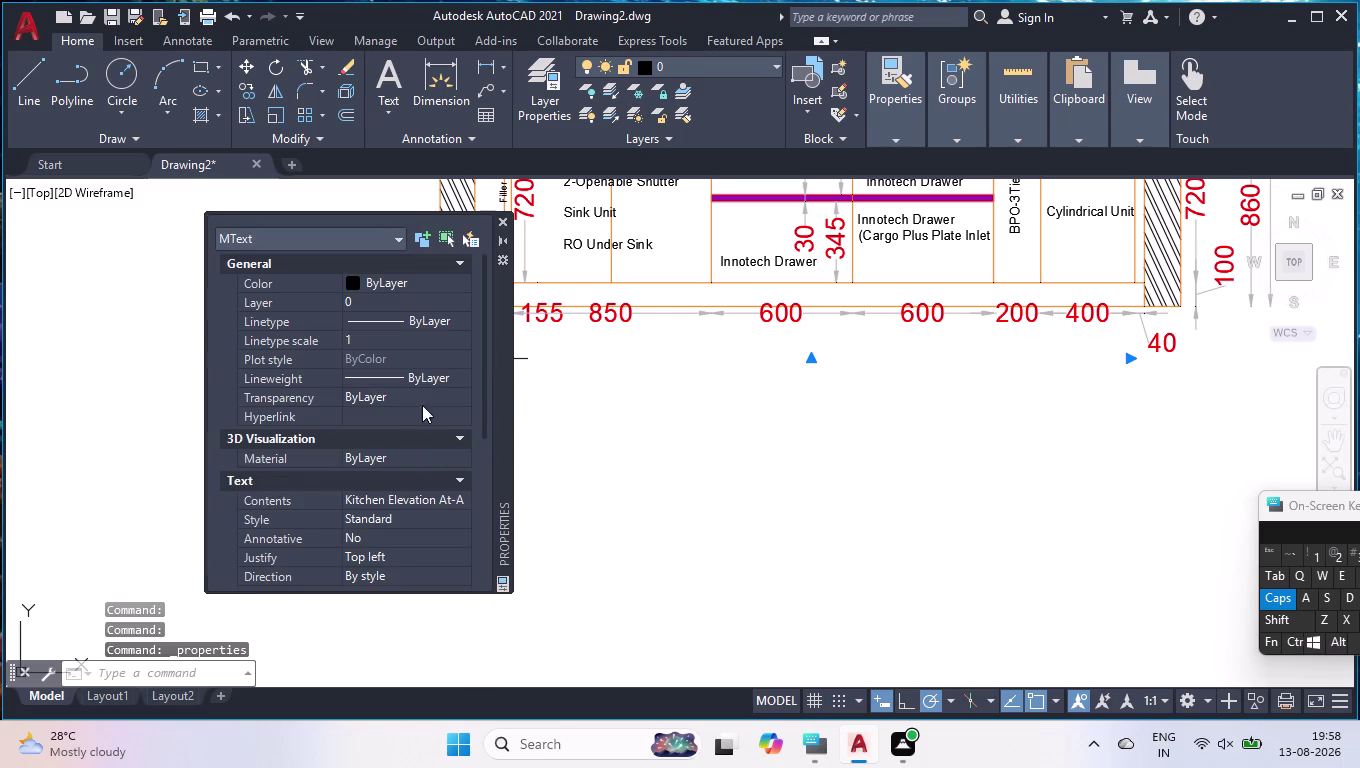
drag(503, 373, 333, 385)
scroll(down, 3)
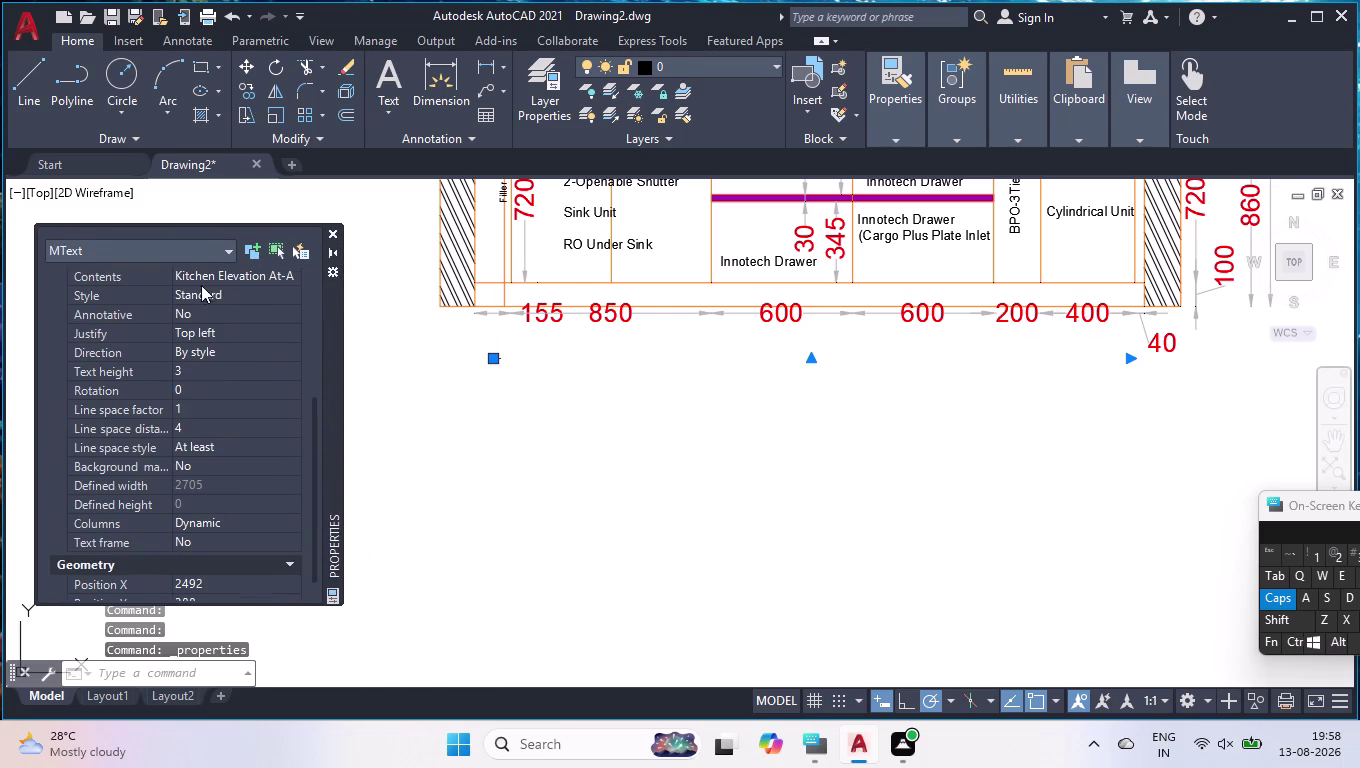
click(198, 370)
text(100)
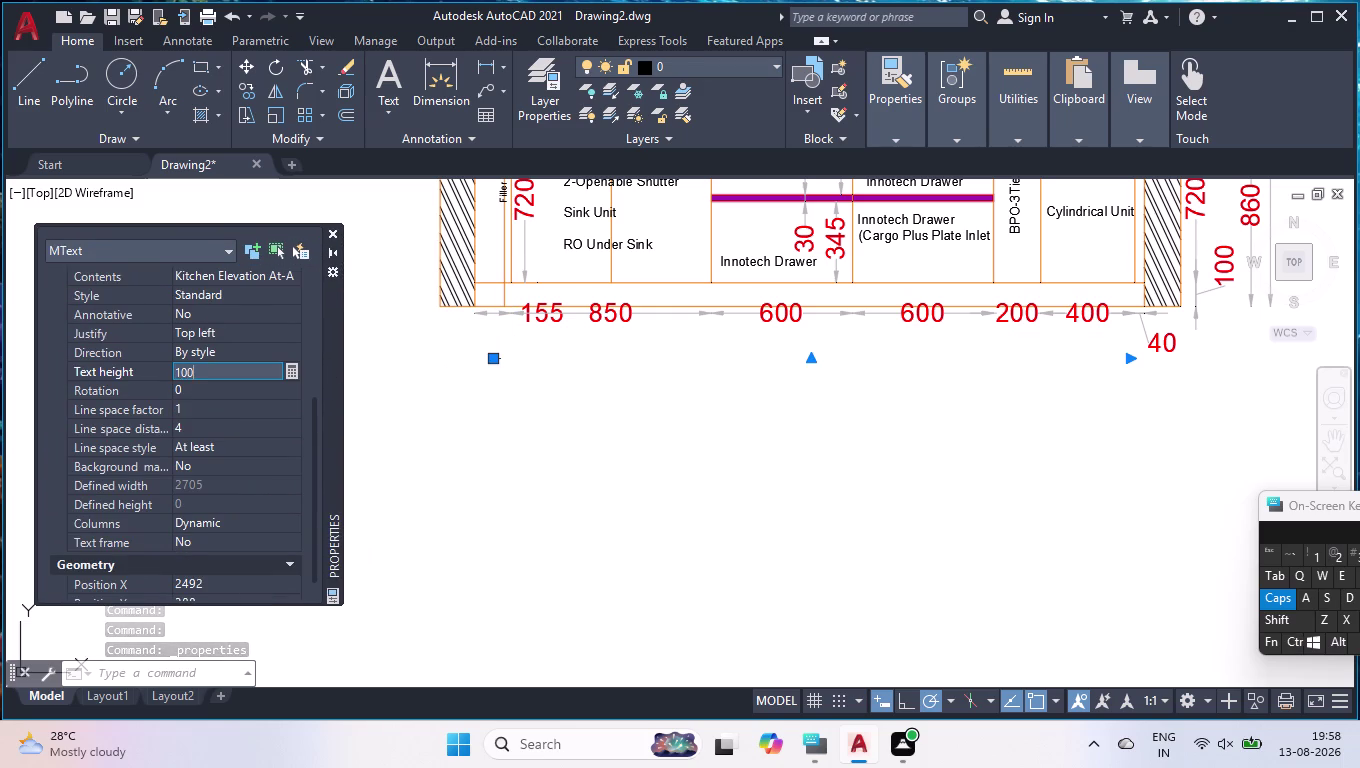
key(Return)
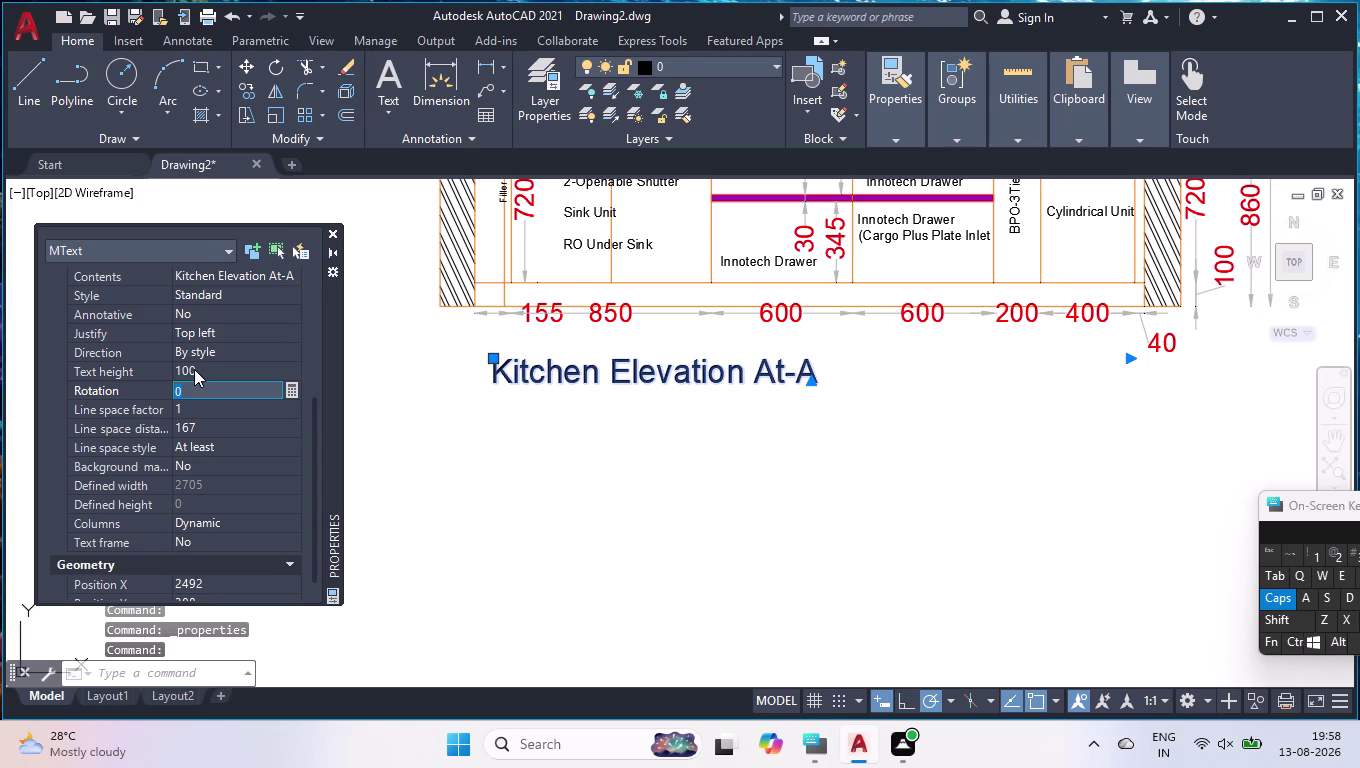
click(194, 369)
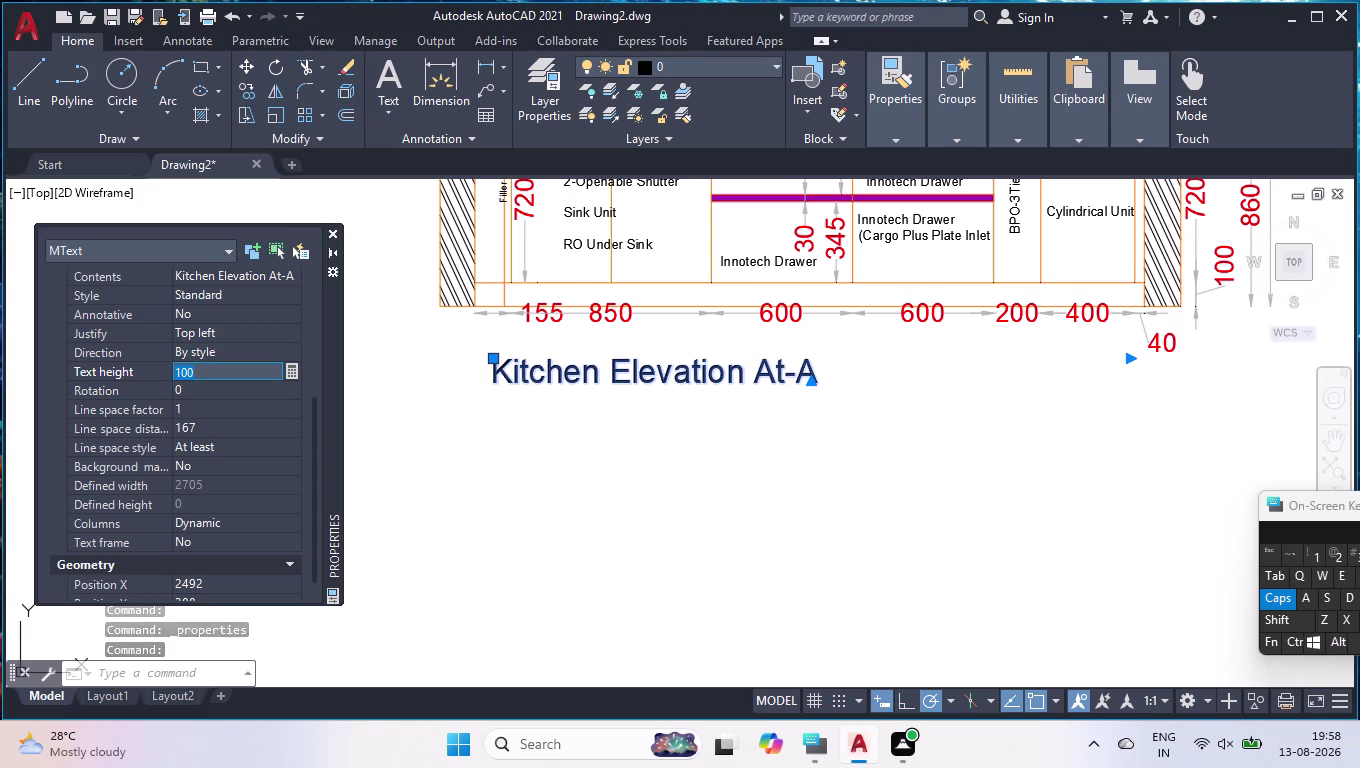
text(150)
key(Return)
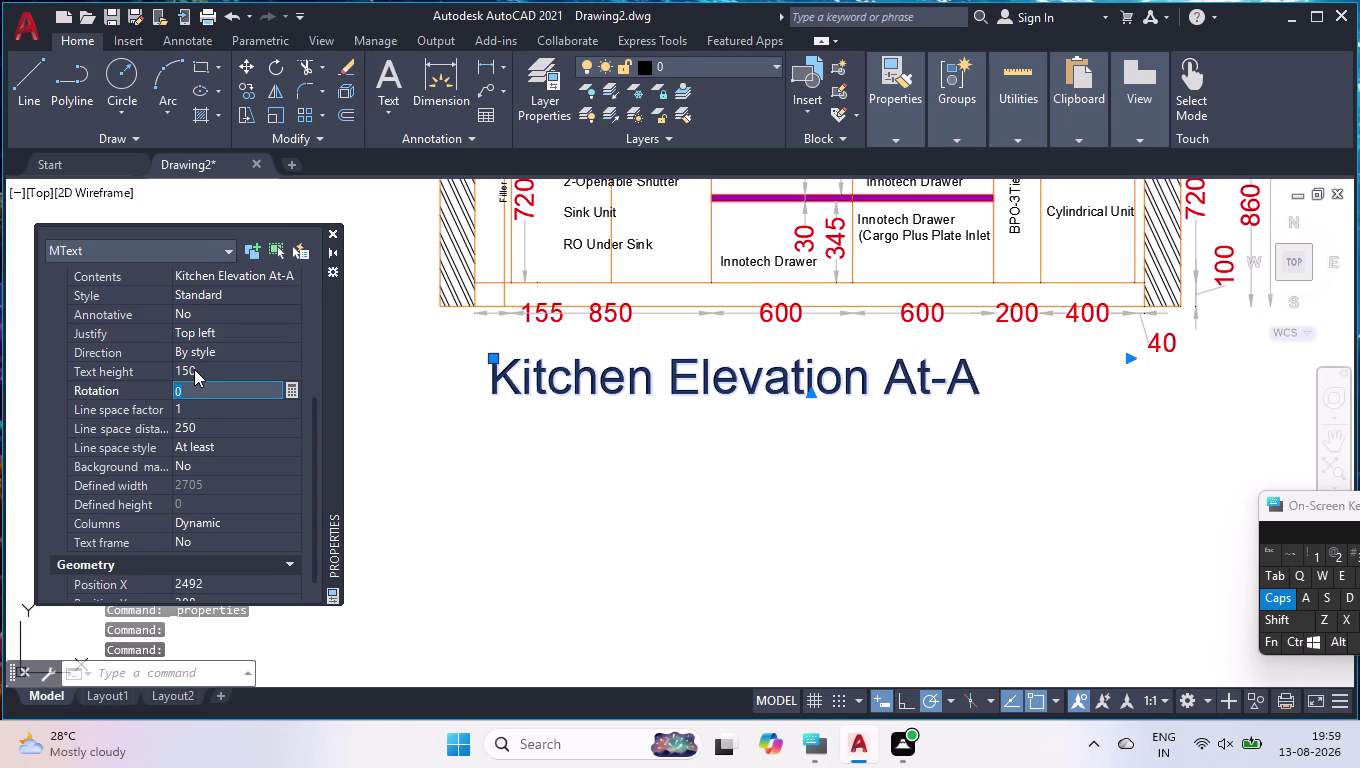
click(331, 237)
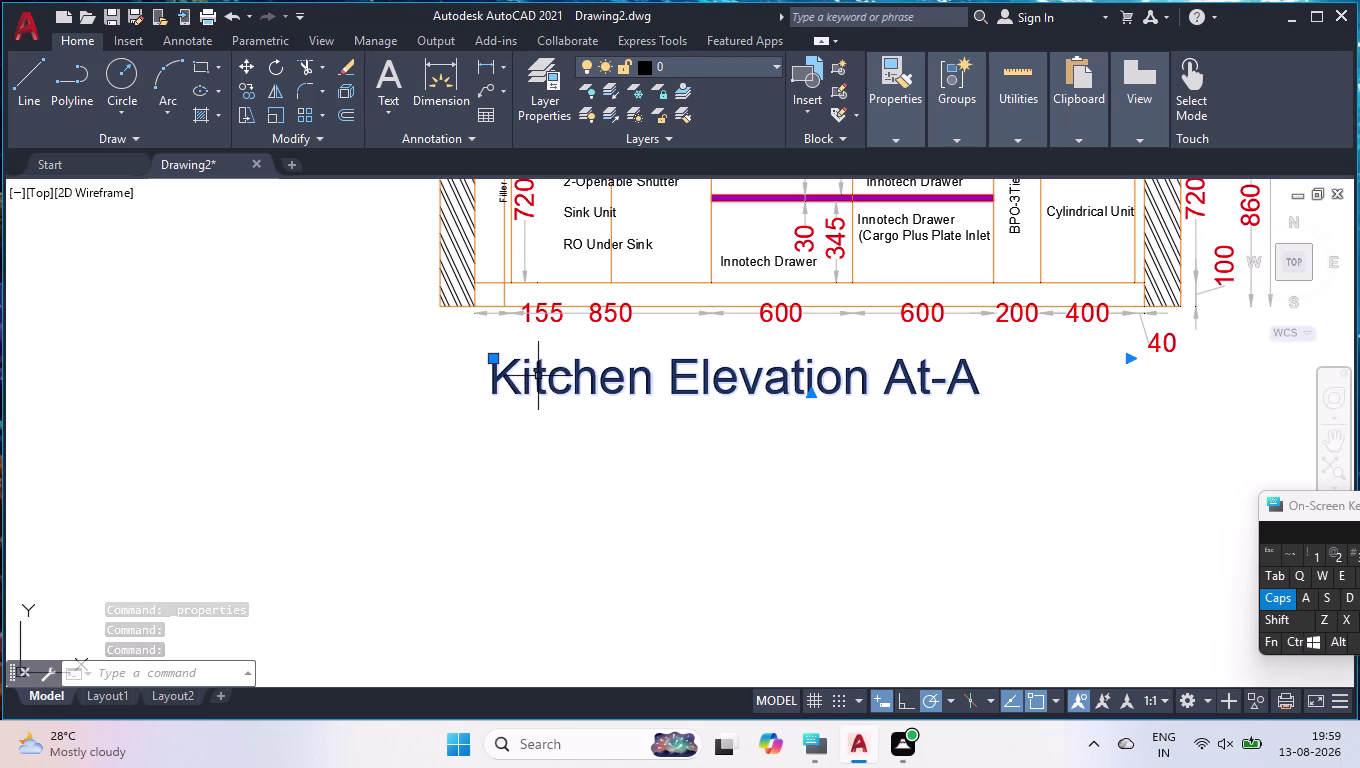
double_click(538, 376)
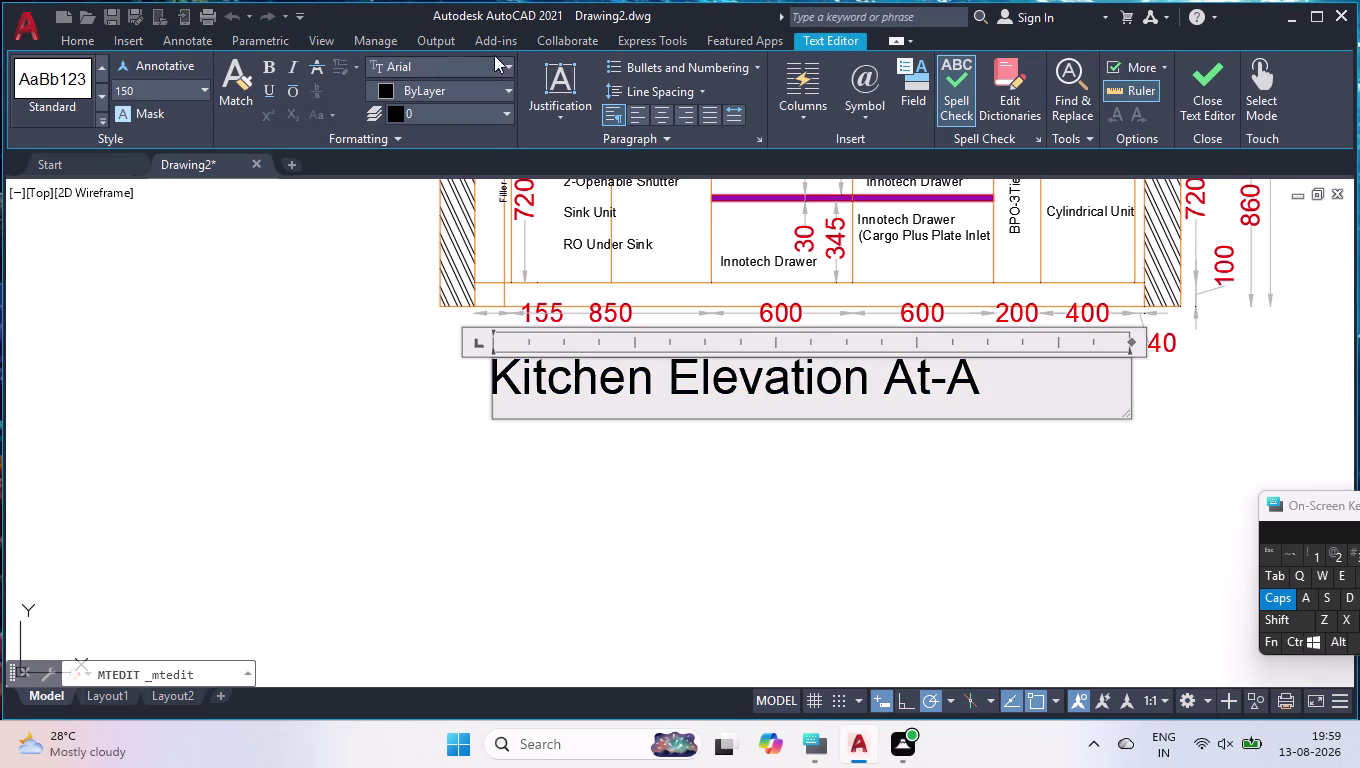
Center the title text and make it red.
click(664, 118)
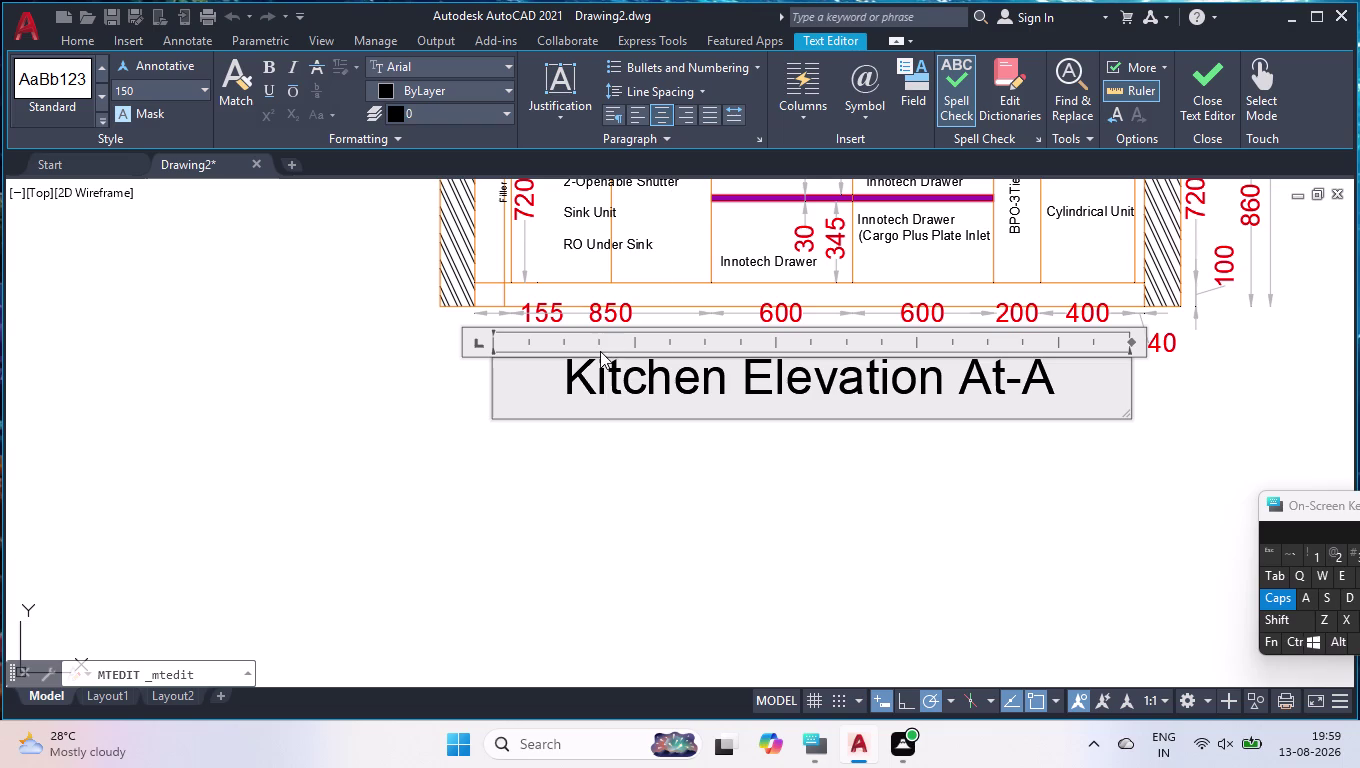
click(461, 84)
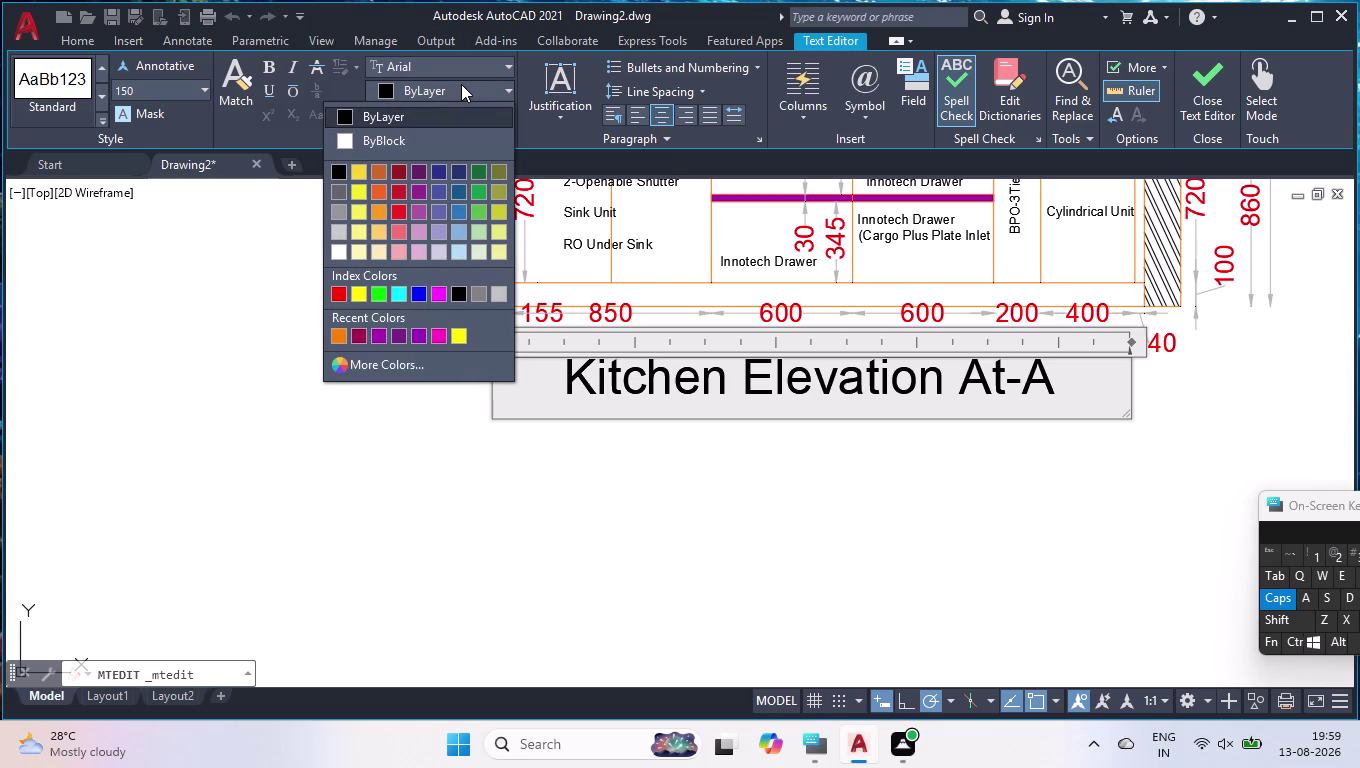
click(341, 295)
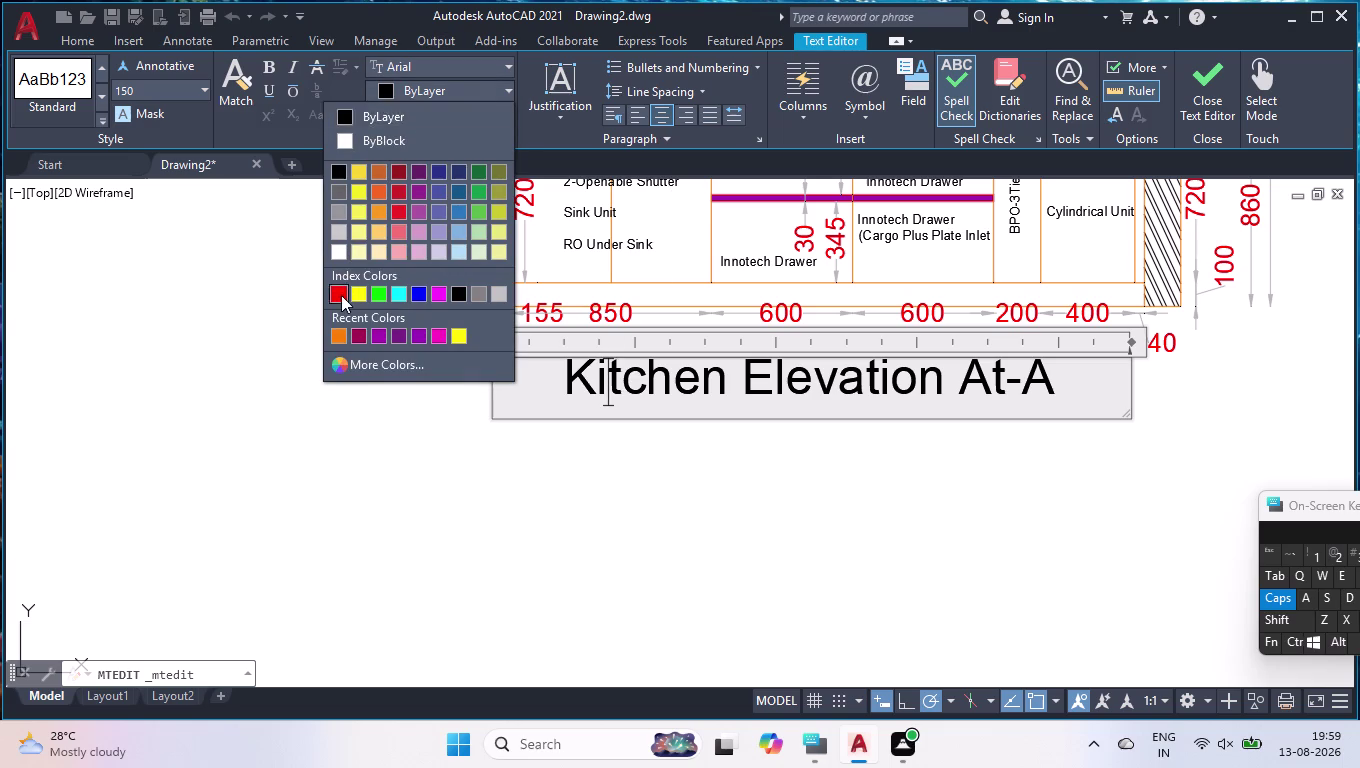
click(622, 392)
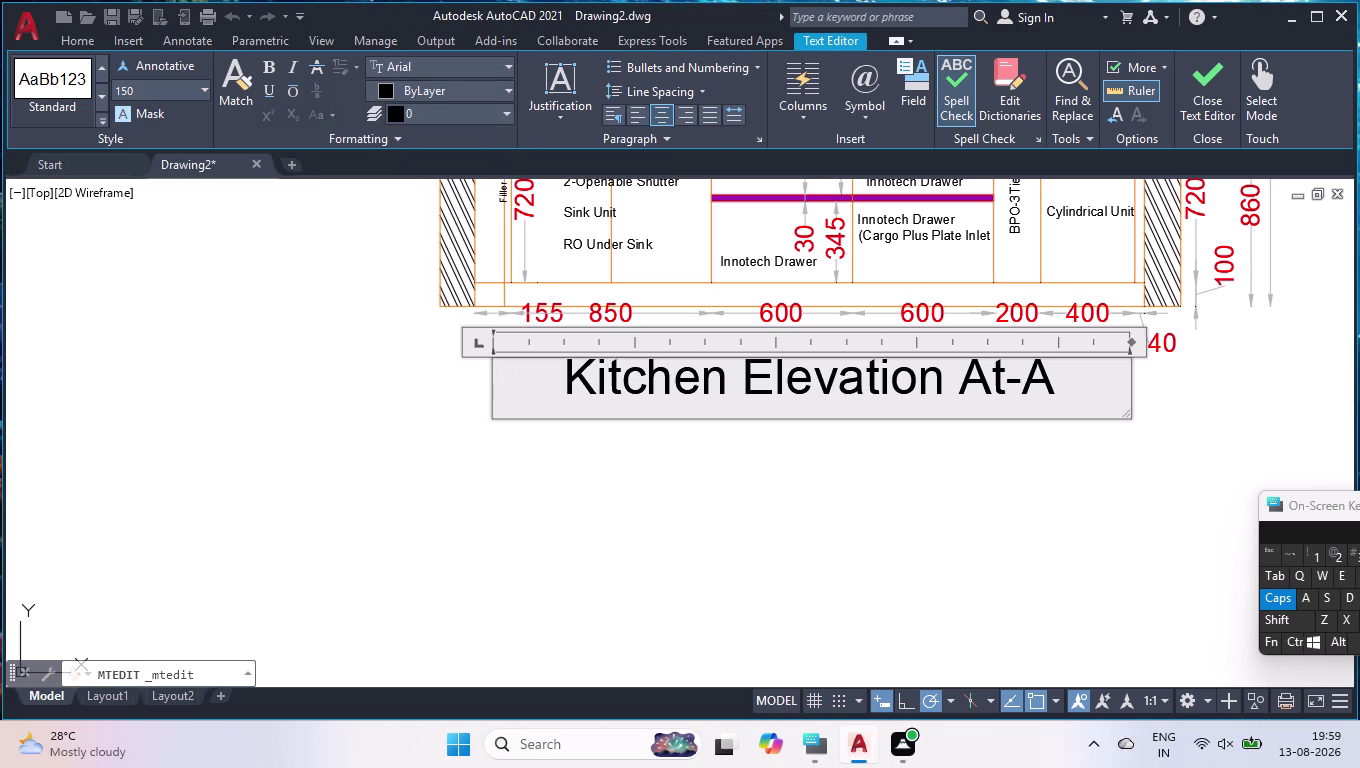
drag(548, 394, 1074, 403)
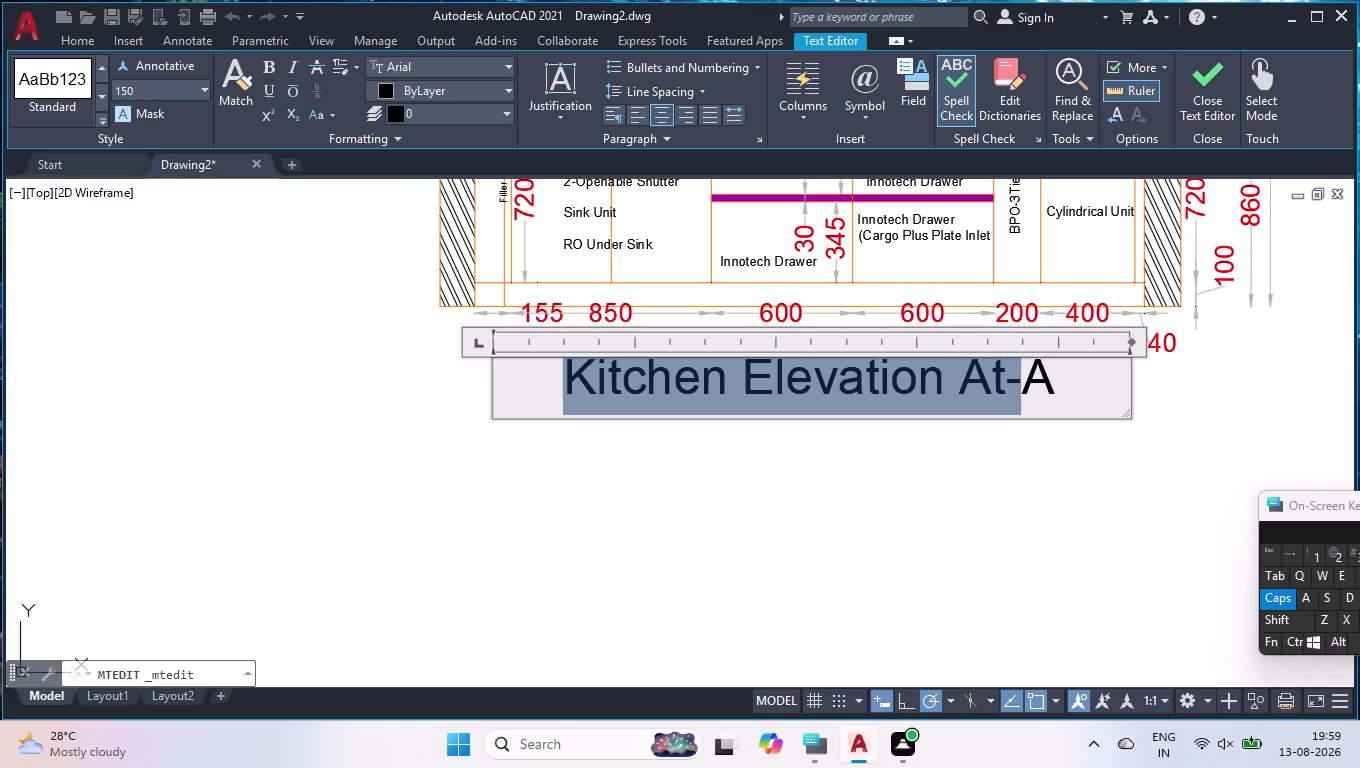
click(493, 90)
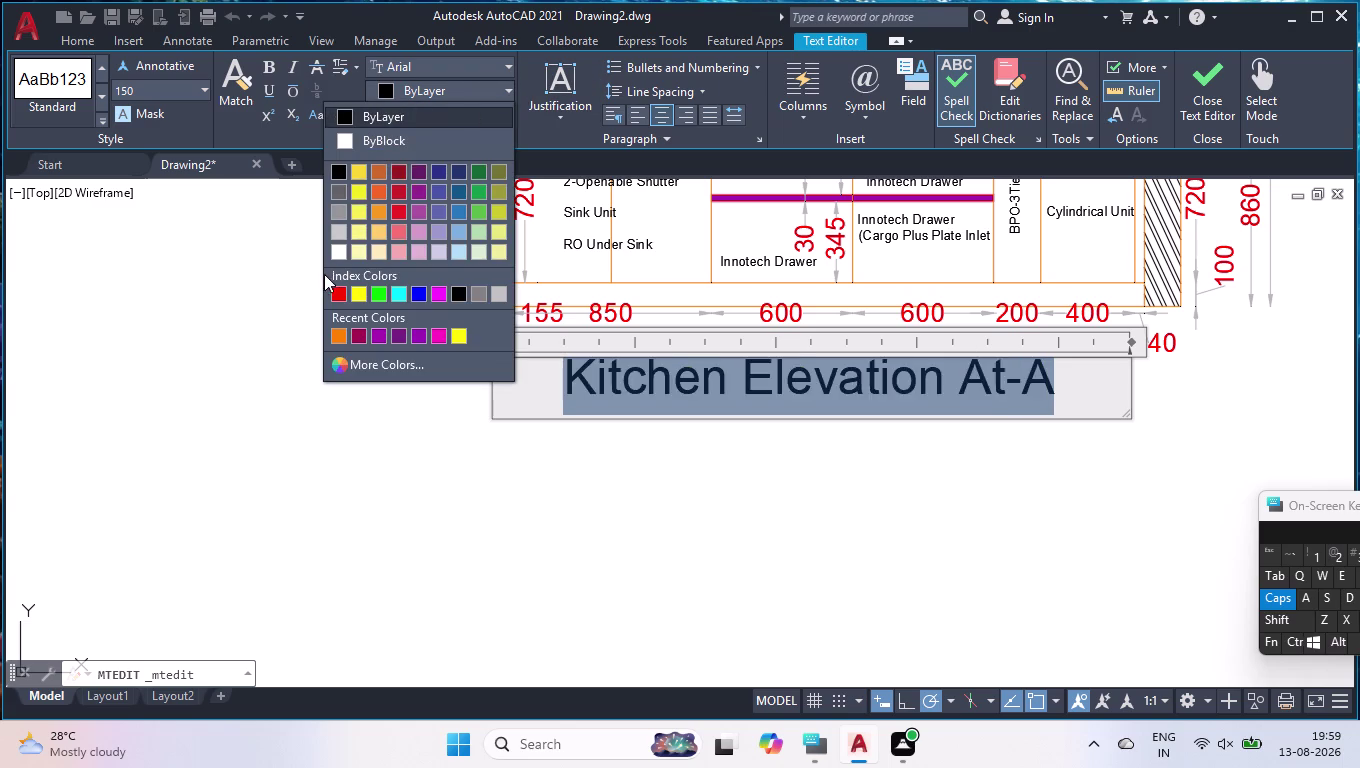
click(340, 288)
click(583, 527)
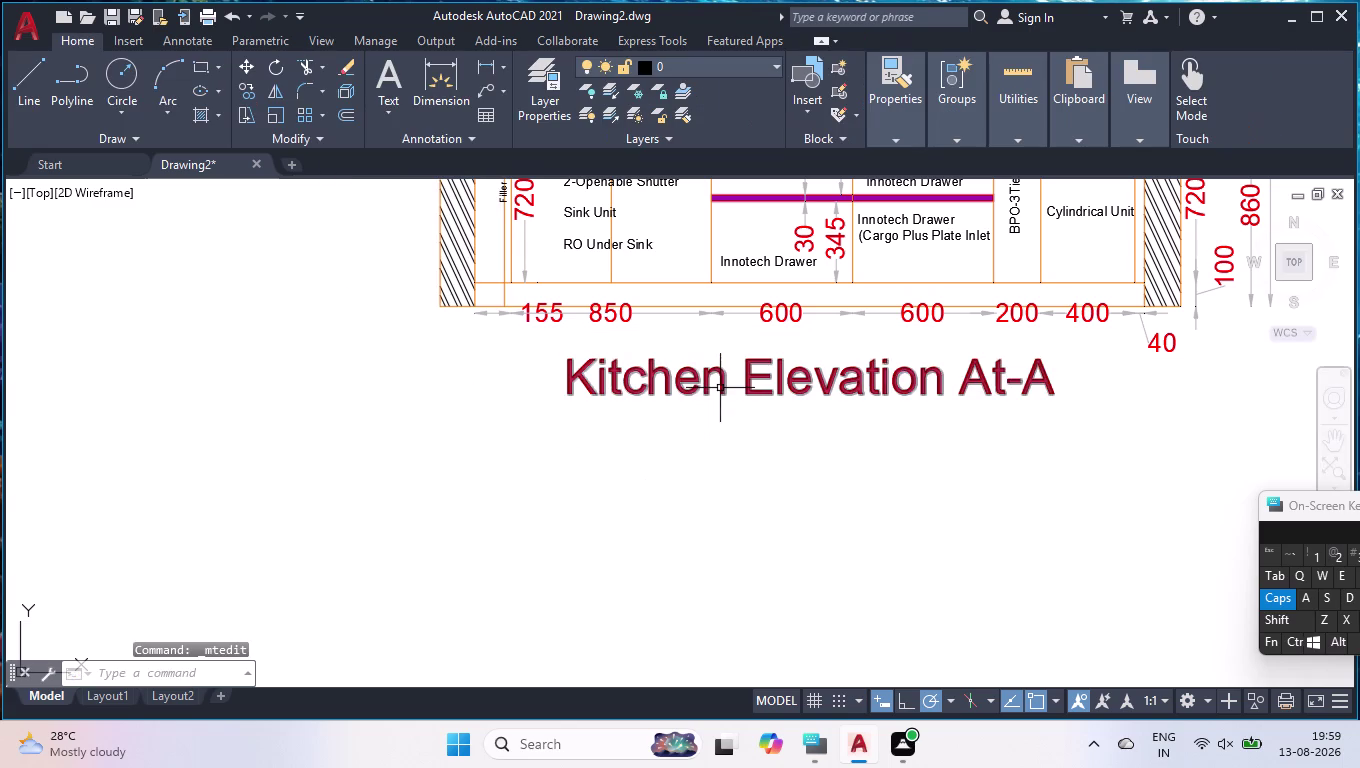
Apply bold to the whole title text, then remove the bold again.
double_click(585, 372)
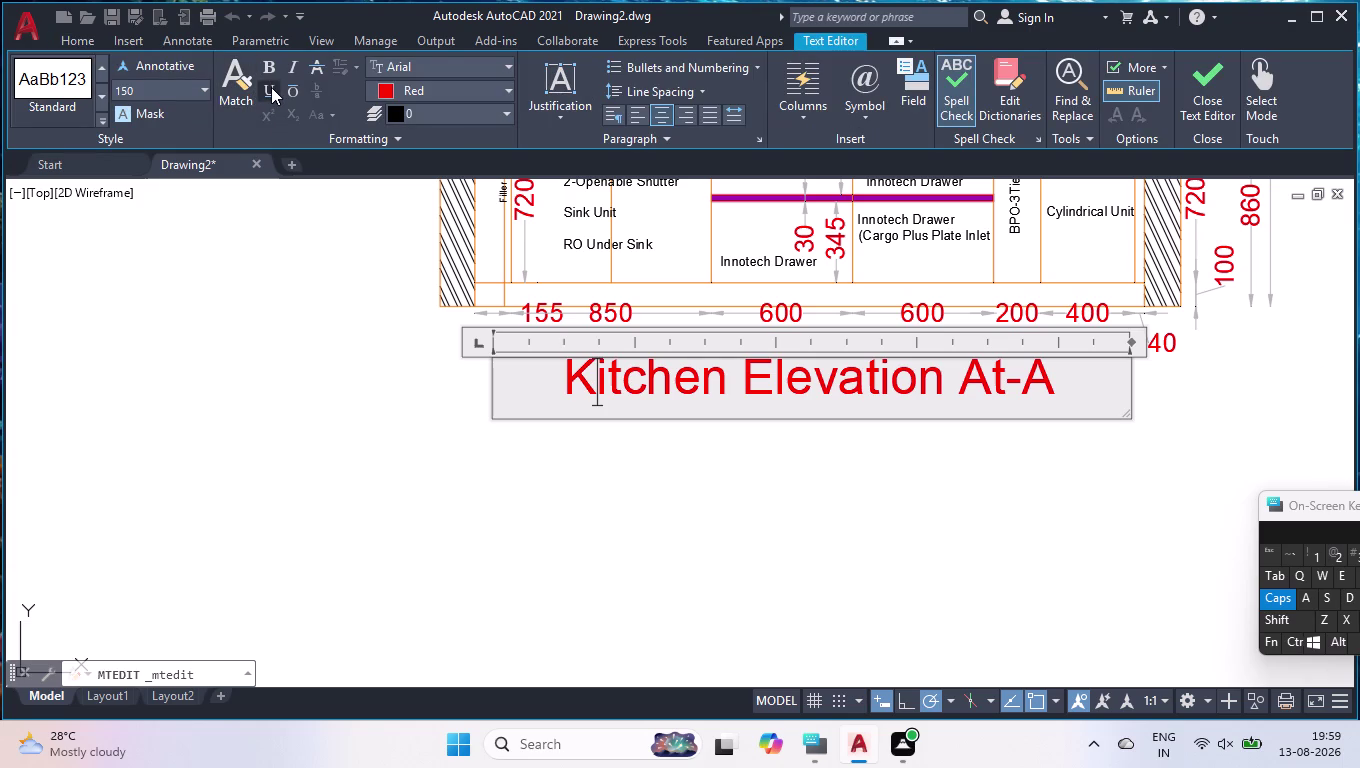
click(269, 72)
click(264, 96)
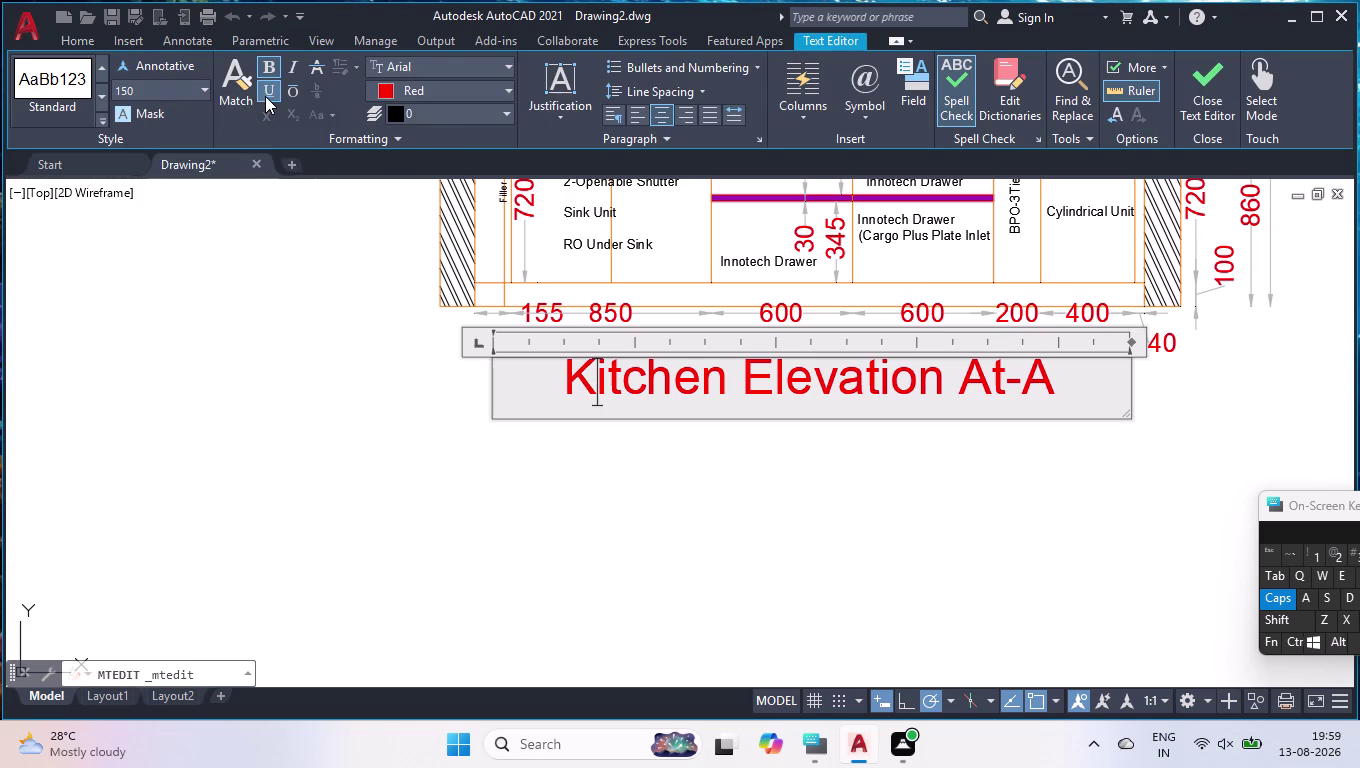
drag(559, 381, 1209, 416)
click(272, 60)
click(267, 94)
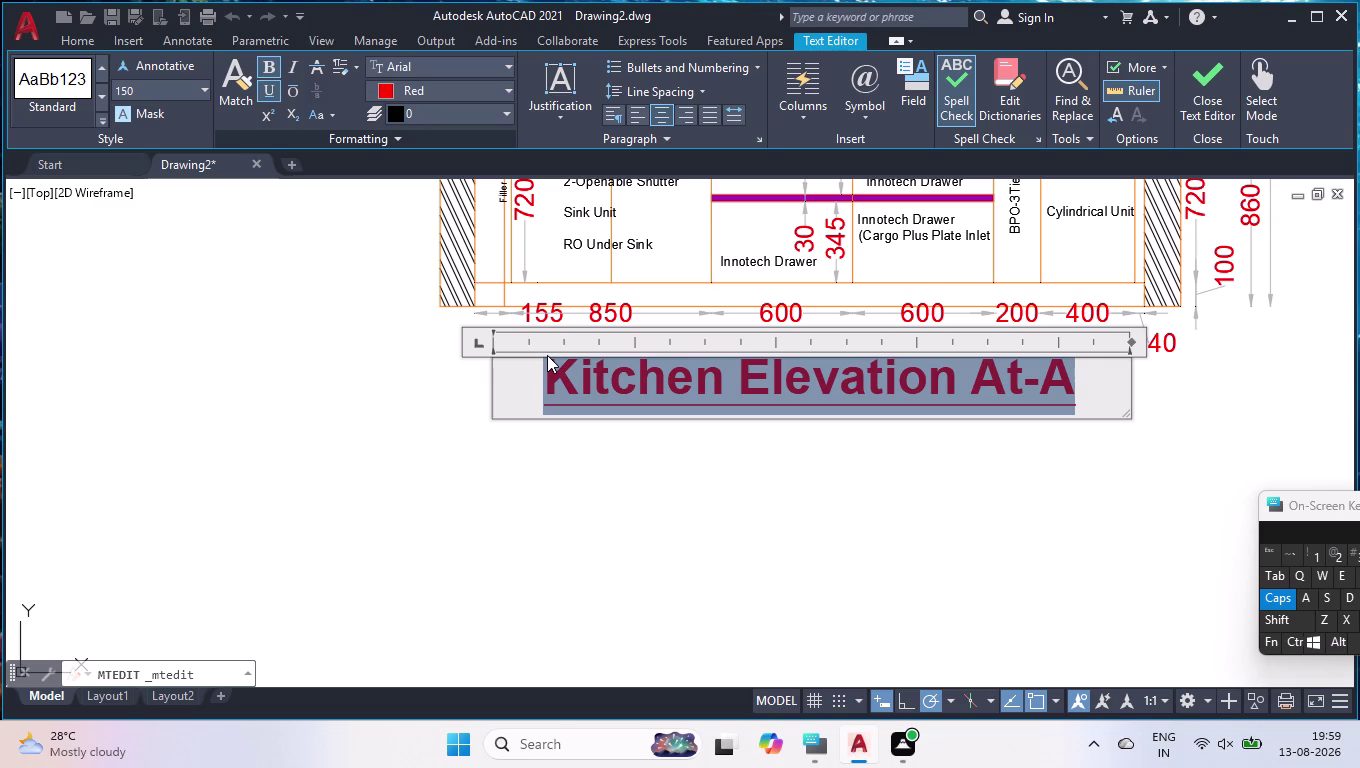
click(260, 61)
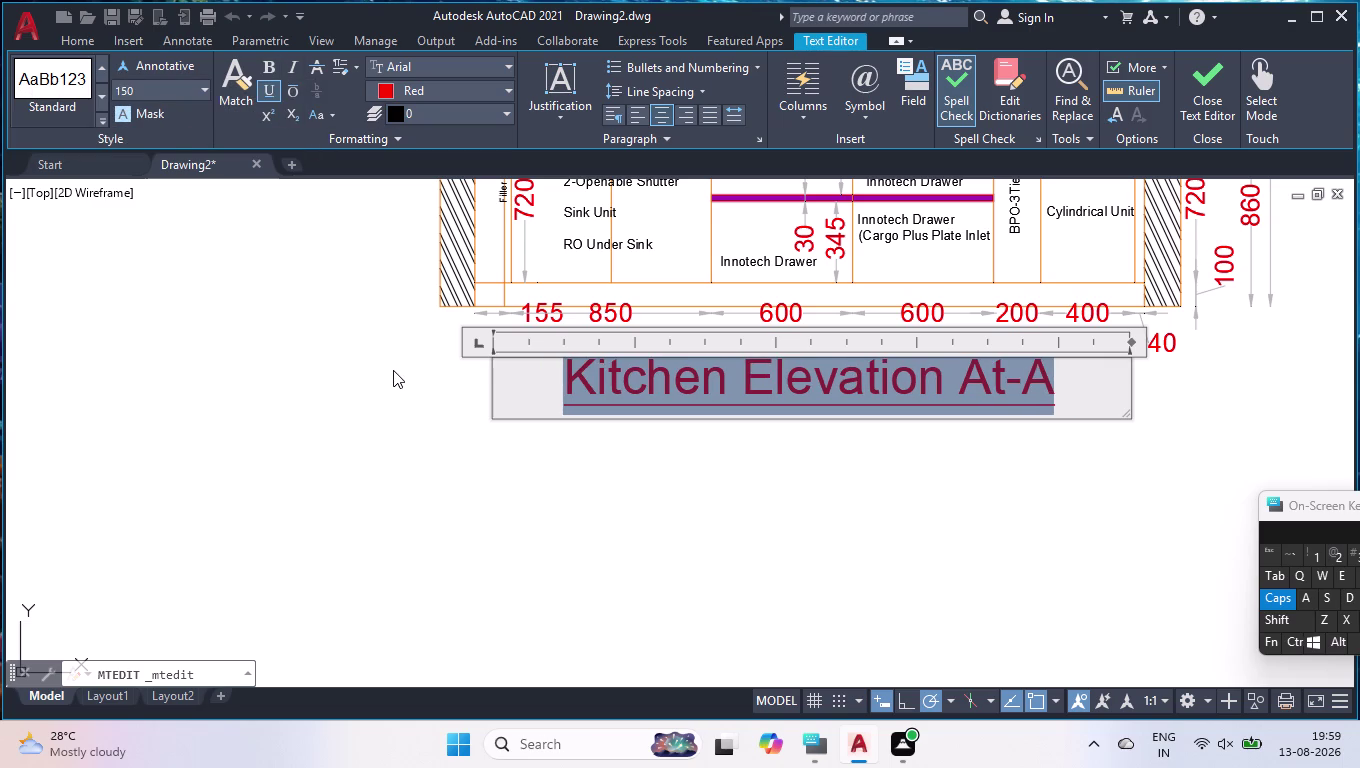
Discard the accidental deletion of the title text, restoring the original title.
key(Return)
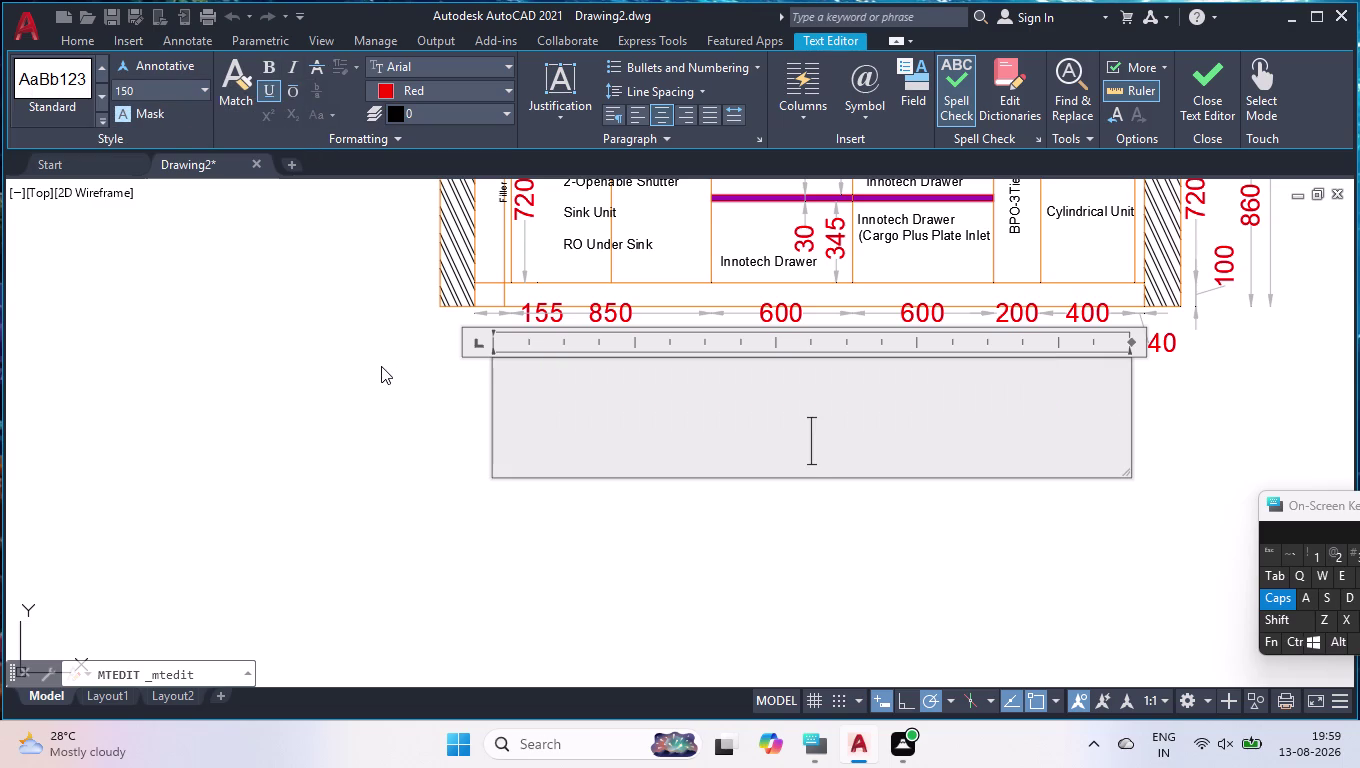
key(BackSpace)
key(BackSpace)
key(BackSpace)
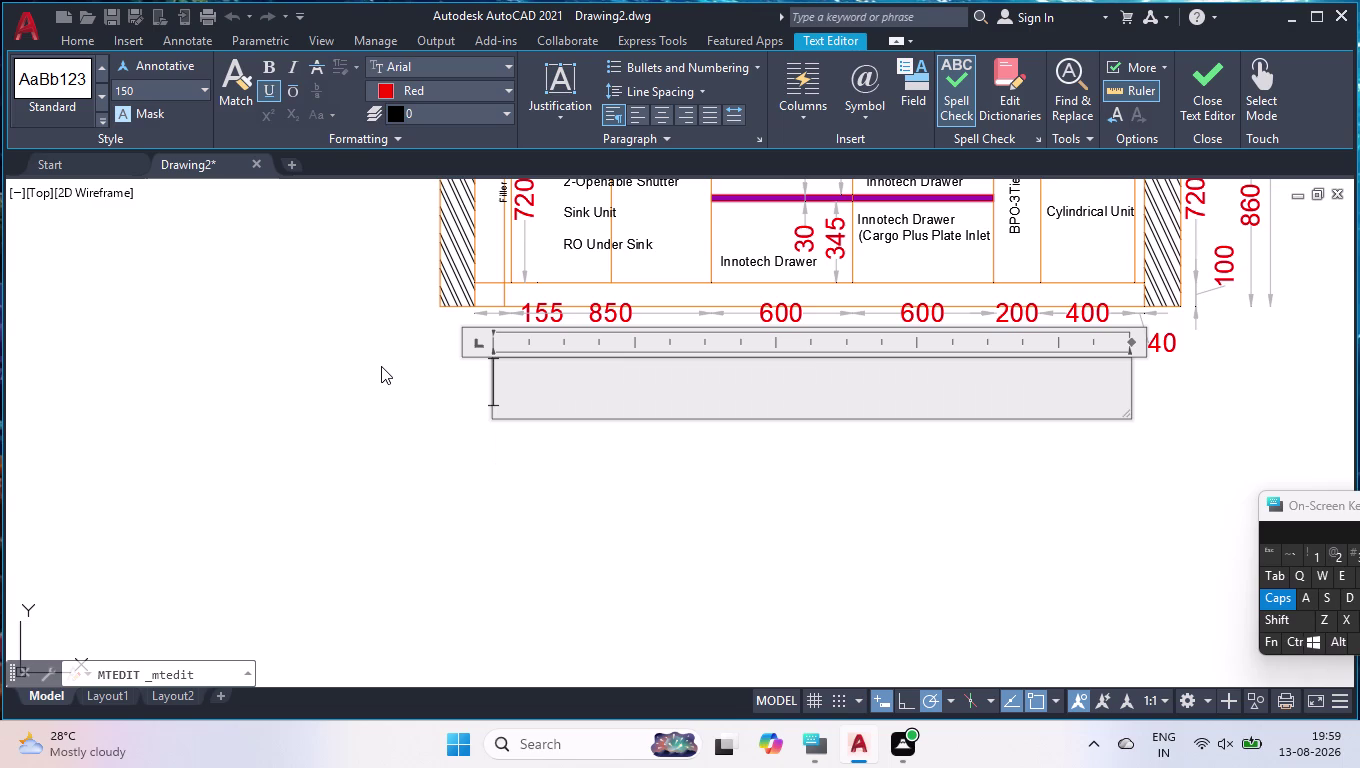
key(Escape)
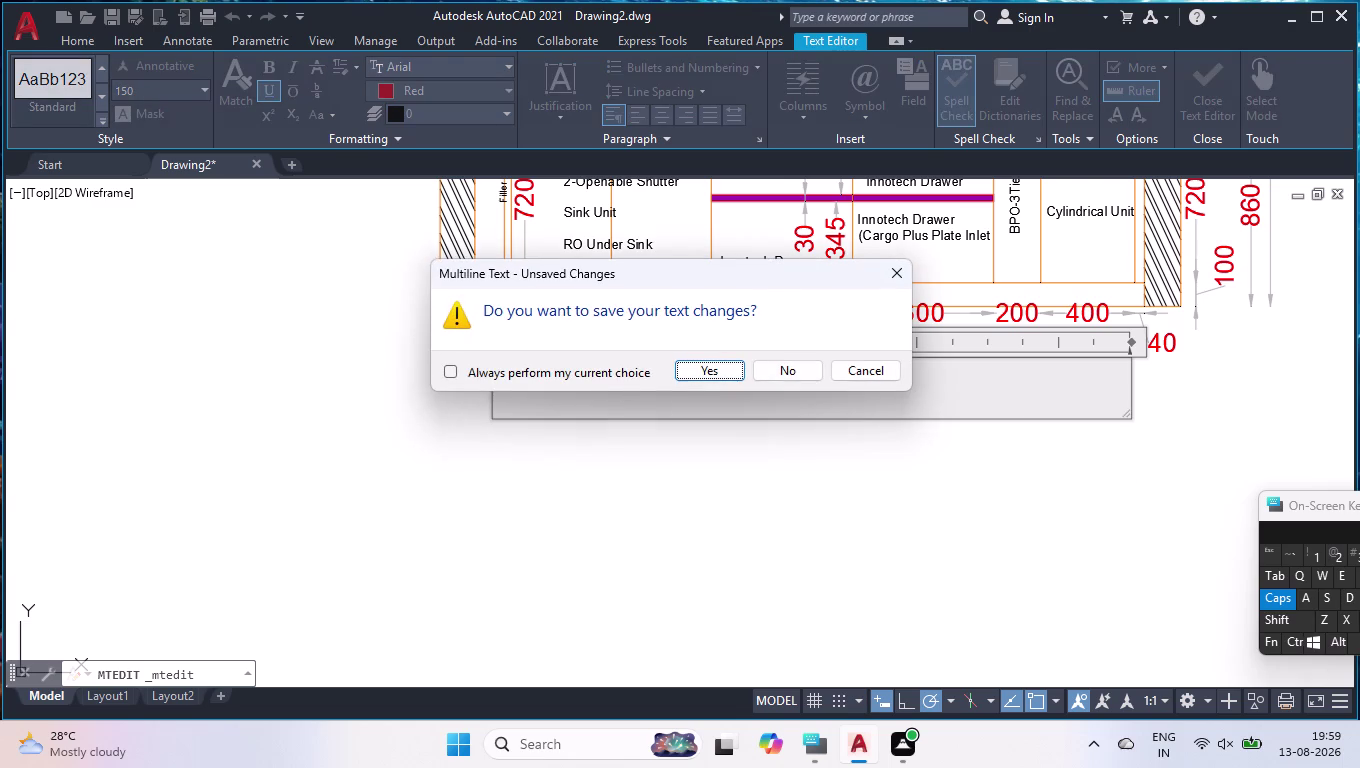
click(798, 369)
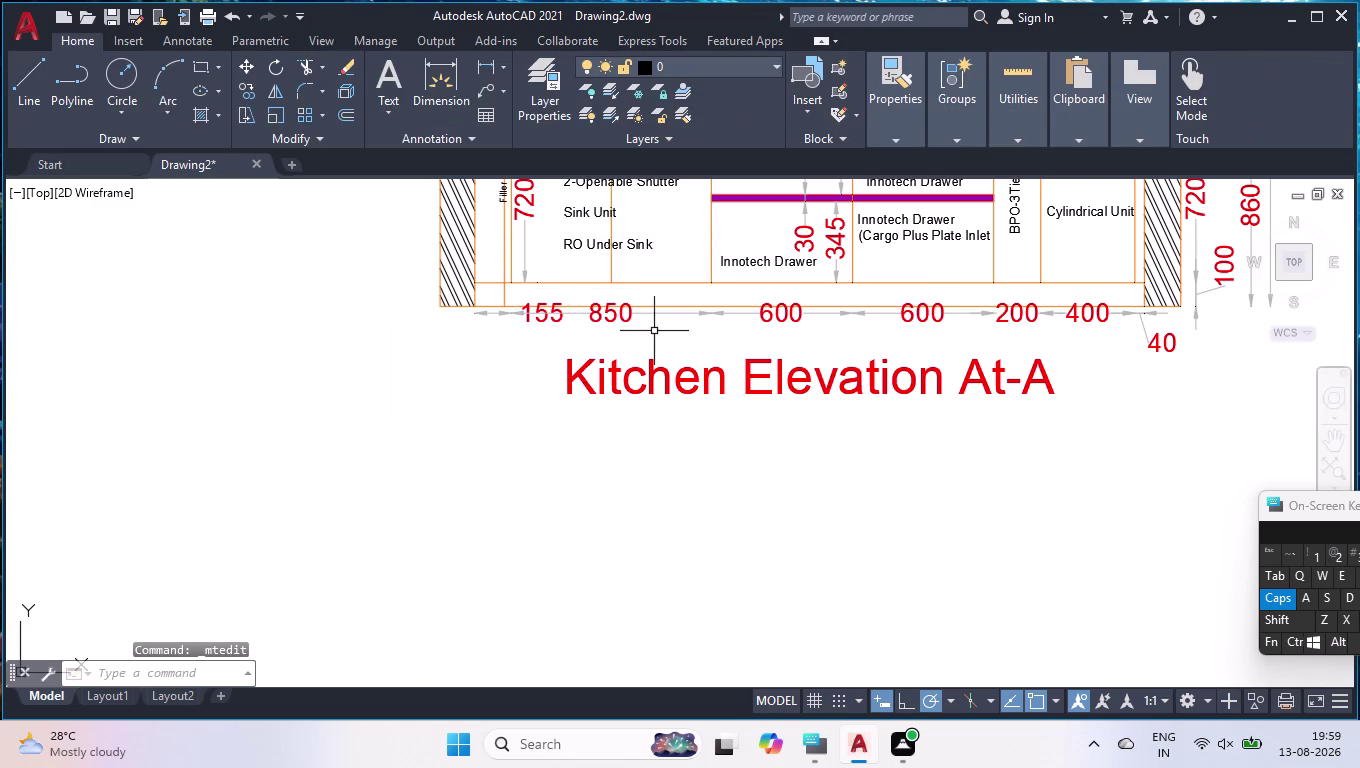
Underline the whole title text and close the text editor.
double_click(675, 373)
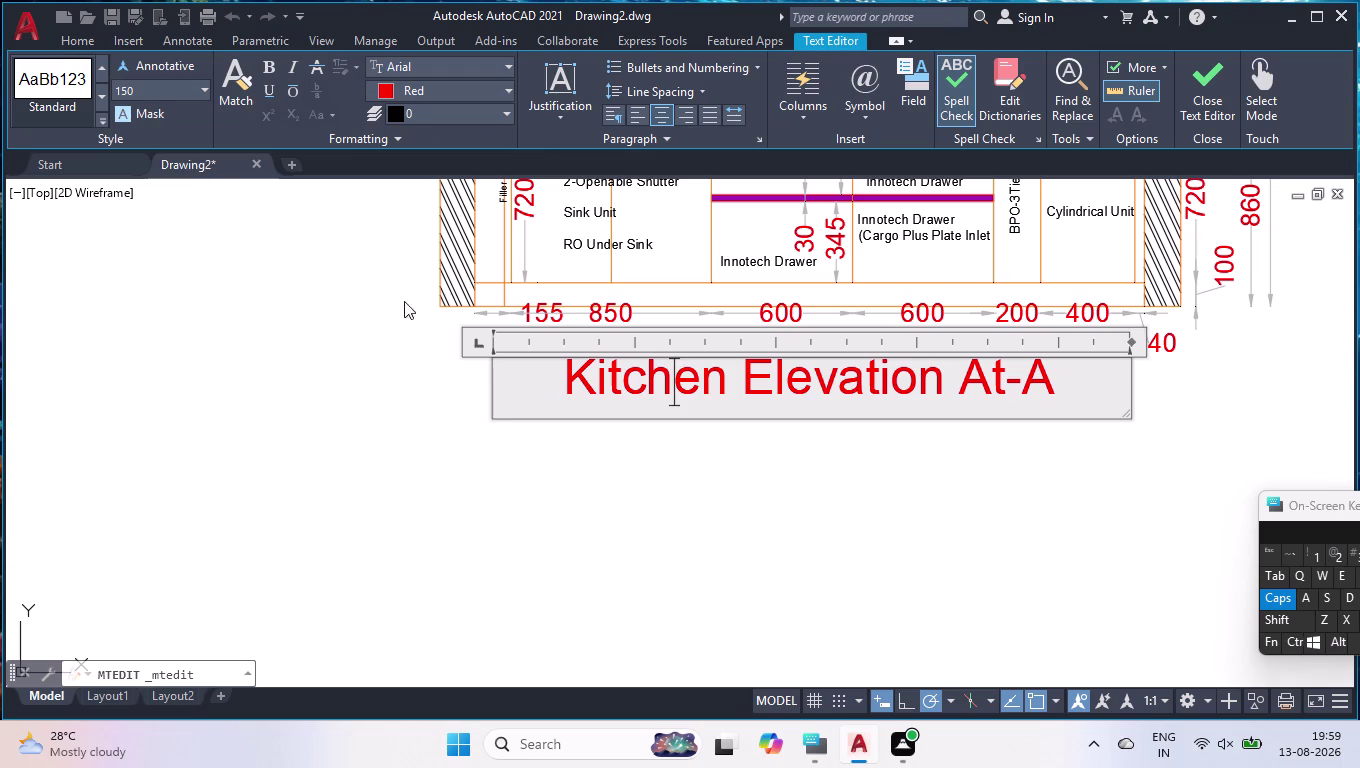
drag(562, 372, 1079, 377)
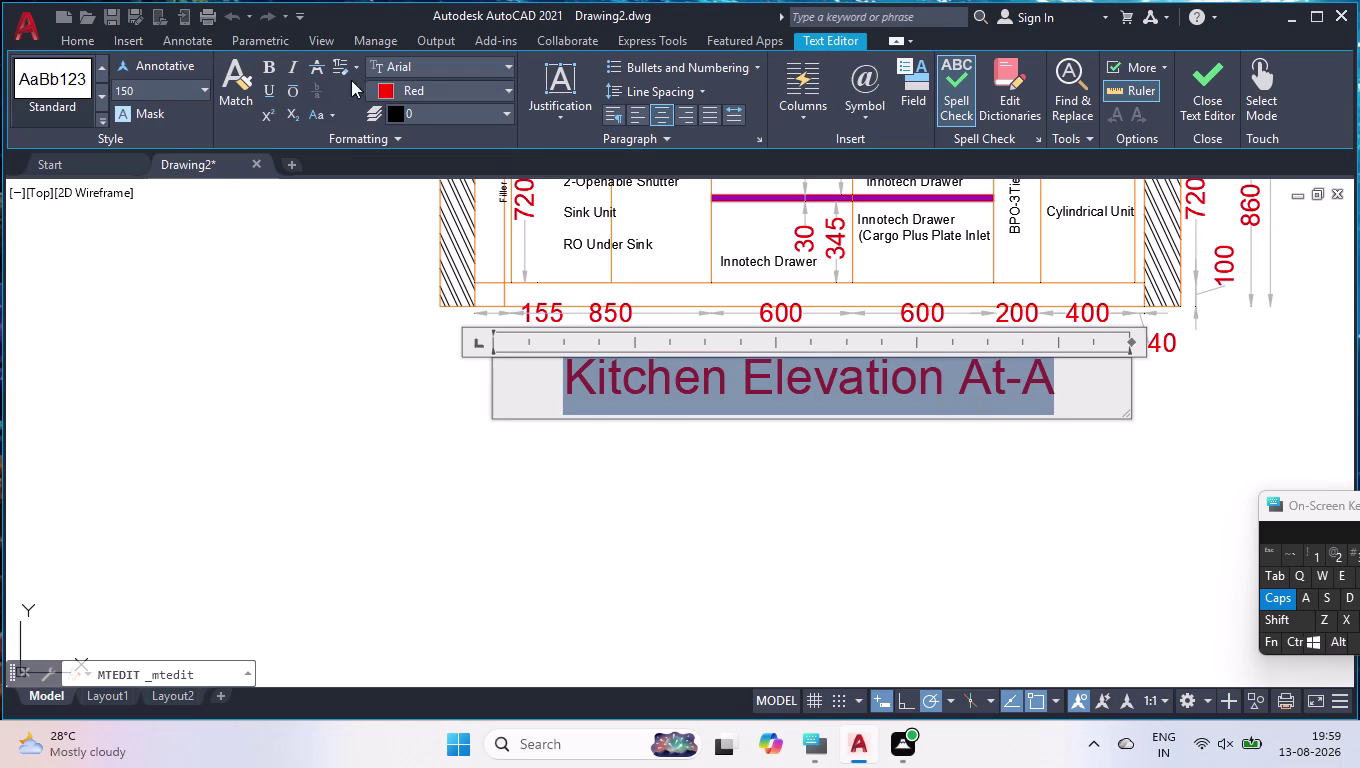
click(272, 96)
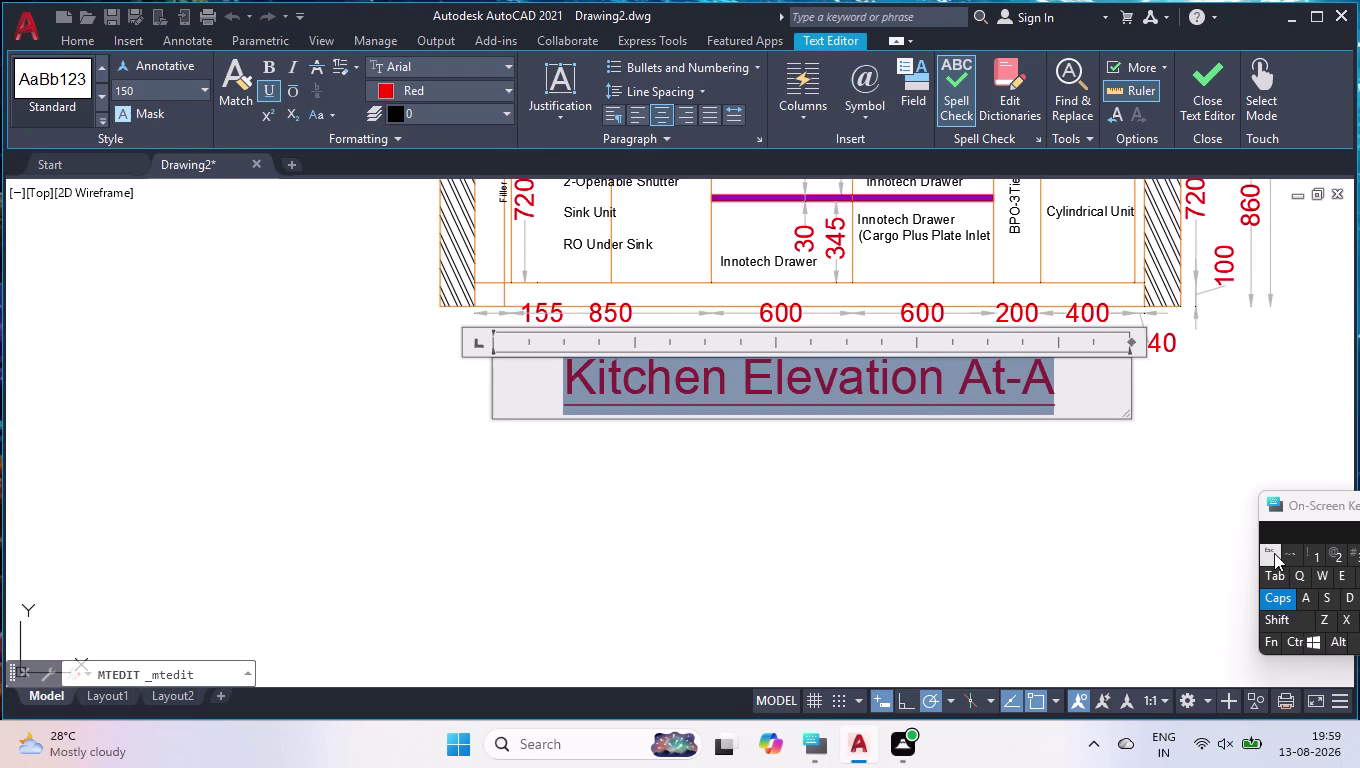
key(Escape)
click(708, 362)
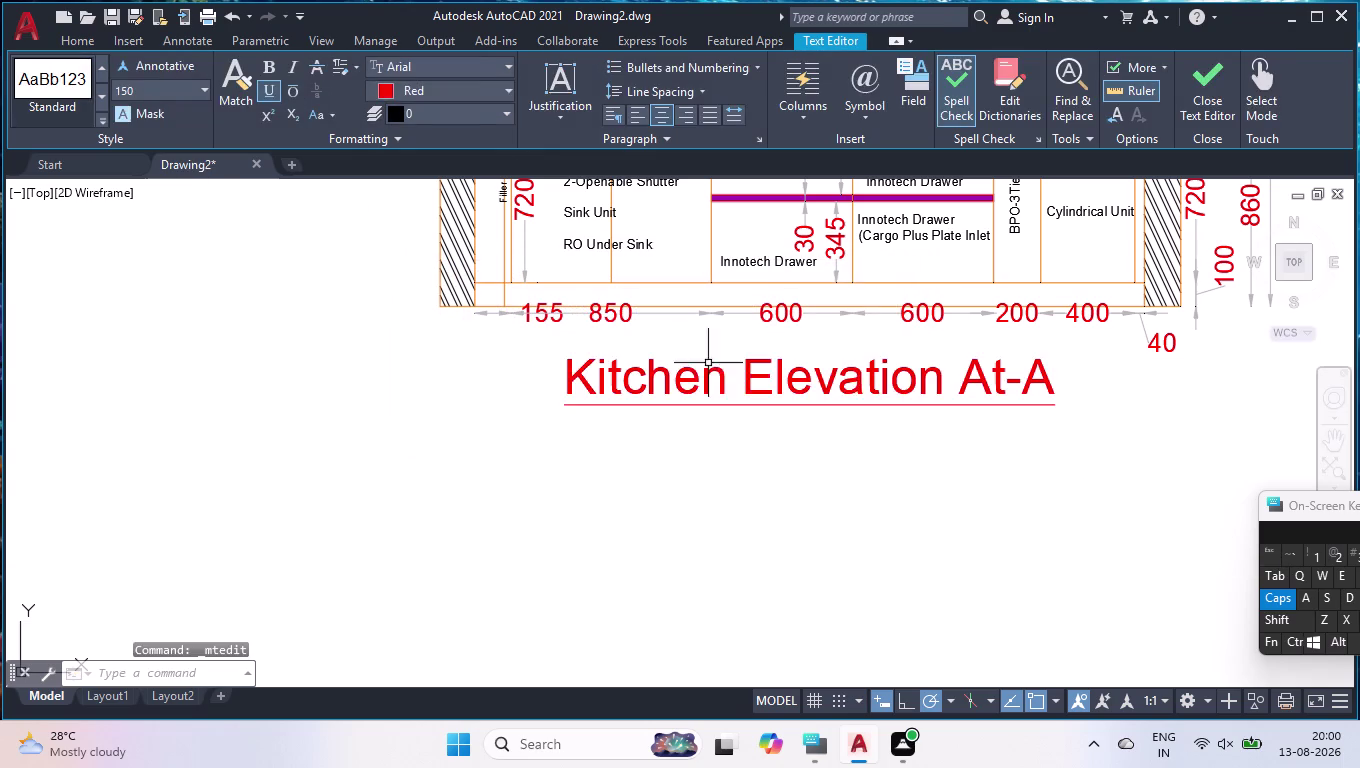
click(772, 373)
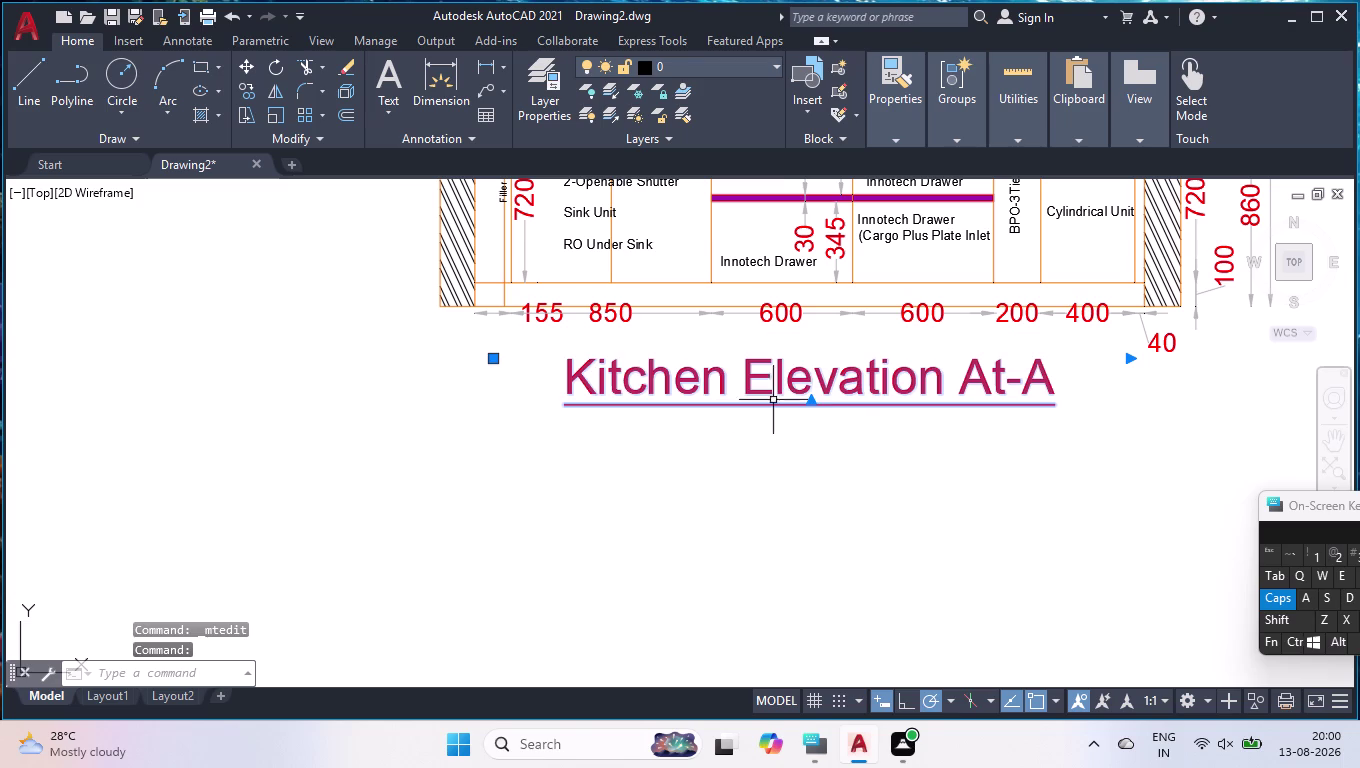
Release the title's grip edit, then start a linear dimension with DLI.
click(494, 357)
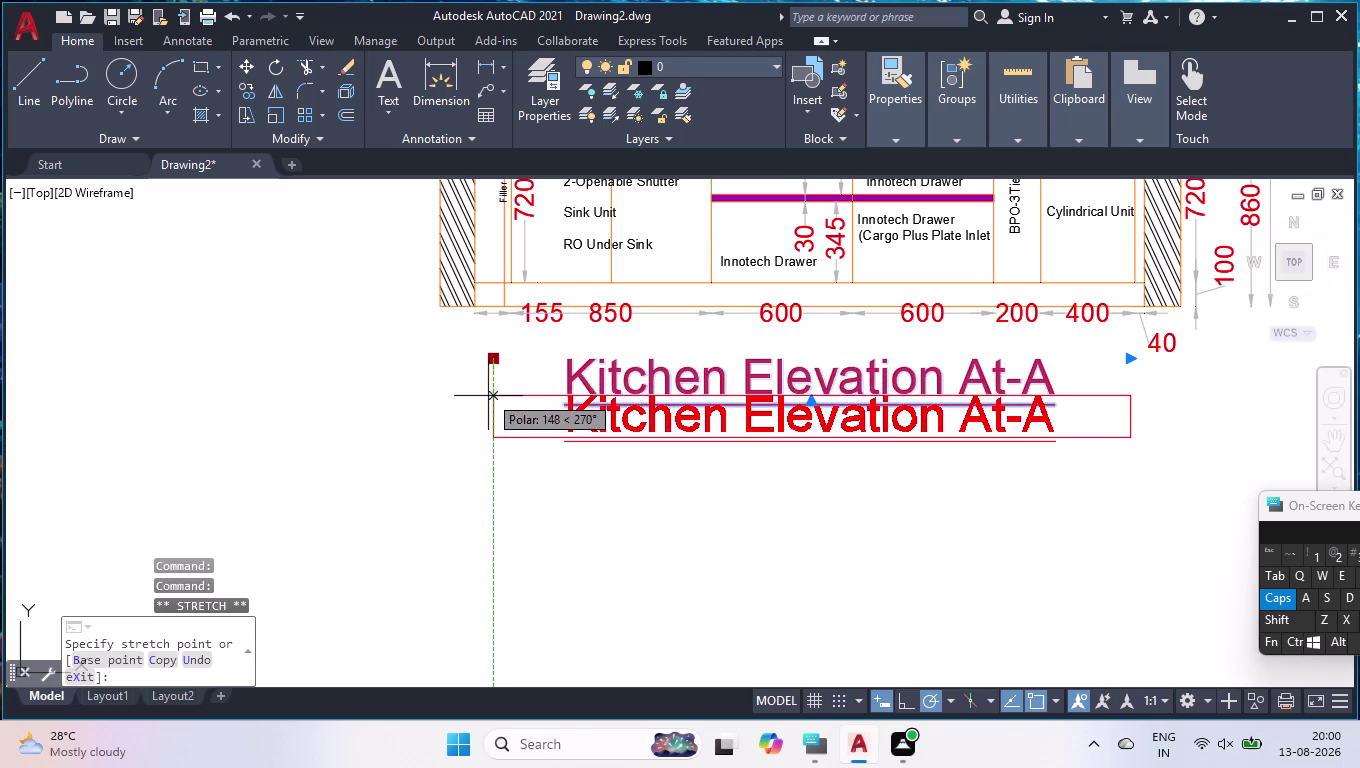
click(488, 396)
scroll(down, 3)
scroll(down, 3)
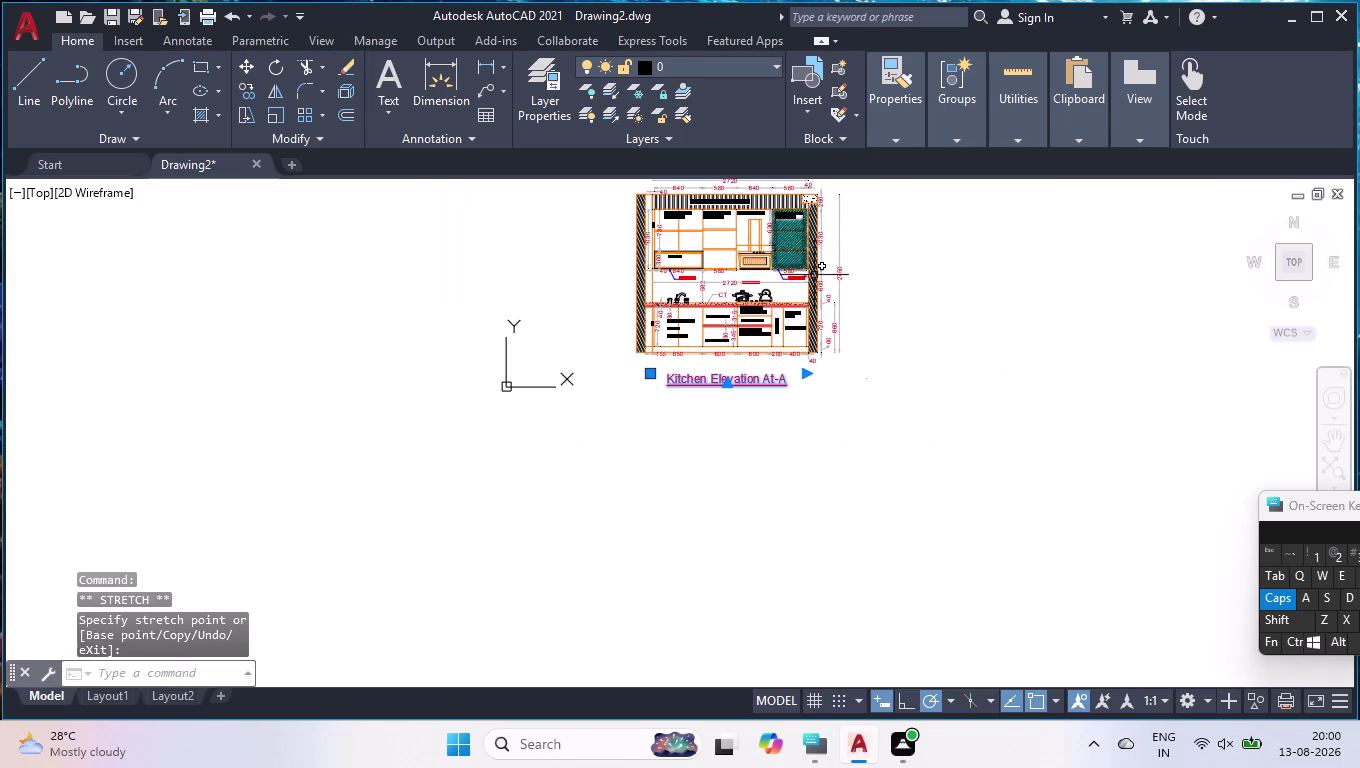
scroll(up, 3)
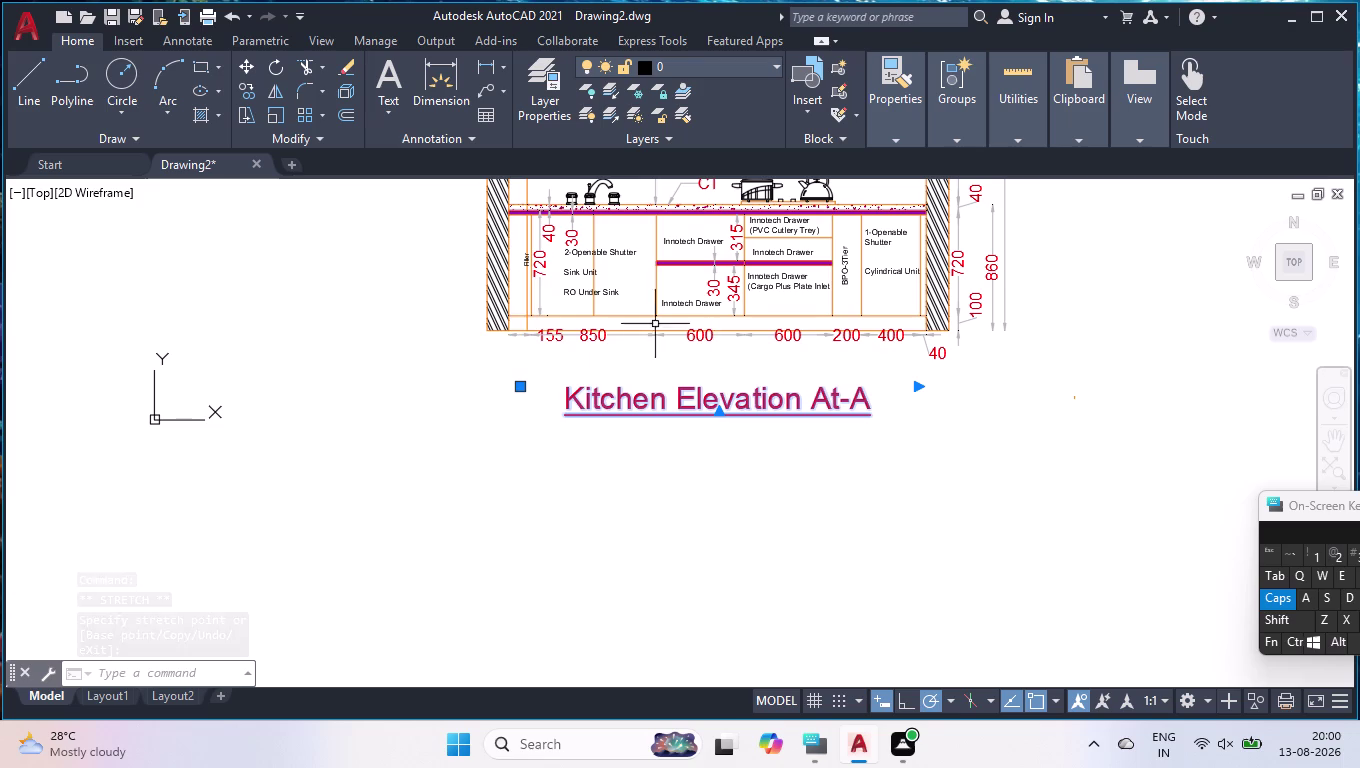
key(Escape)
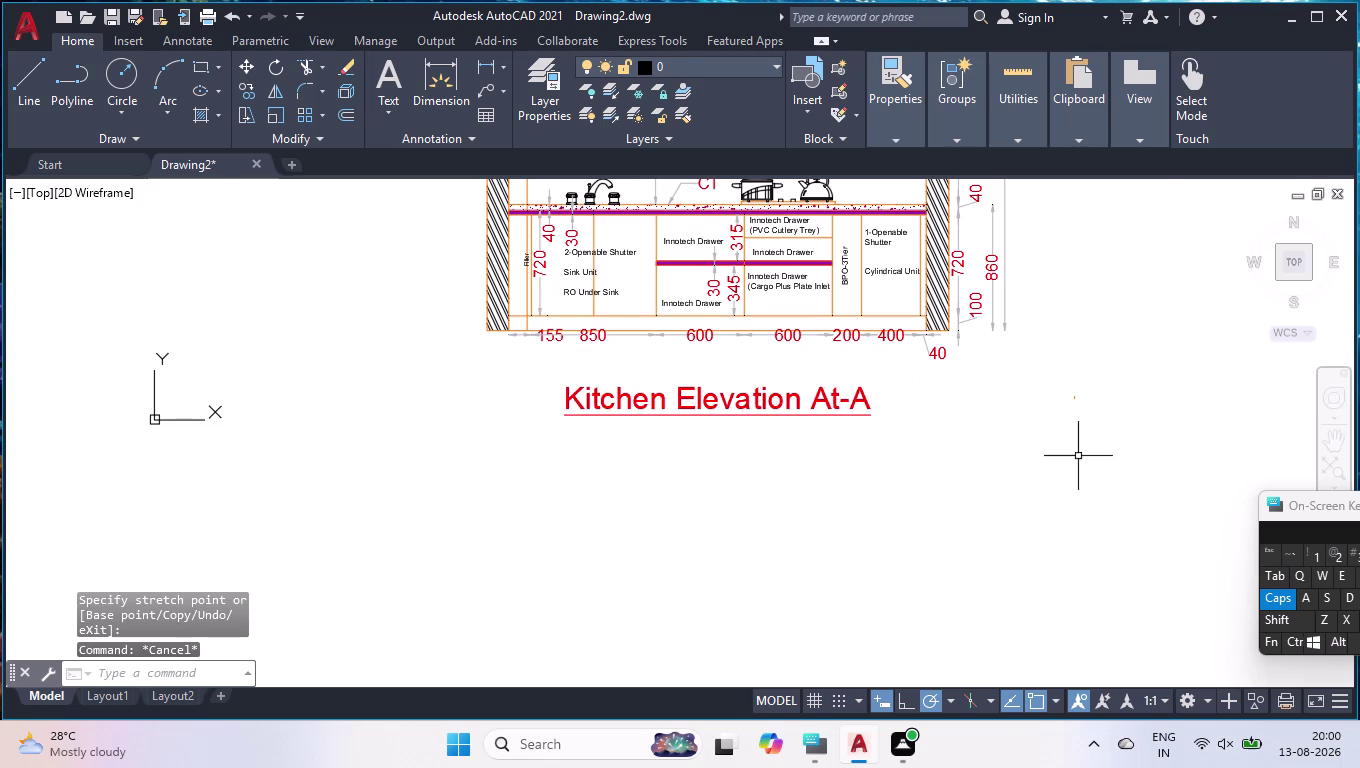
scroll(up, 3)
scroll(down, 3)
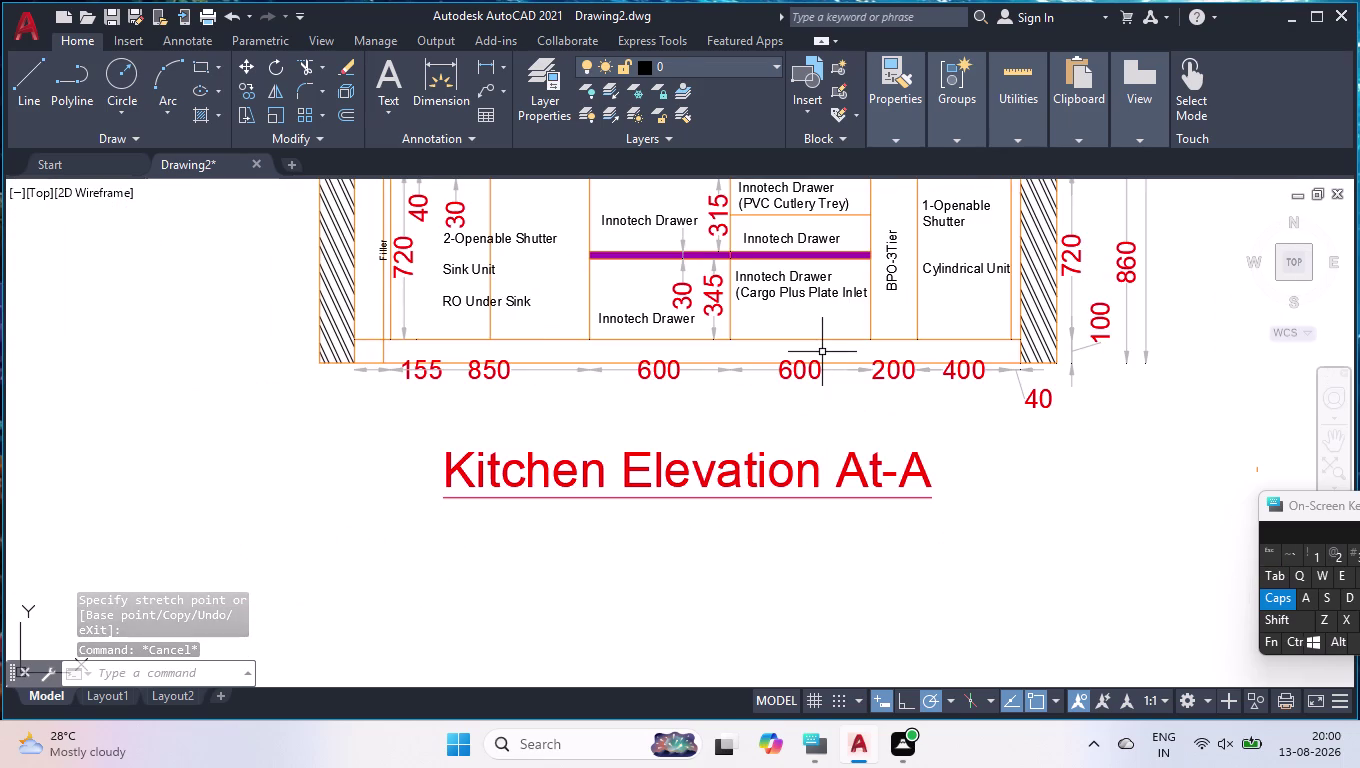
text(DLI)
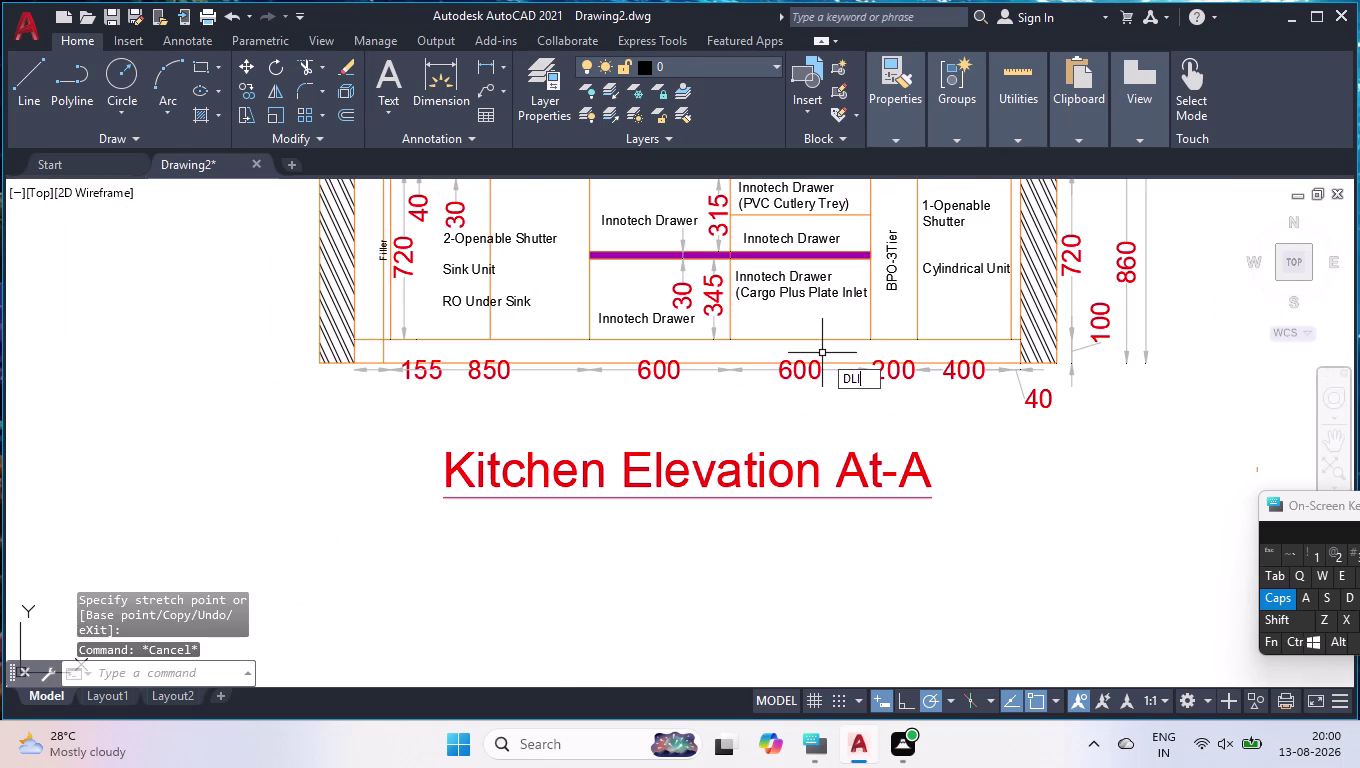
key(Return)
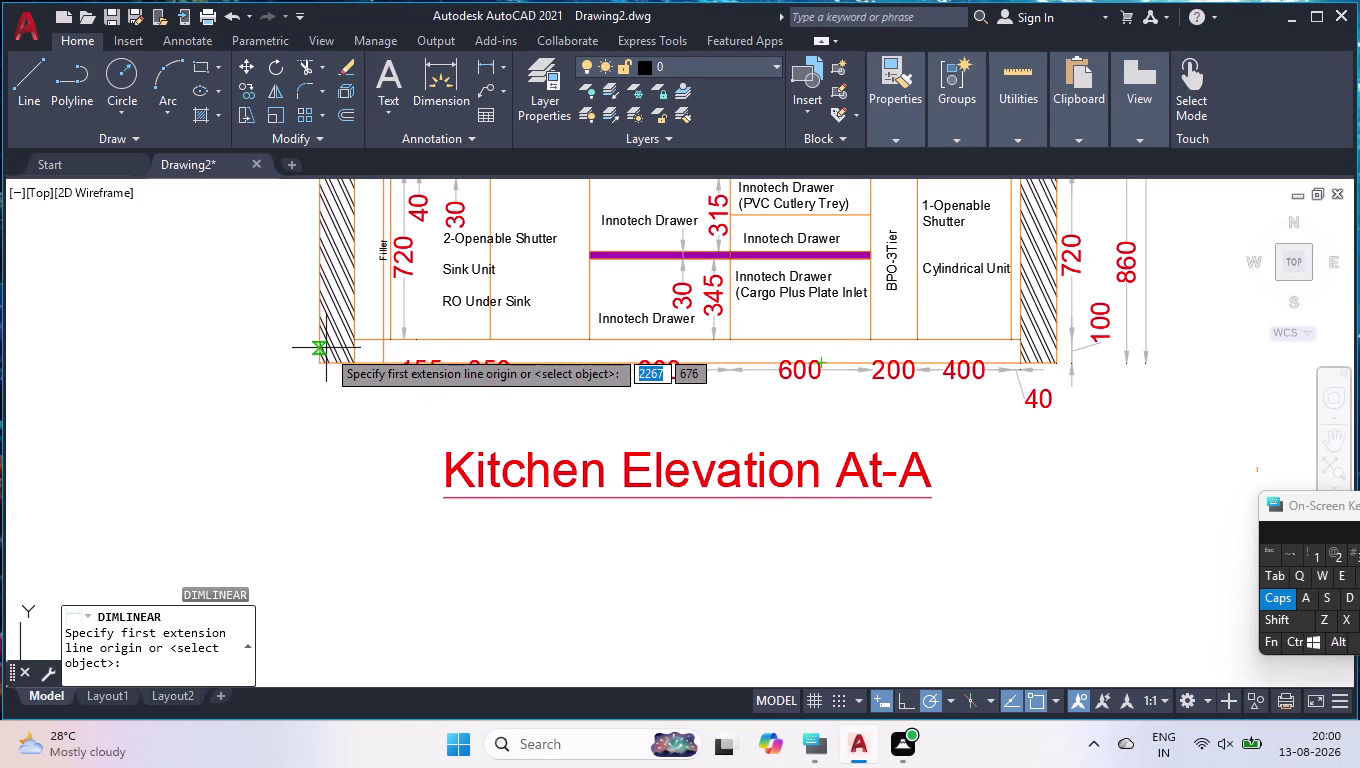
Place the overall 2845 dimension between the bottom corners, below the unit widths.
click(352, 360)
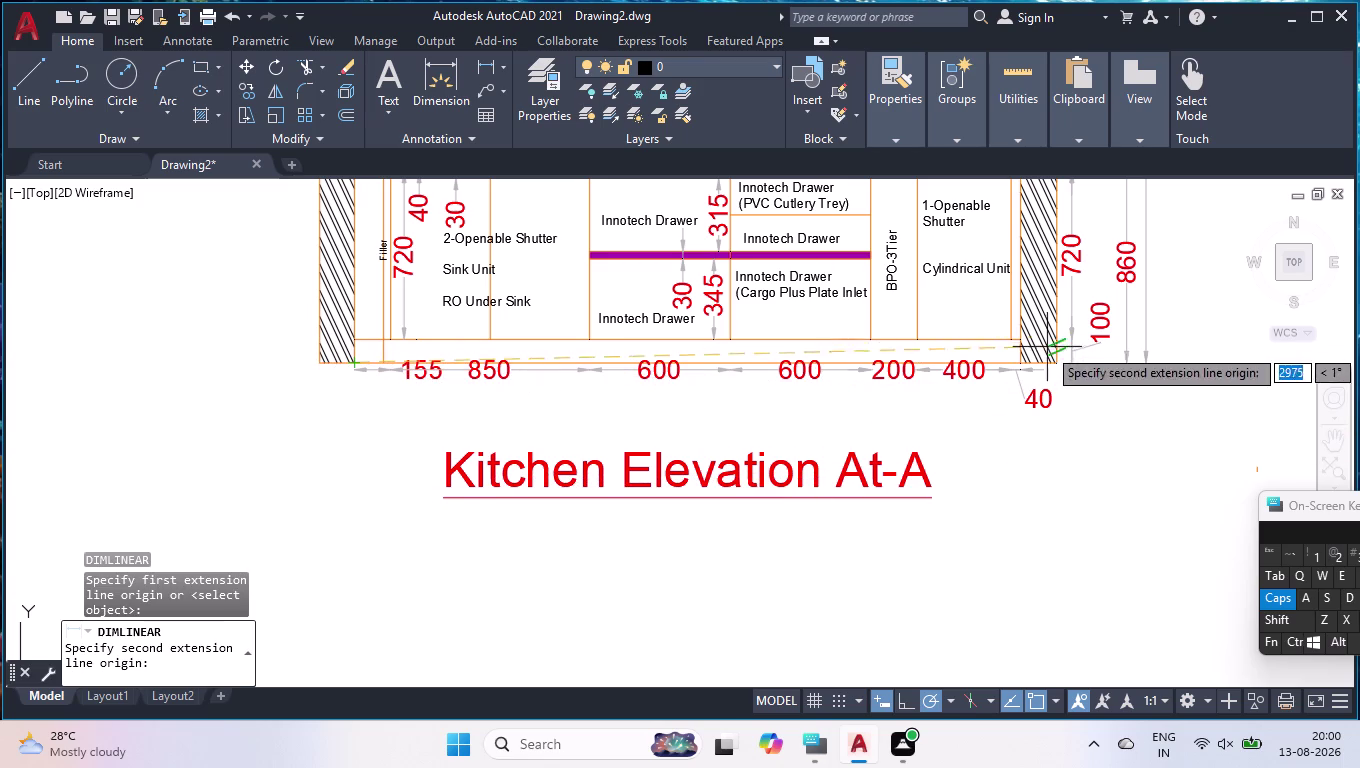
click(1018, 361)
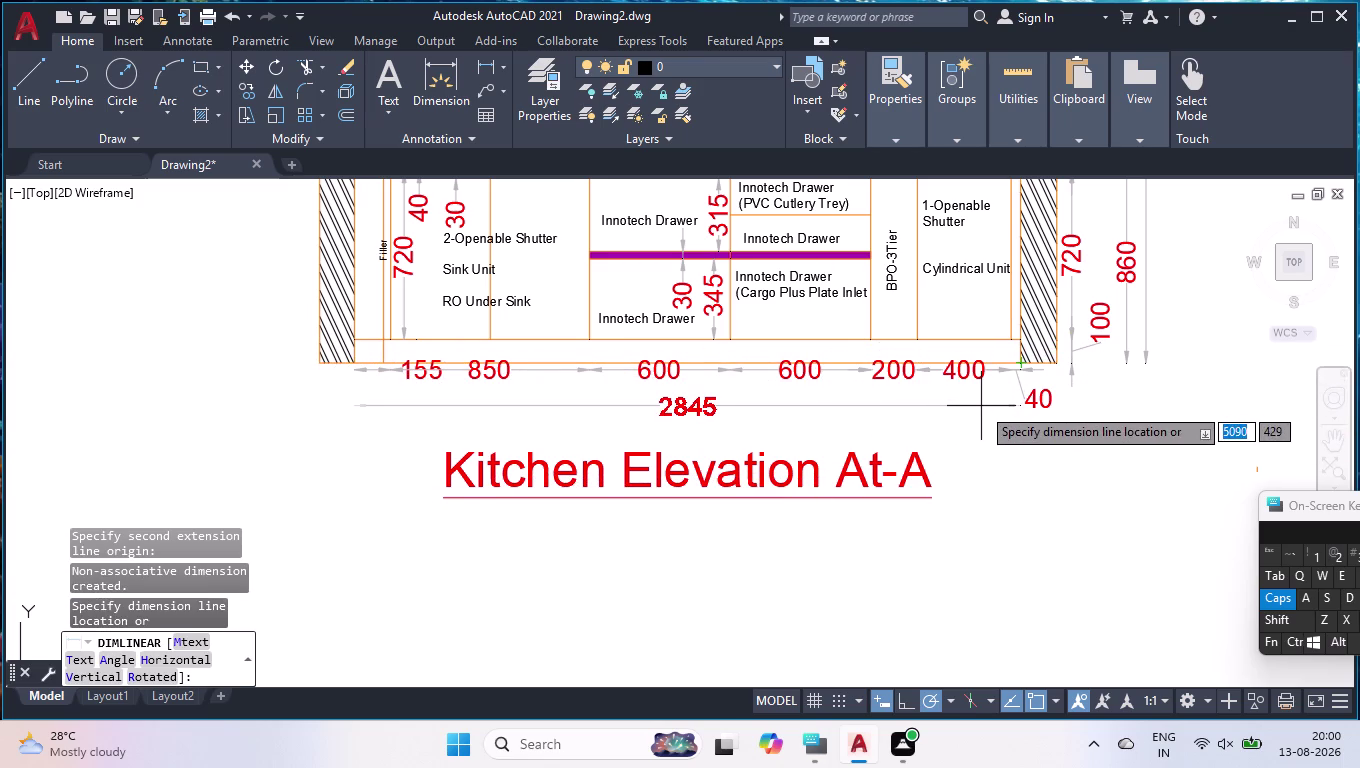
click(981, 406)
Move the title up to sit just beneath the new 2845 dimension.
click(691, 472)
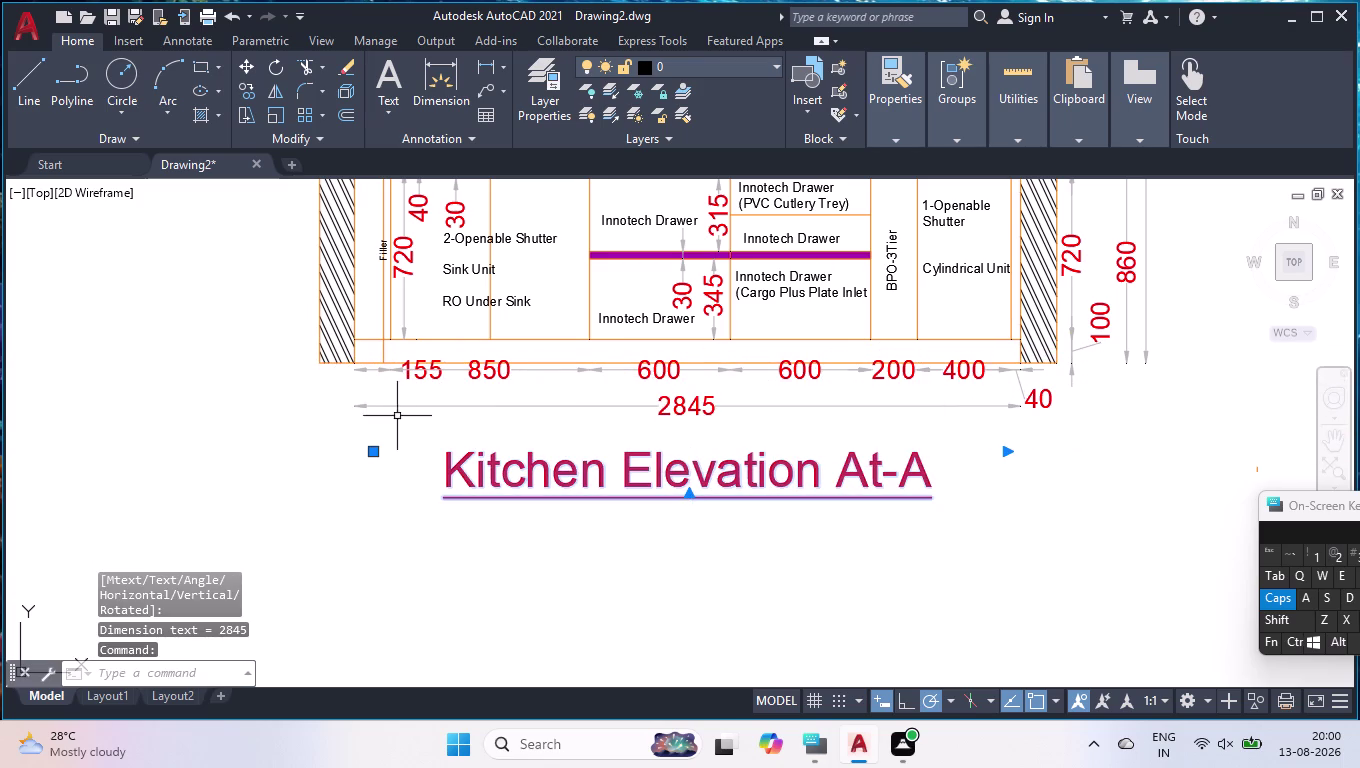
click(373, 448)
click(370, 431)
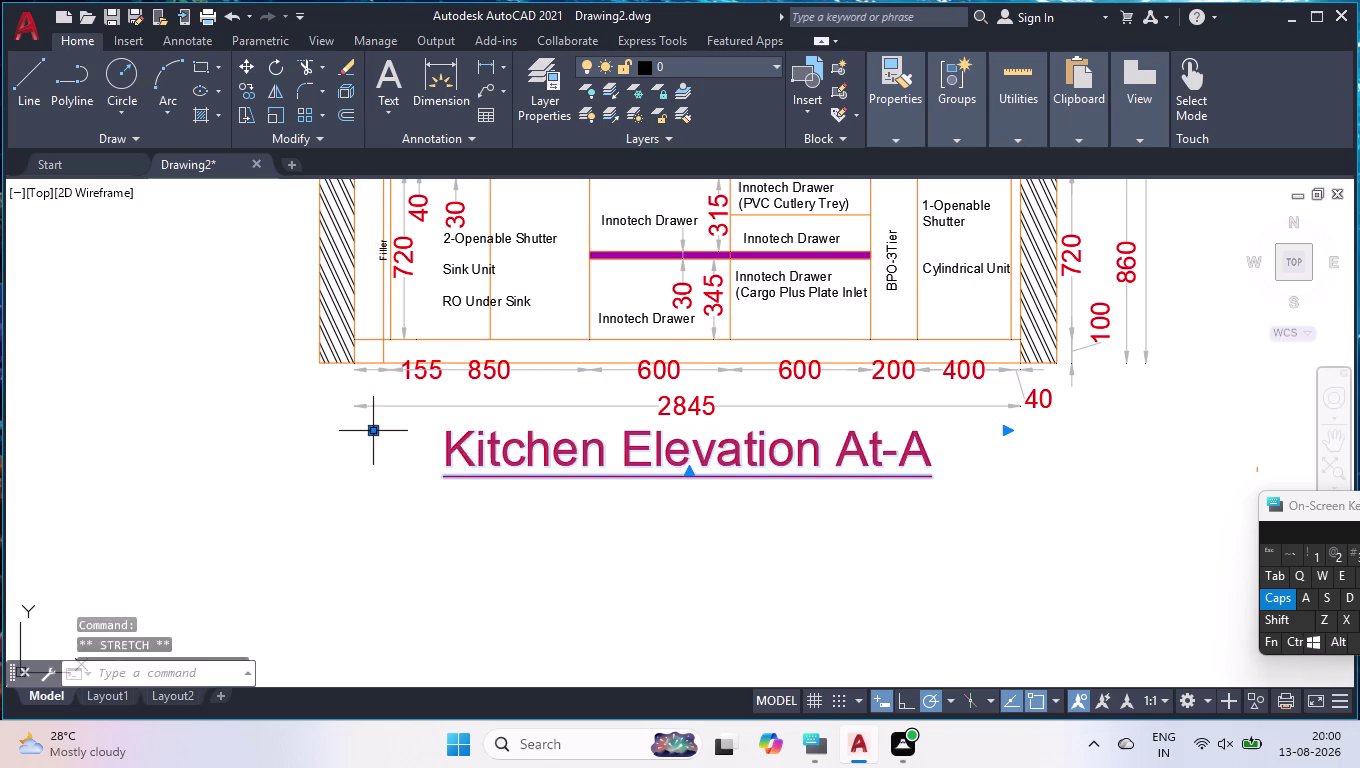
key(Escape)
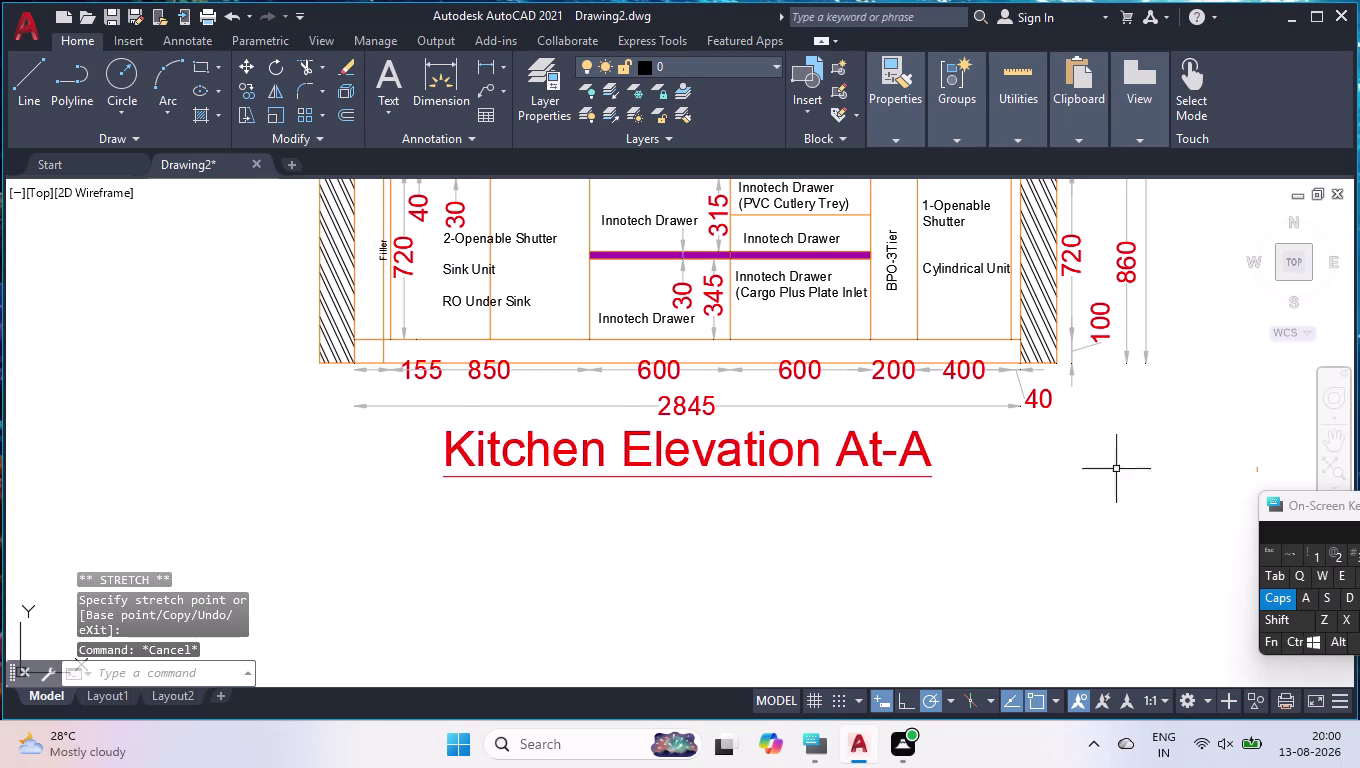
scroll(down, 3)
scroll(down, 3)
scroll(up, 3)
scroll(up, 3)
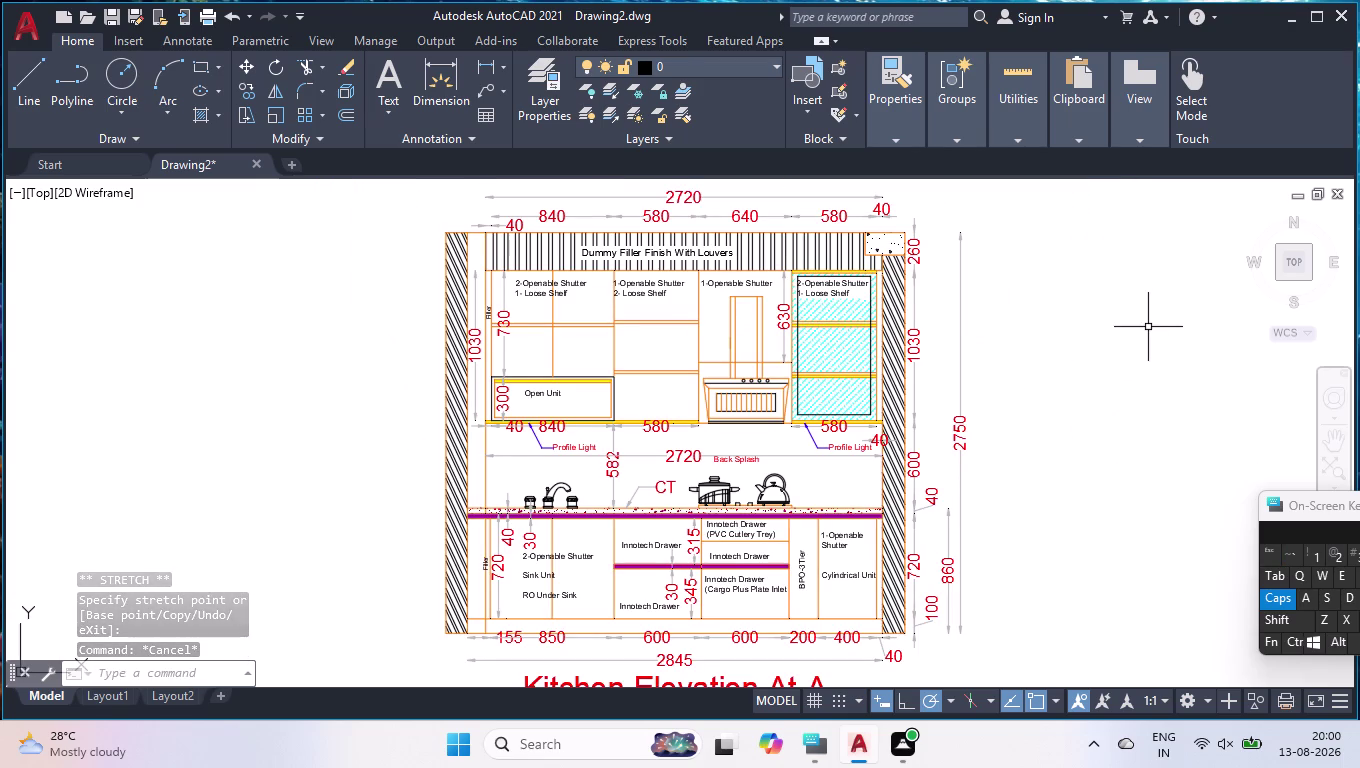
Select the 40, 840 and 580 dimensions and drop the 40 text below its line.
key(ctrl+0)
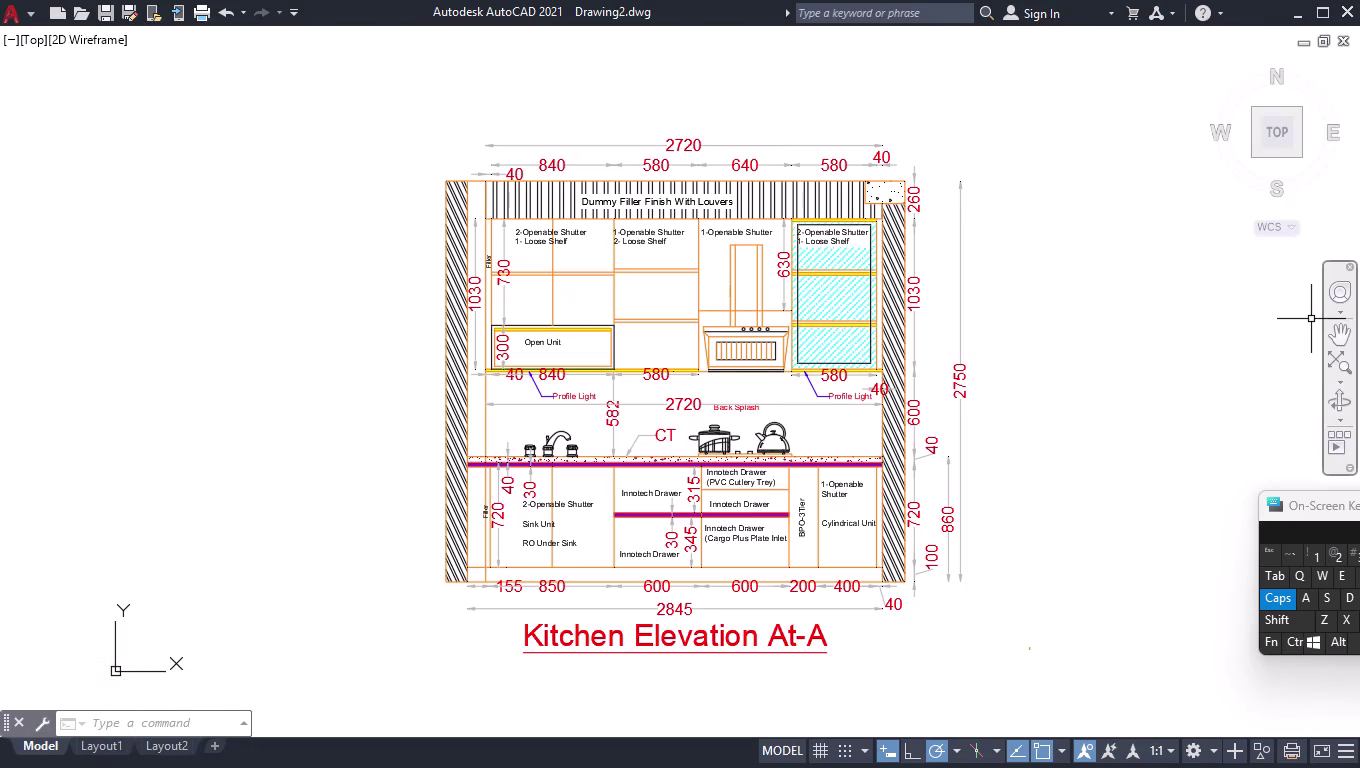
scroll(up, 3)
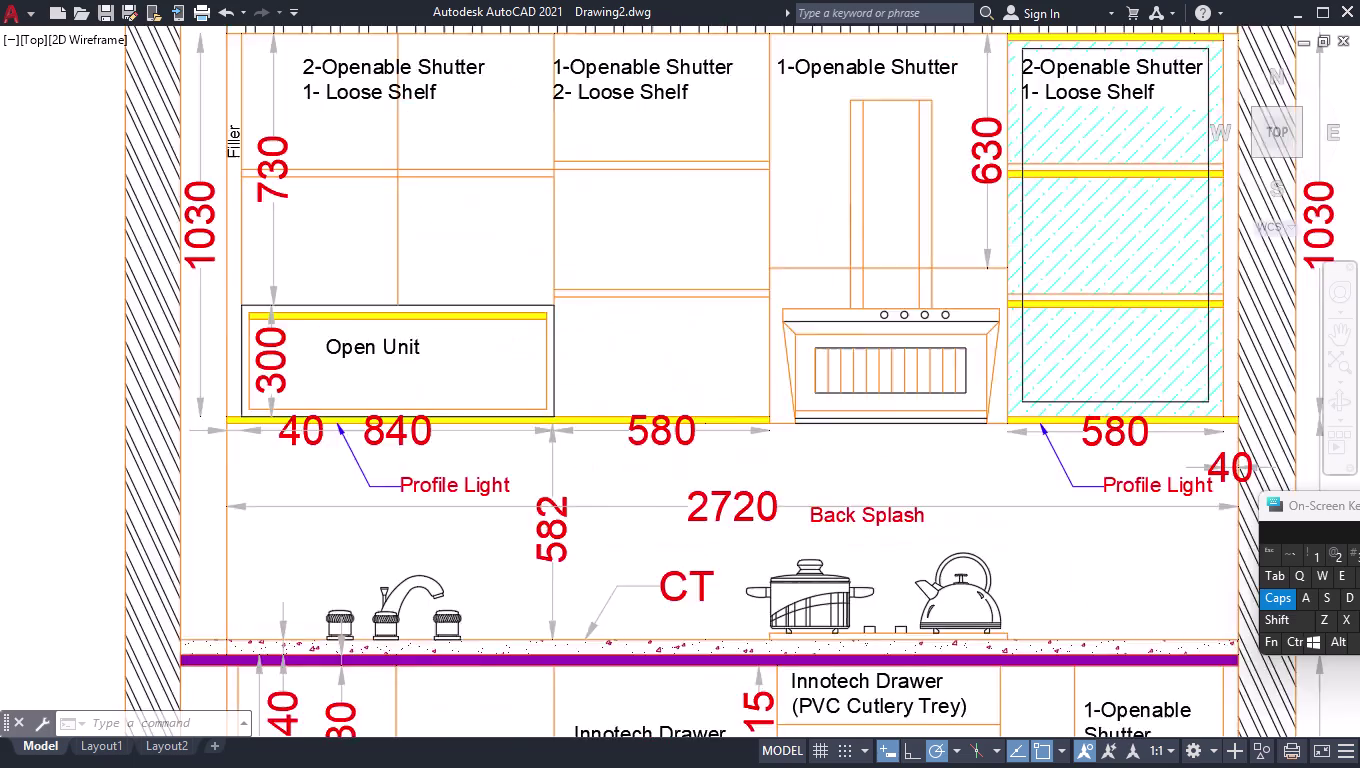
click(638, 489)
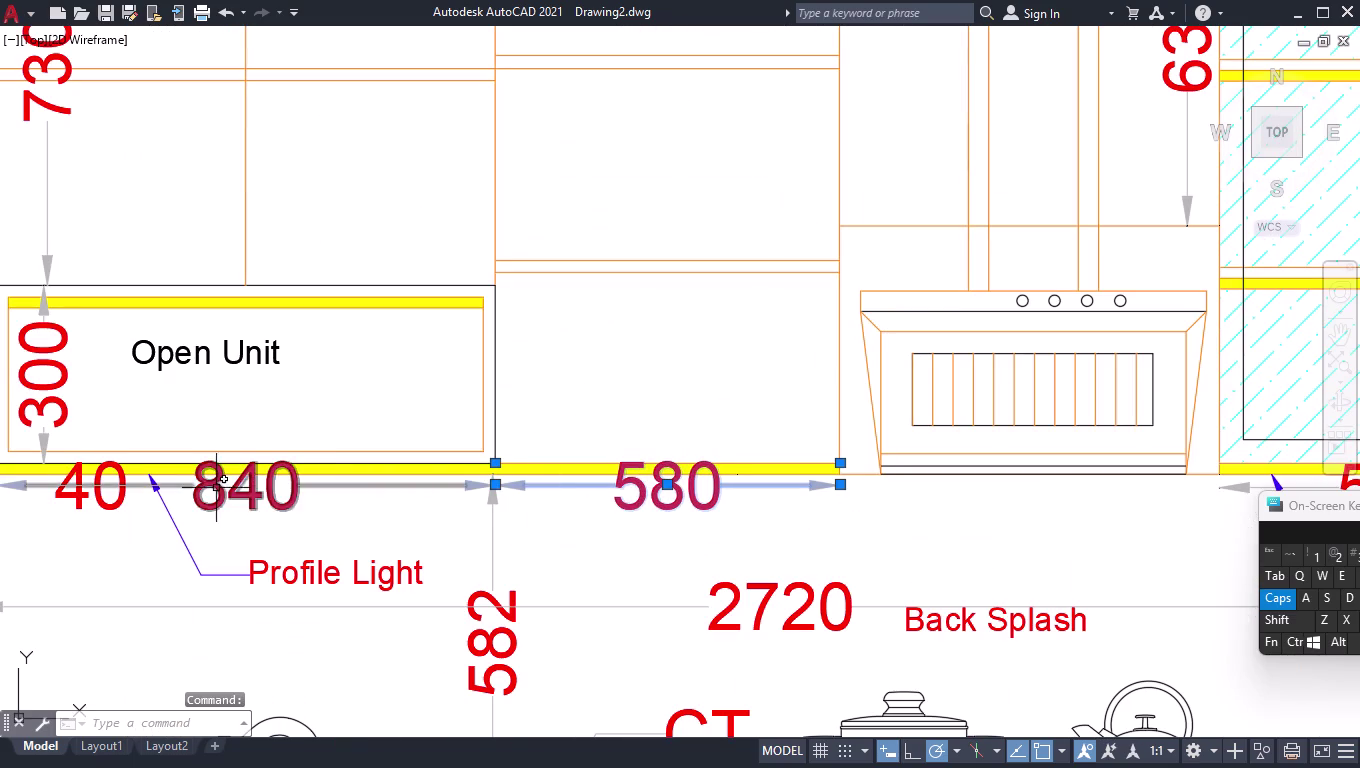
click(214, 491)
scroll(down, 3)
scroll(up, 3)
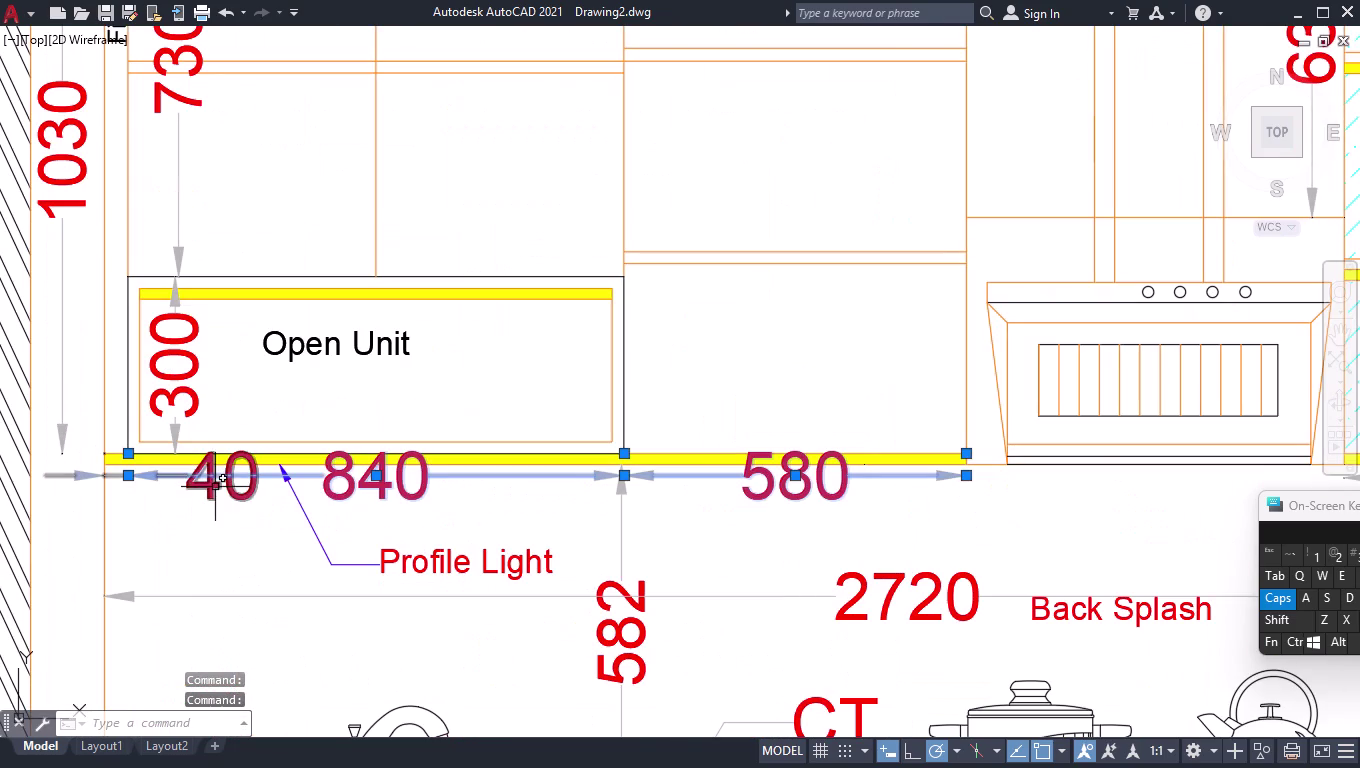
click(215, 487)
scroll(down, 3)
scroll(up, 3)
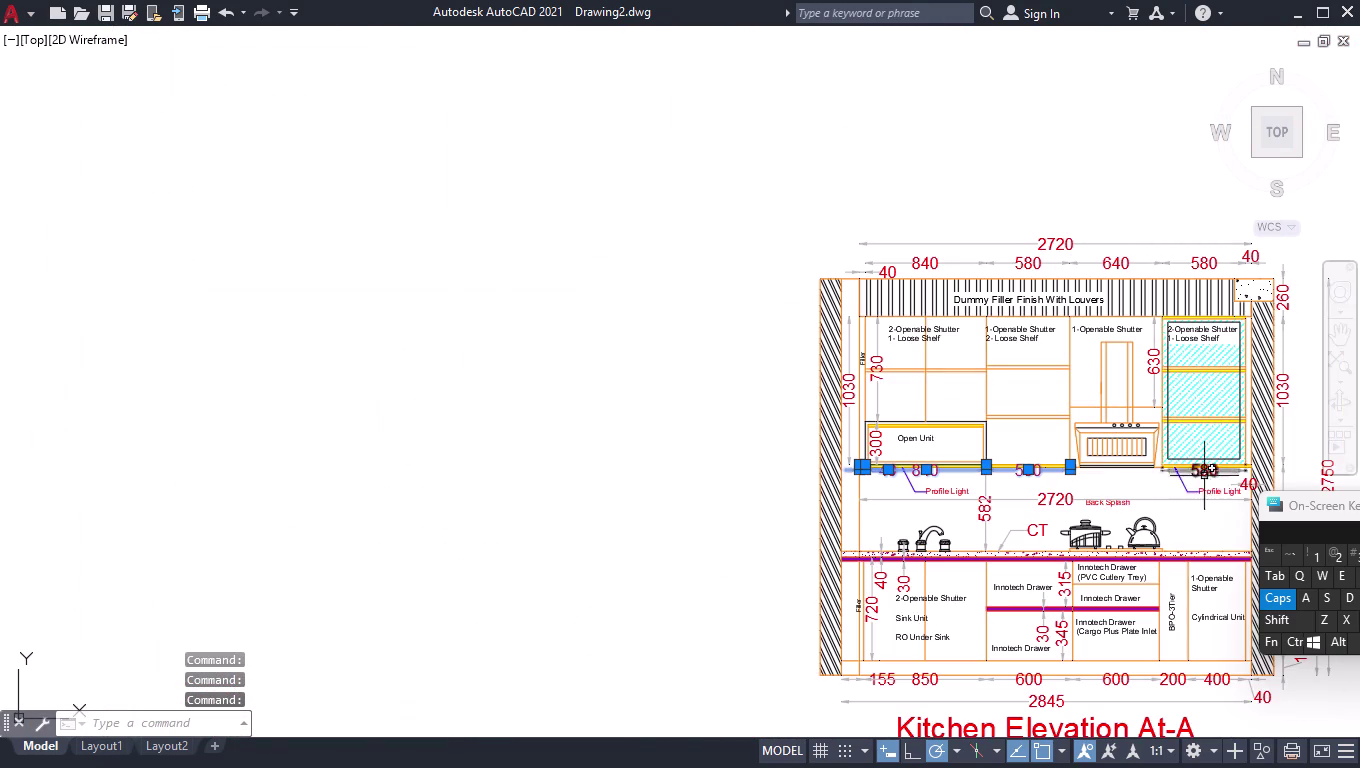
scroll(up, 3)
scroll(up, 3)
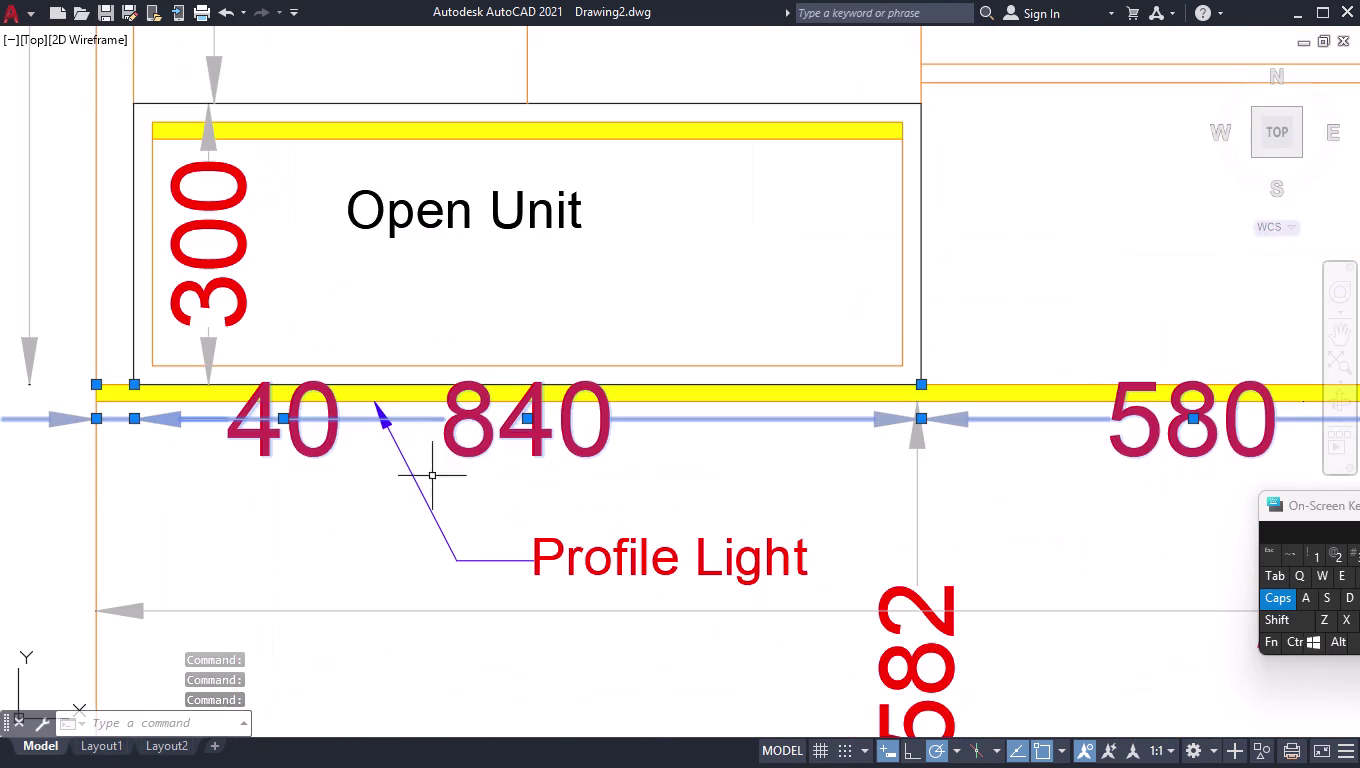
click(284, 420)
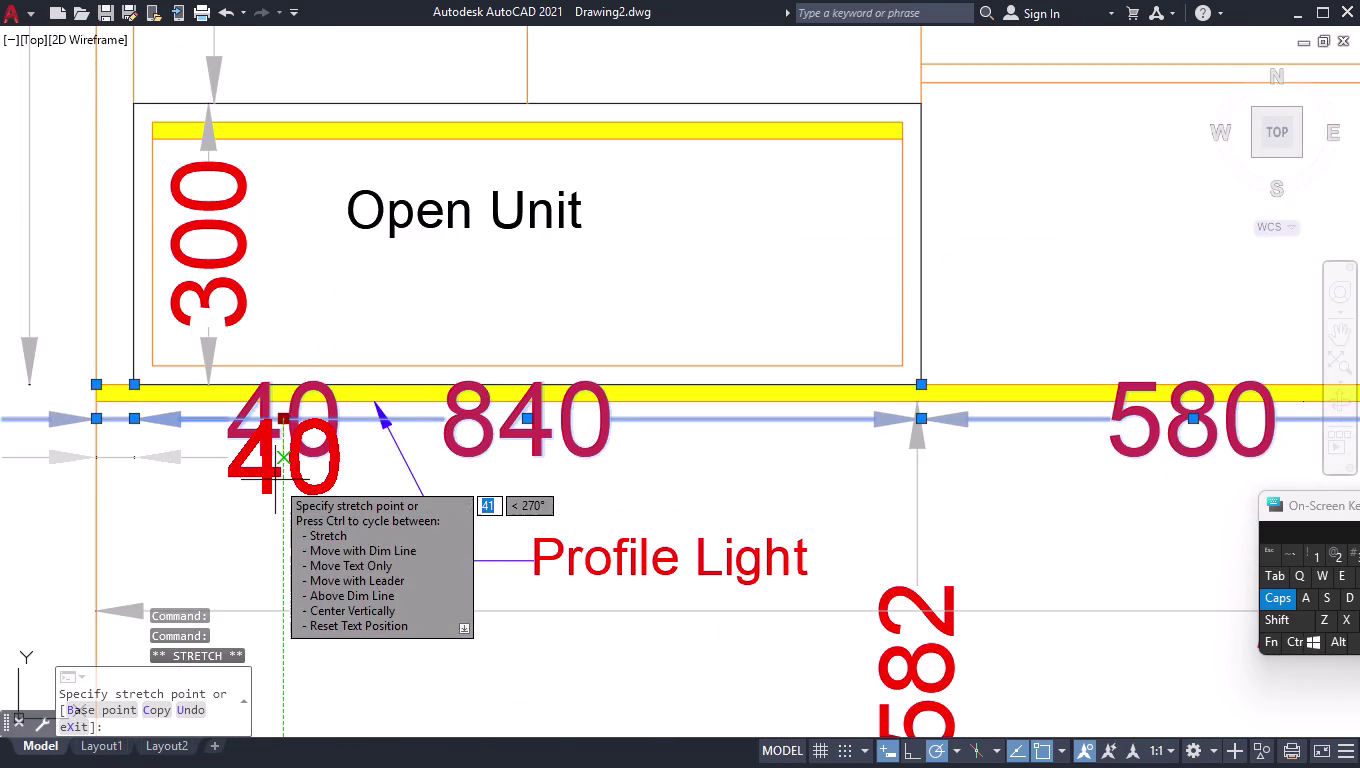
click(275, 480)
Lower the 840 dimension text so it lines up with its neighbours.
click(526, 423)
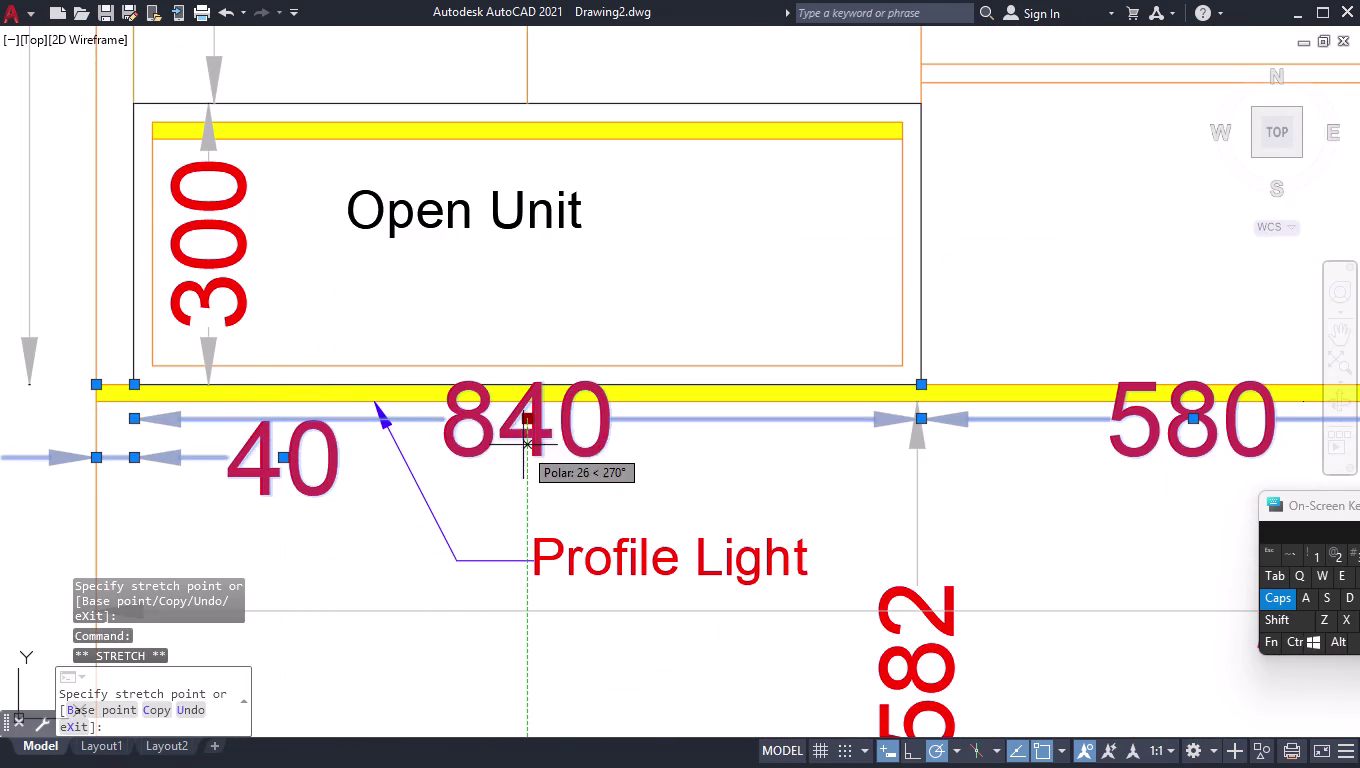
click(519, 460)
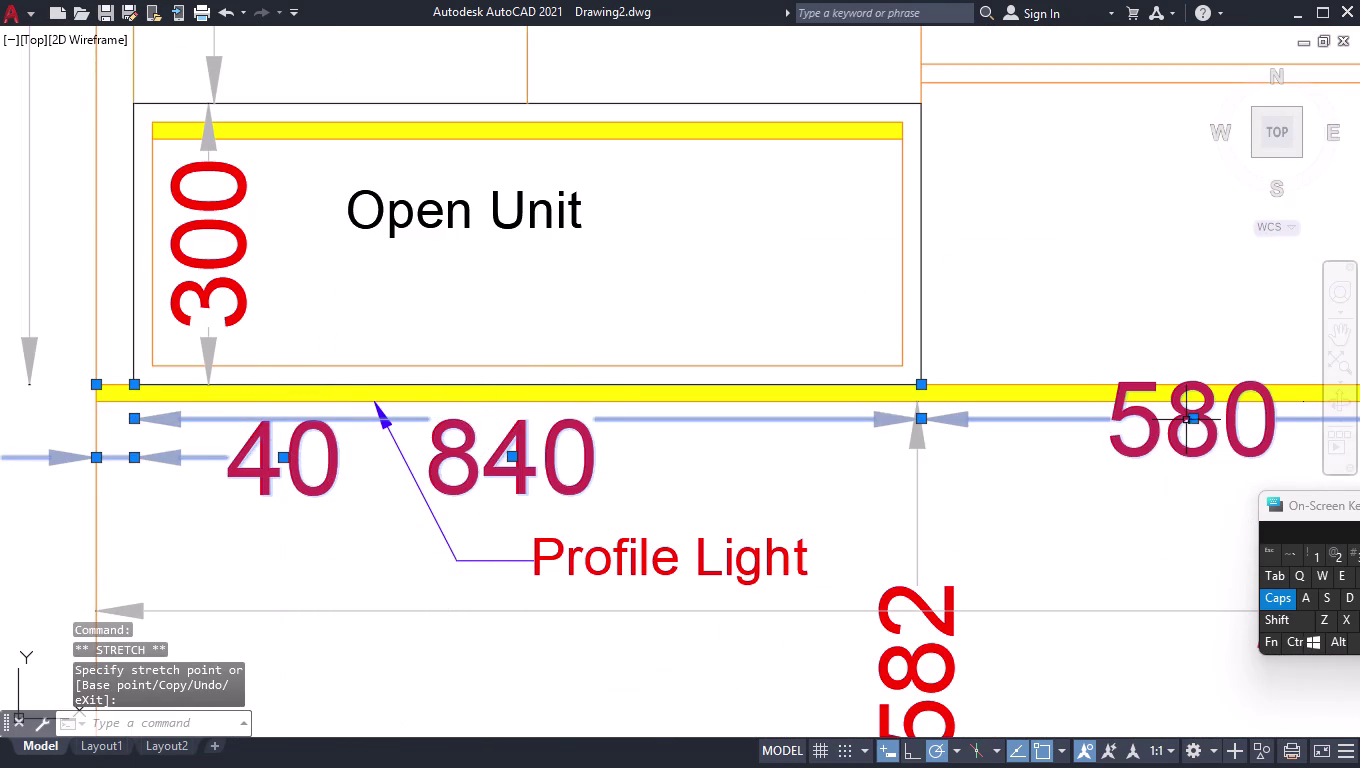
click(1190, 419)
click(1196, 480)
scroll(down, 3)
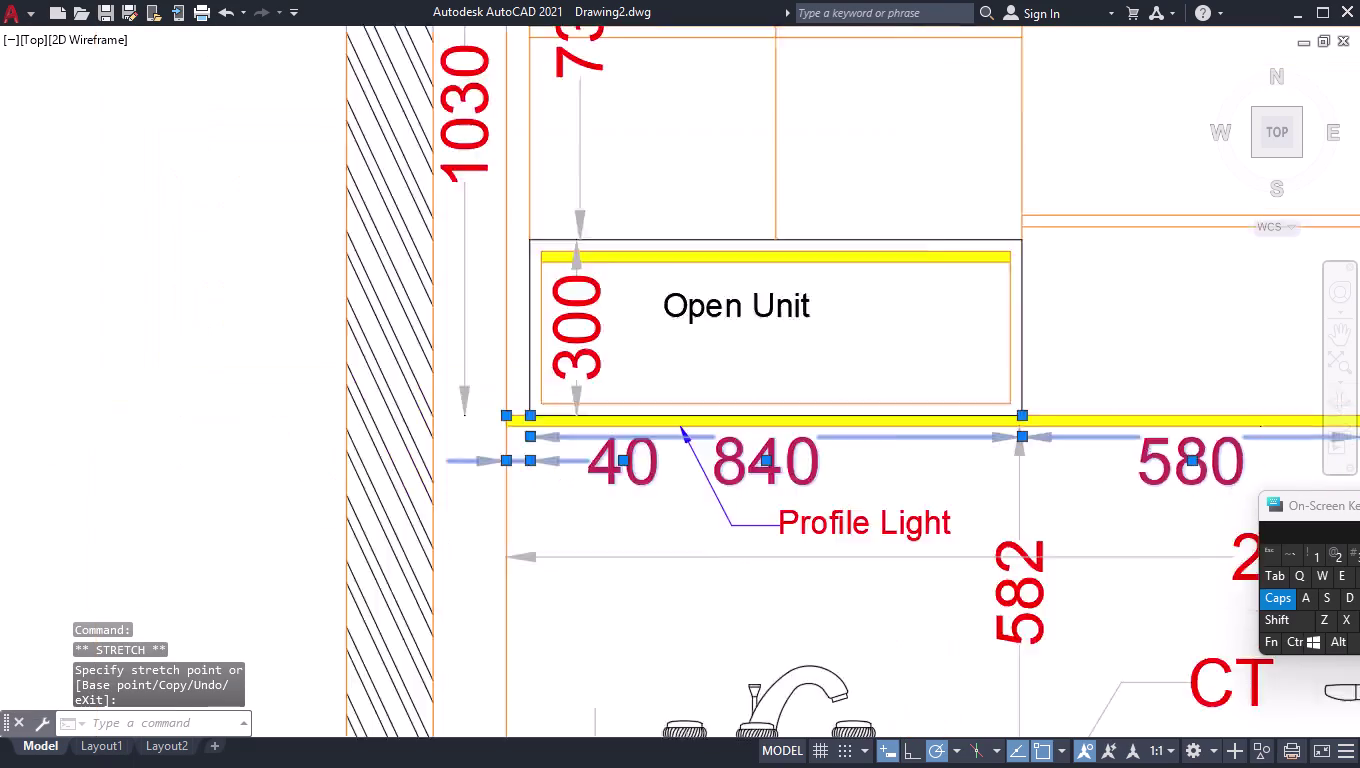
scroll(down, 3)
scroll(up, 3)
scroll(up, 3)
Reposition the right-hand 580 dimension text, then clear the selection.
click(1160, 500)
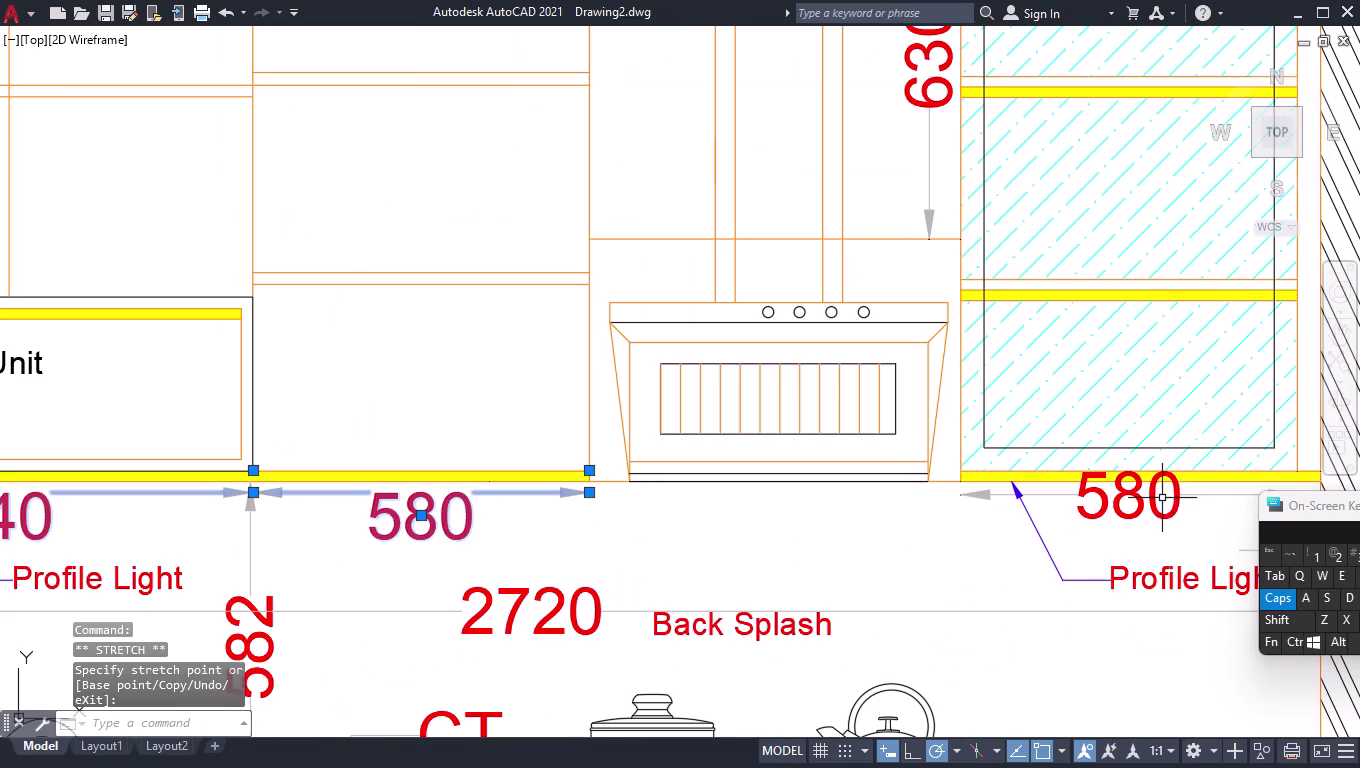
click(1136, 516)
click(1128, 495)
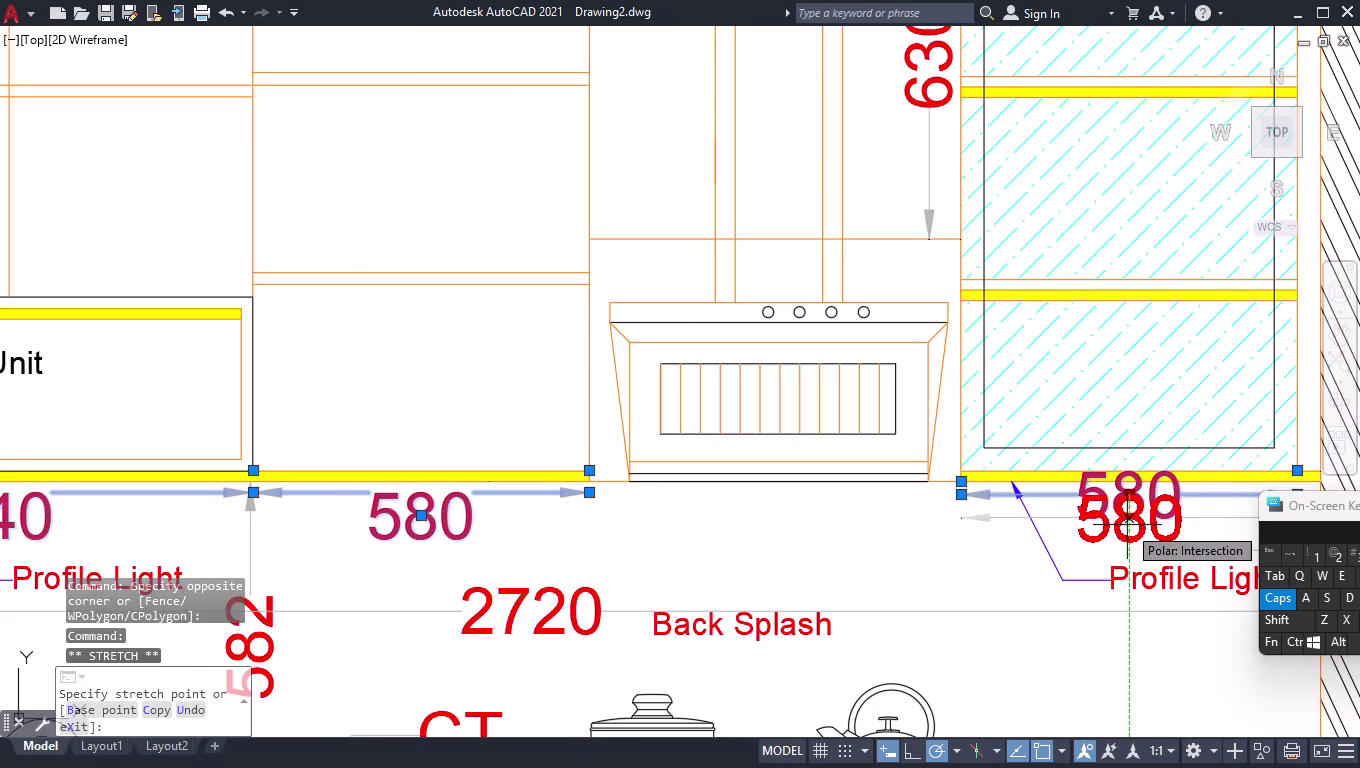
click(1127, 525)
key(Return)
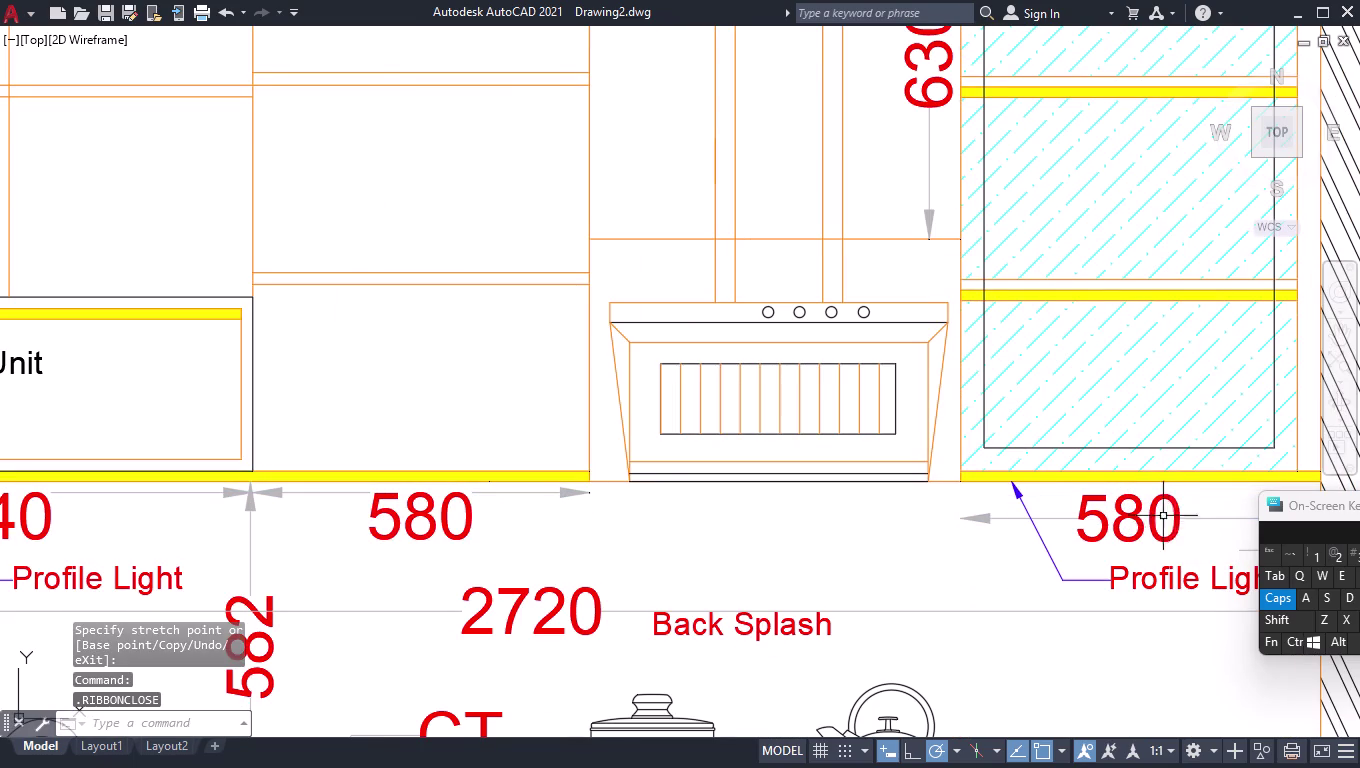
scroll(down, 3)
scroll(down, 3)
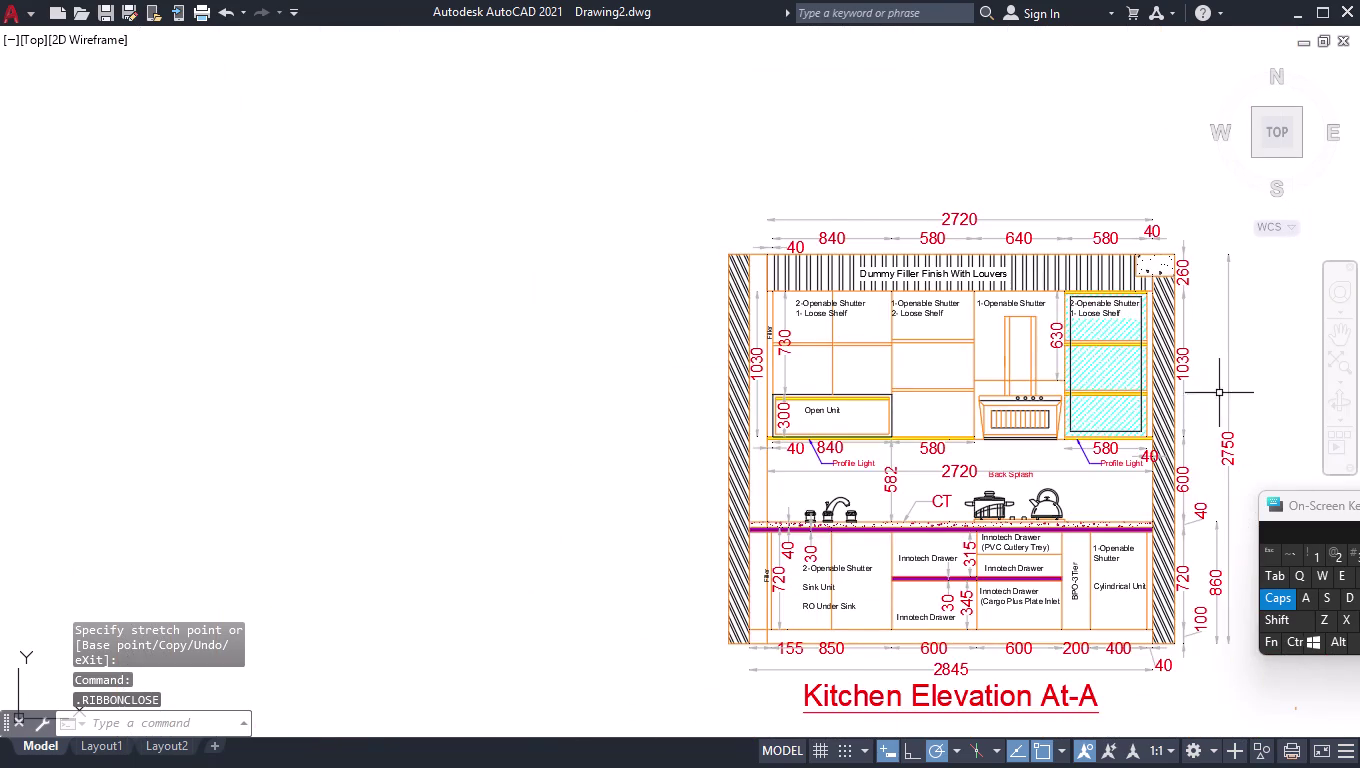
scroll(up, 3)
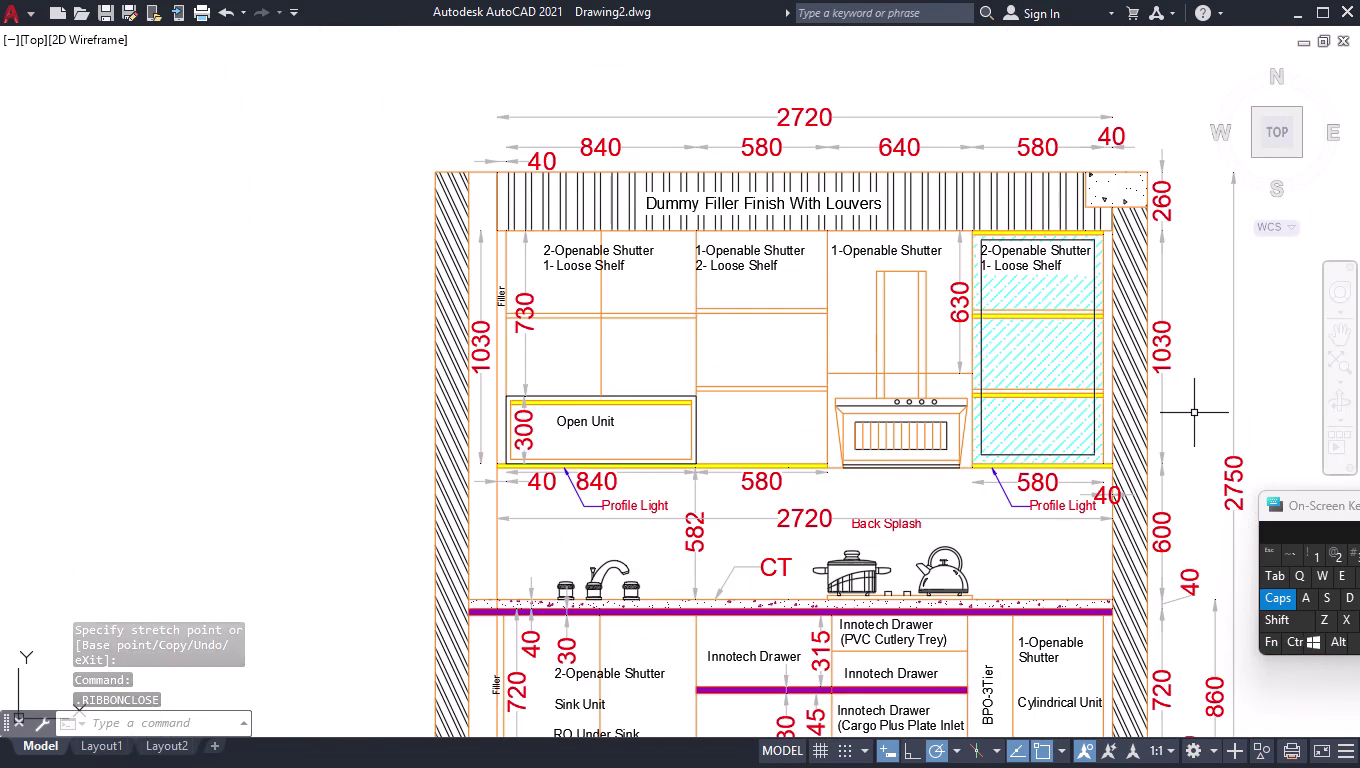
Open the ISO-25 dimension style and set the fixed extension line length to 2.
key(d)
key(Return)
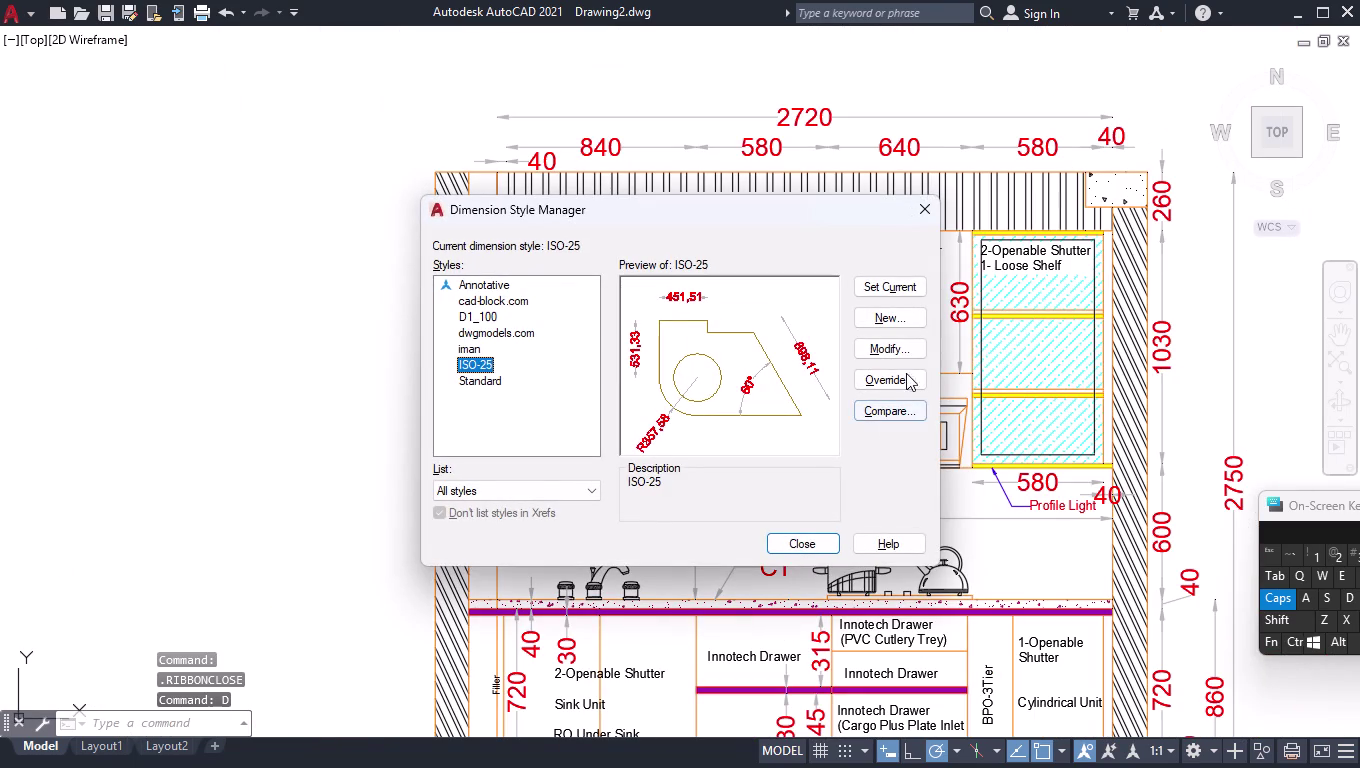
click(903, 346)
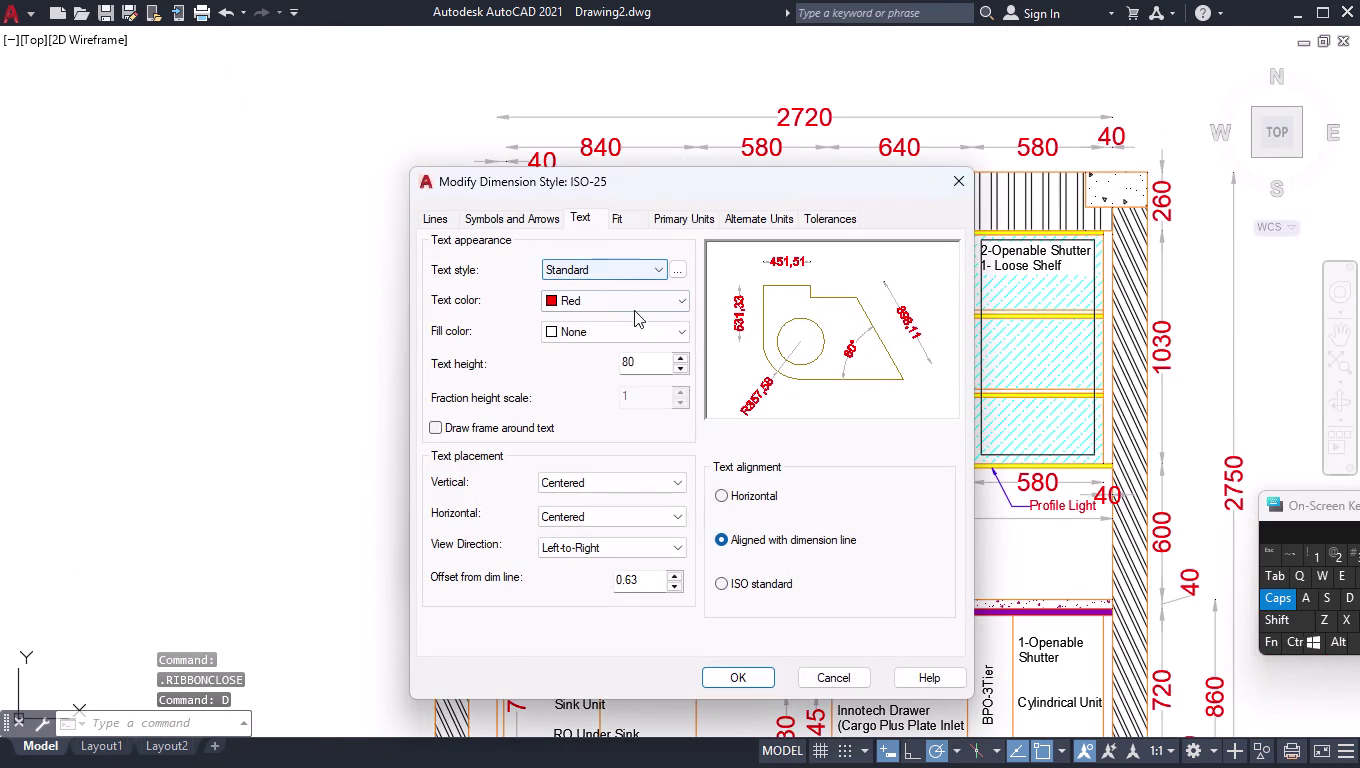
click(471, 218)
click(433, 213)
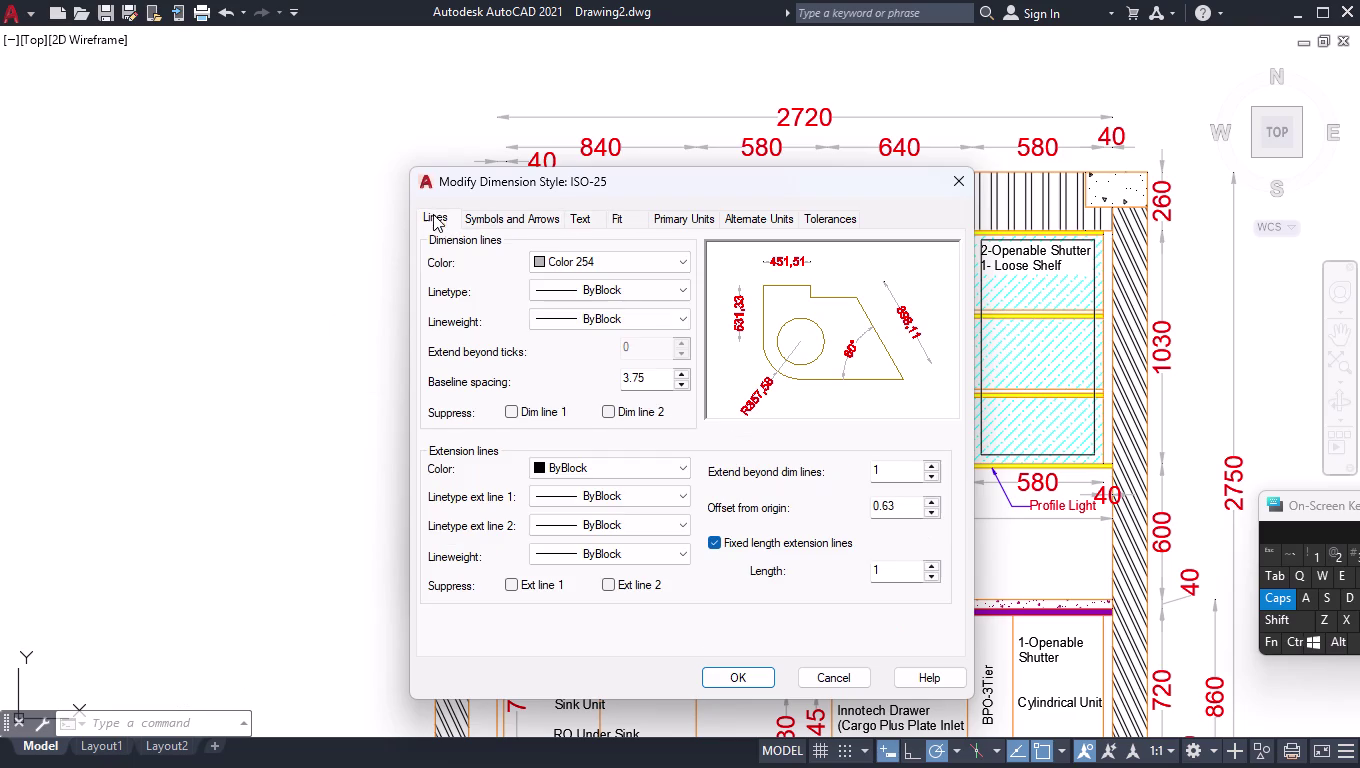
drag(893, 572, 809, 574)
key(2)
key(Return)
click(882, 478)
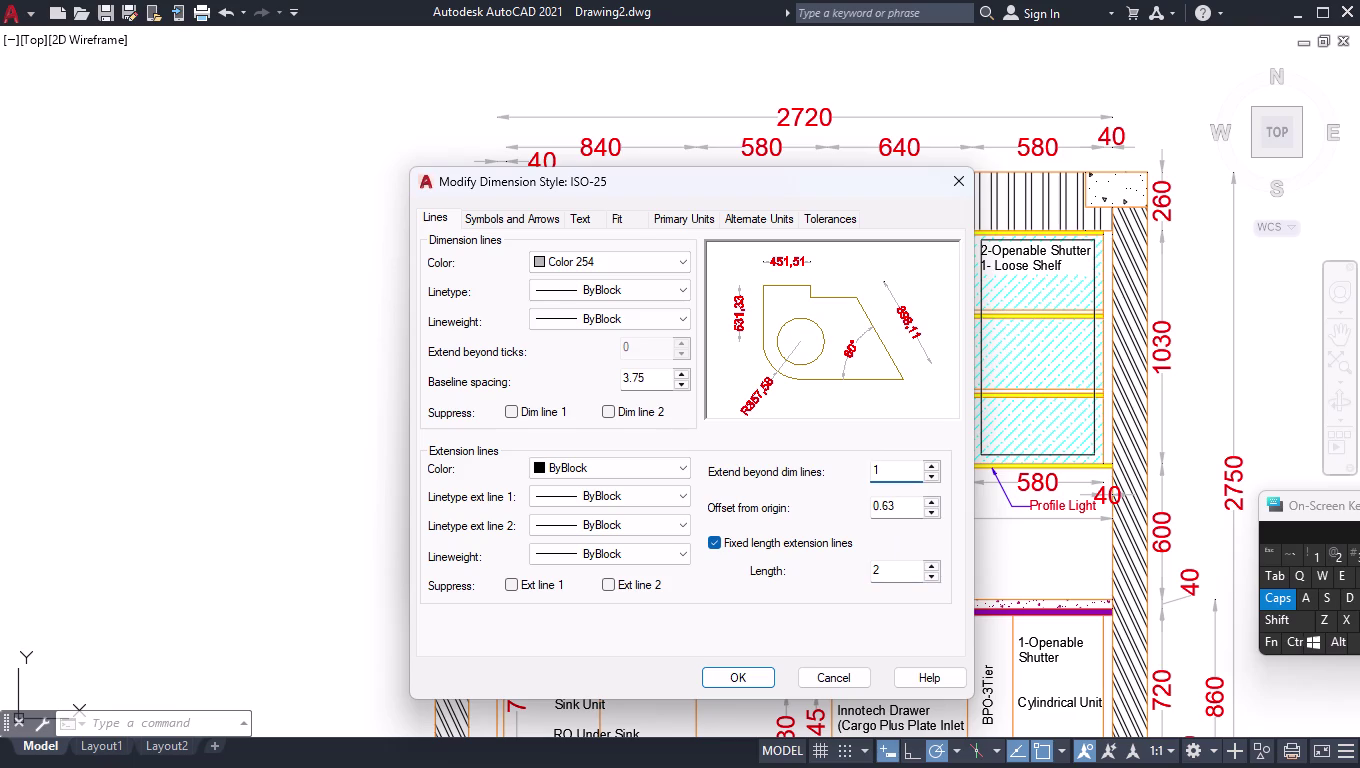
Set the ISO-25 extension line overshoot to 3, accept the changes and close the manager.
key(BackSpace)
key(2)
key(Return)
key(Return)
drag(889, 477, 844, 477)
key(3)
key(Return)
click(740, 672)
click(864, 289)
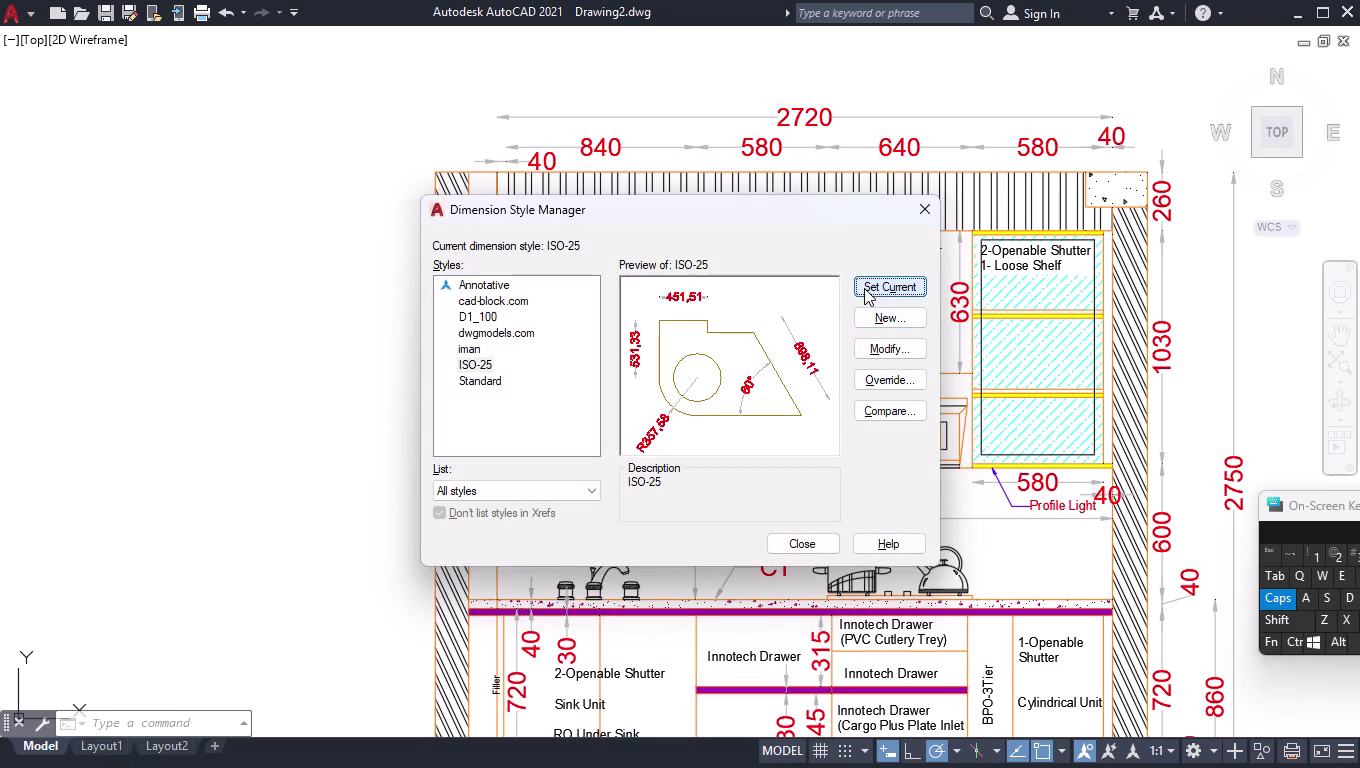
click(794, 544)
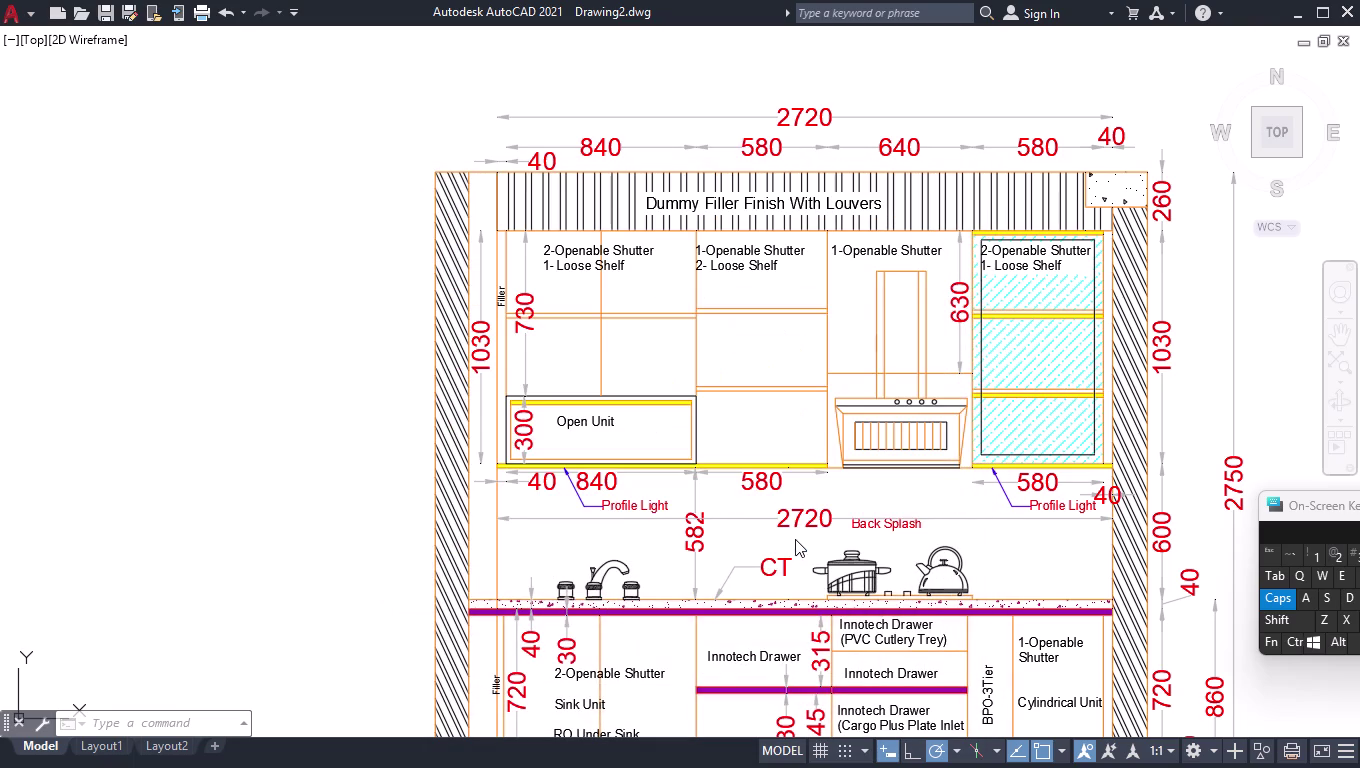
Reopen the ISO-25 style to review its settings, then close the dimension style manager.
key(d)
key(Return)
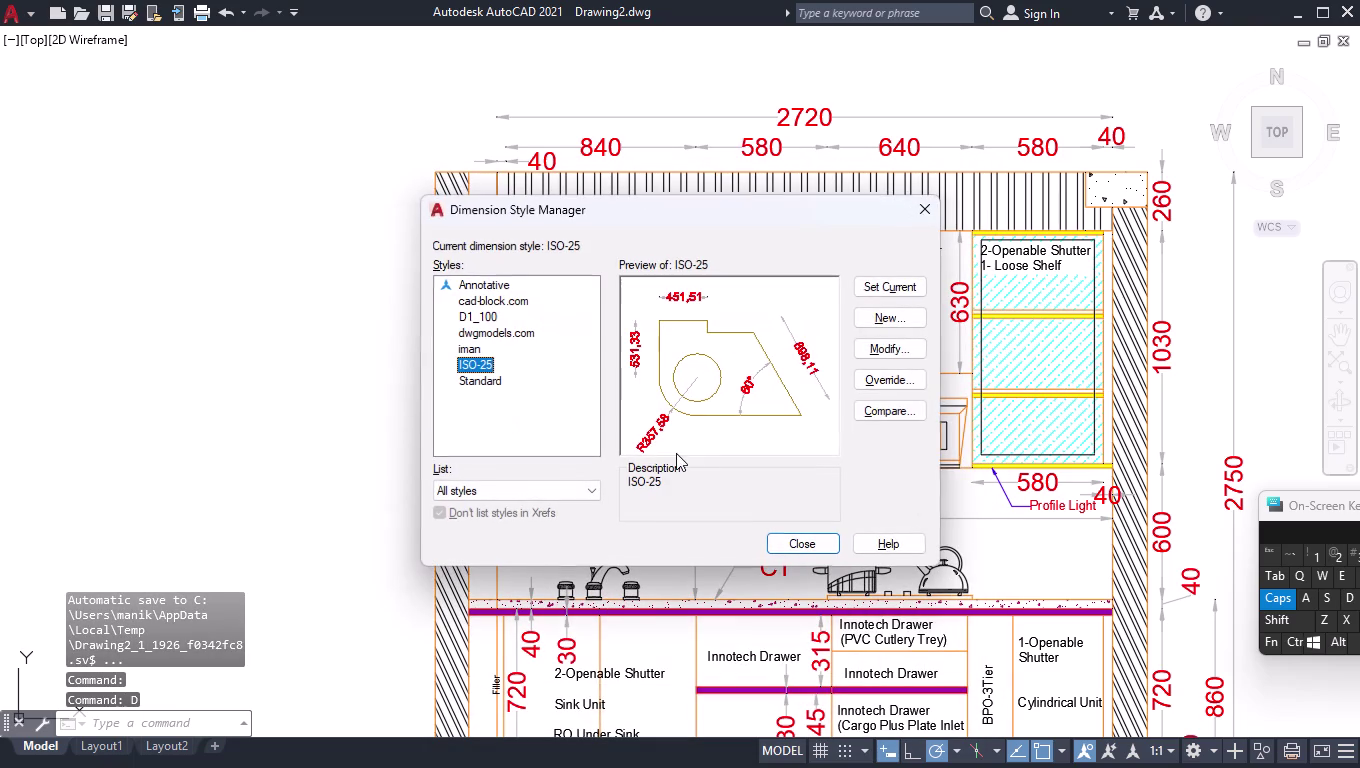
click(926, 347)
click(901, 352)
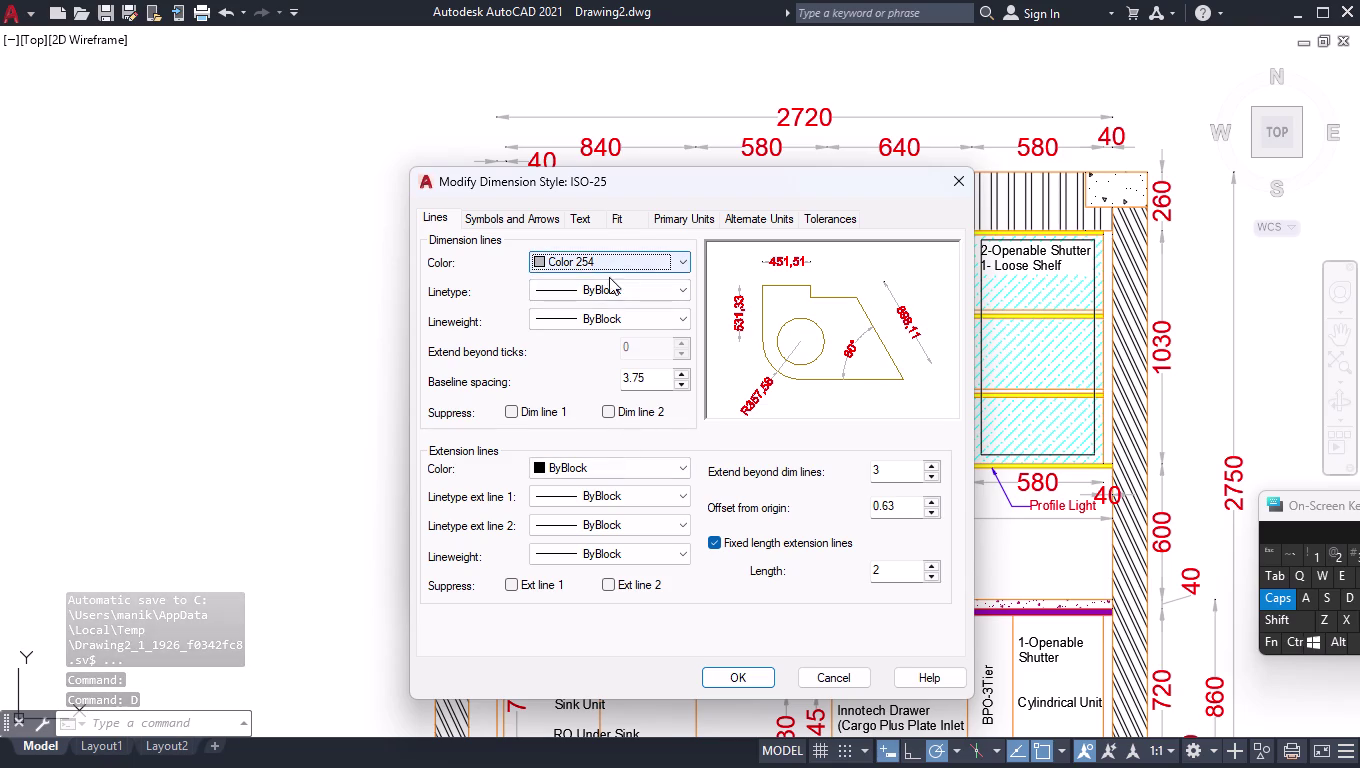
click(644, 346)
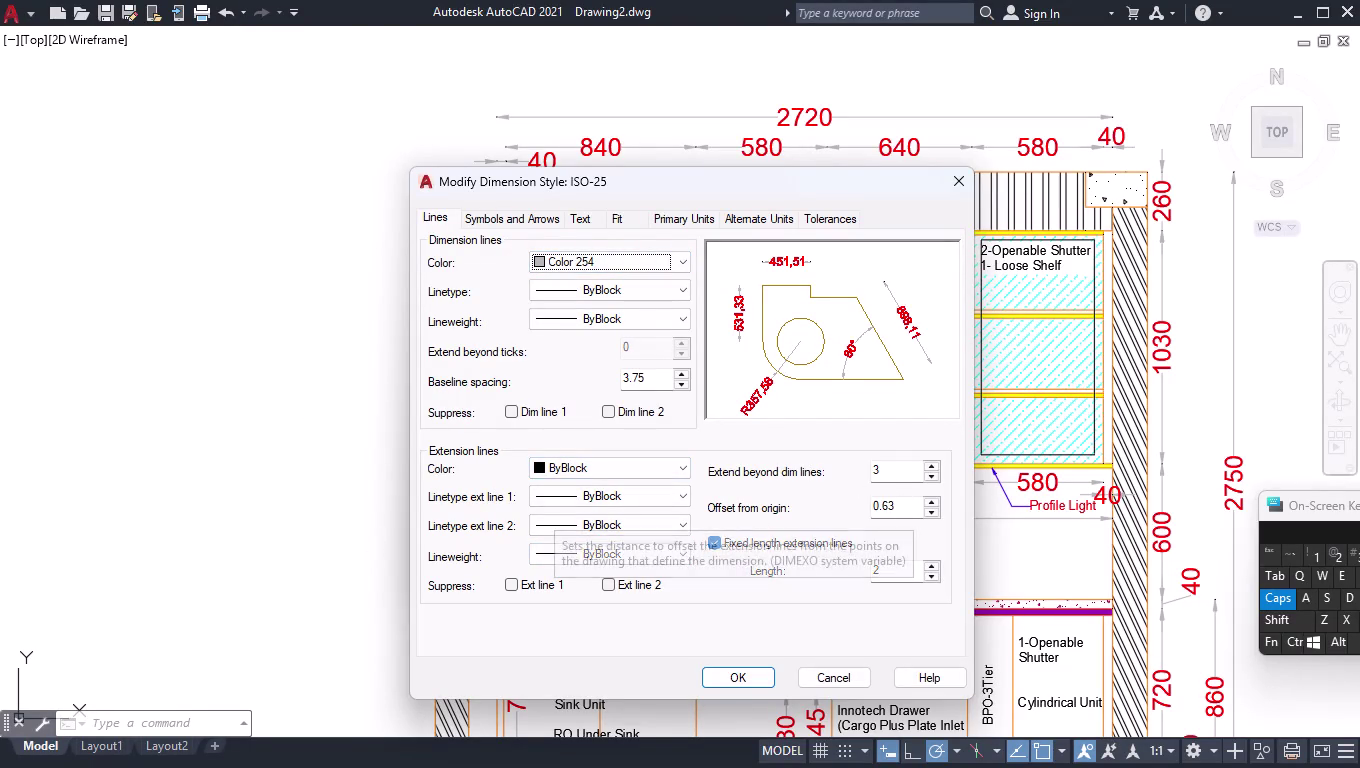
click(757, 674)
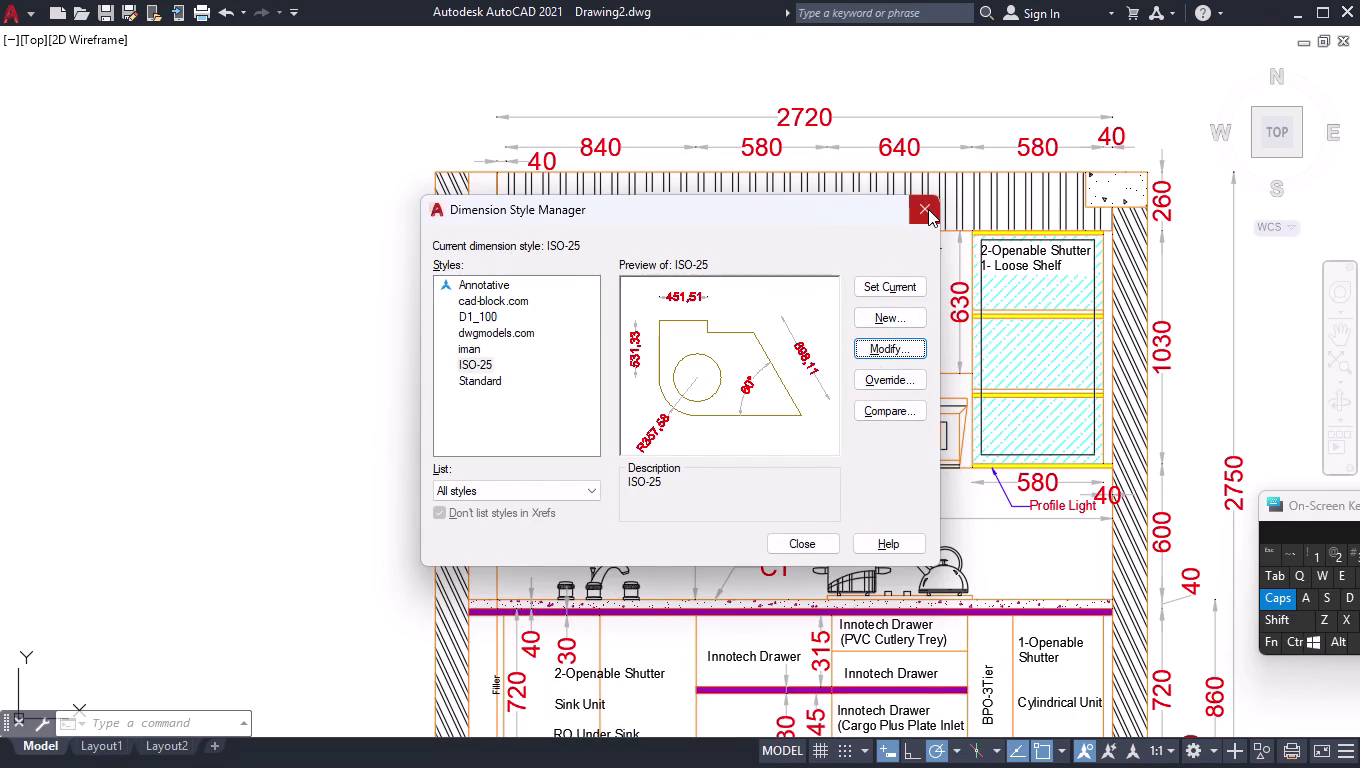
click(928, 209)
scroll(down, 3)
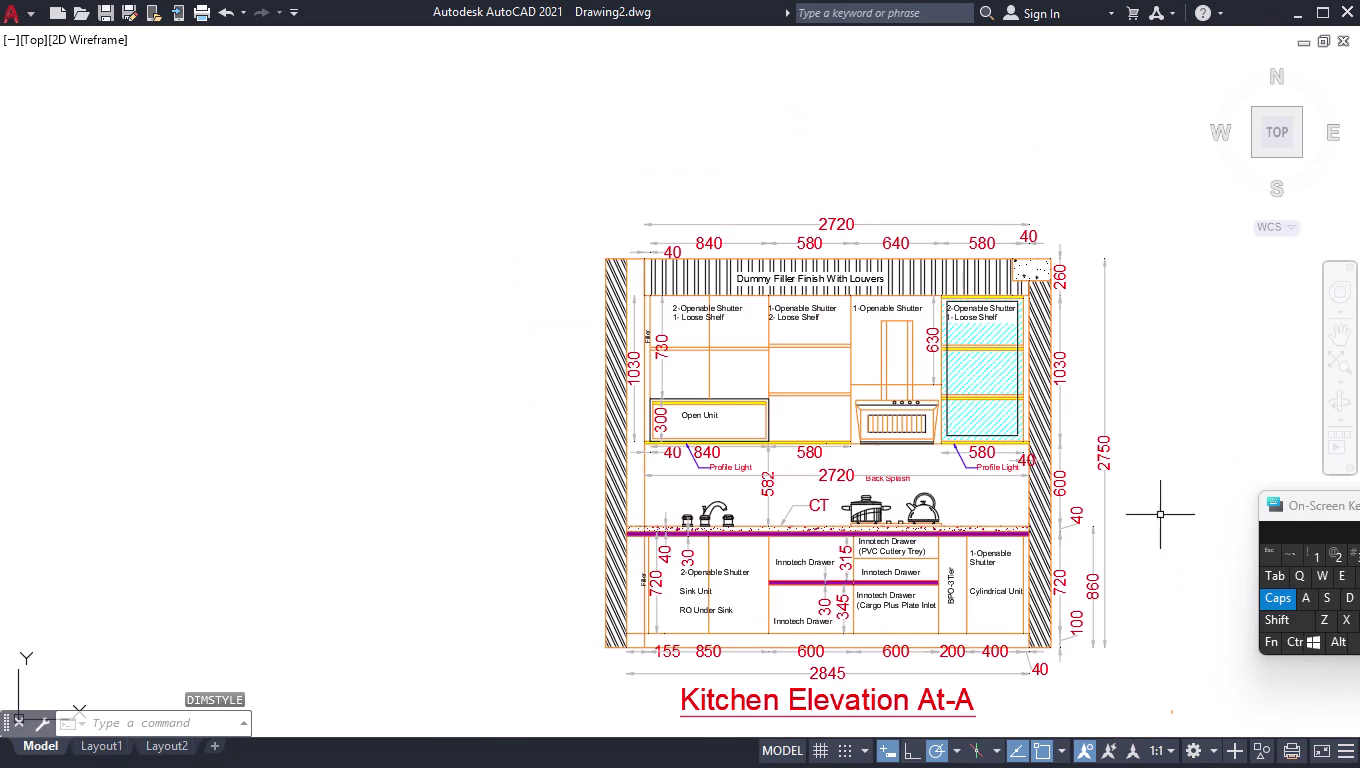
Restore the full interface, quit, and save the drawing as 'KITCHEN ELEVATION AT-A' in Downloads.
key(ctrl+0)
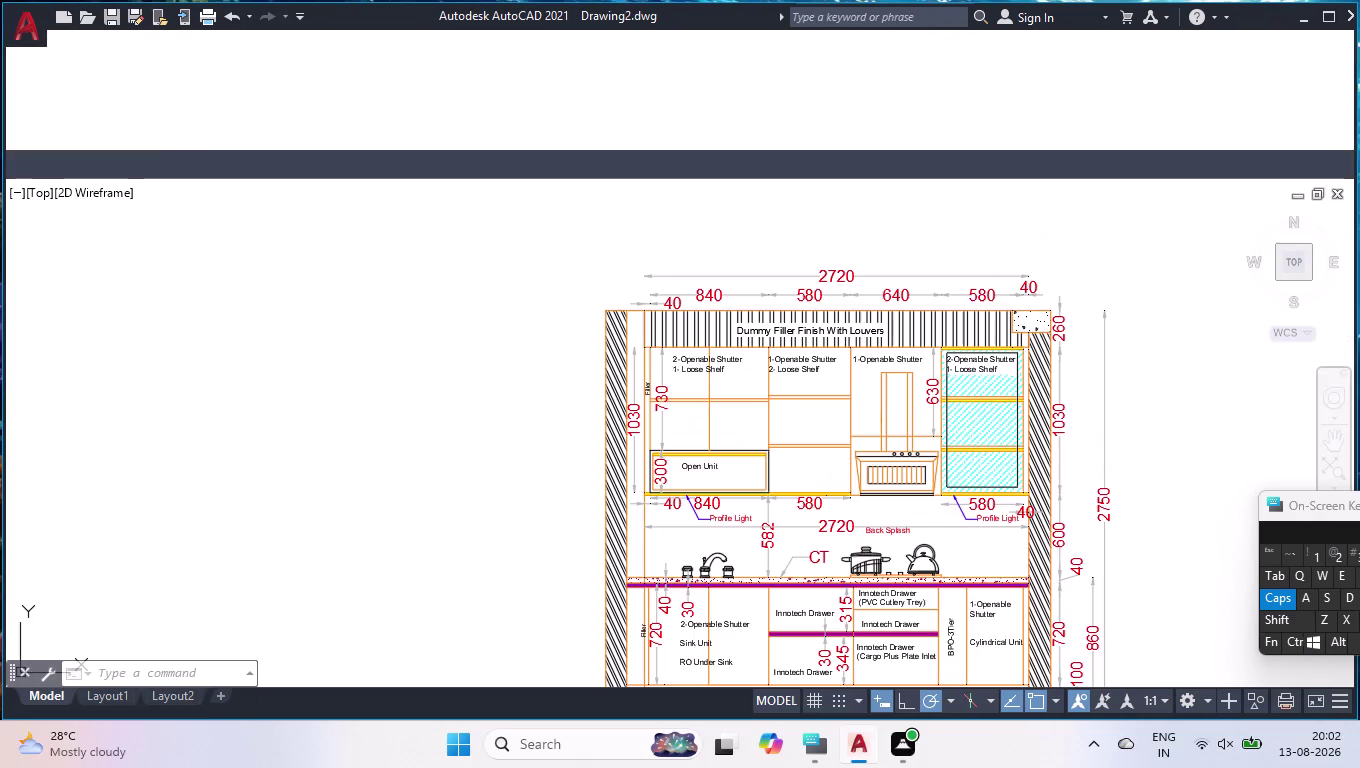
scroll(down, 3)
scroll(up, 3)
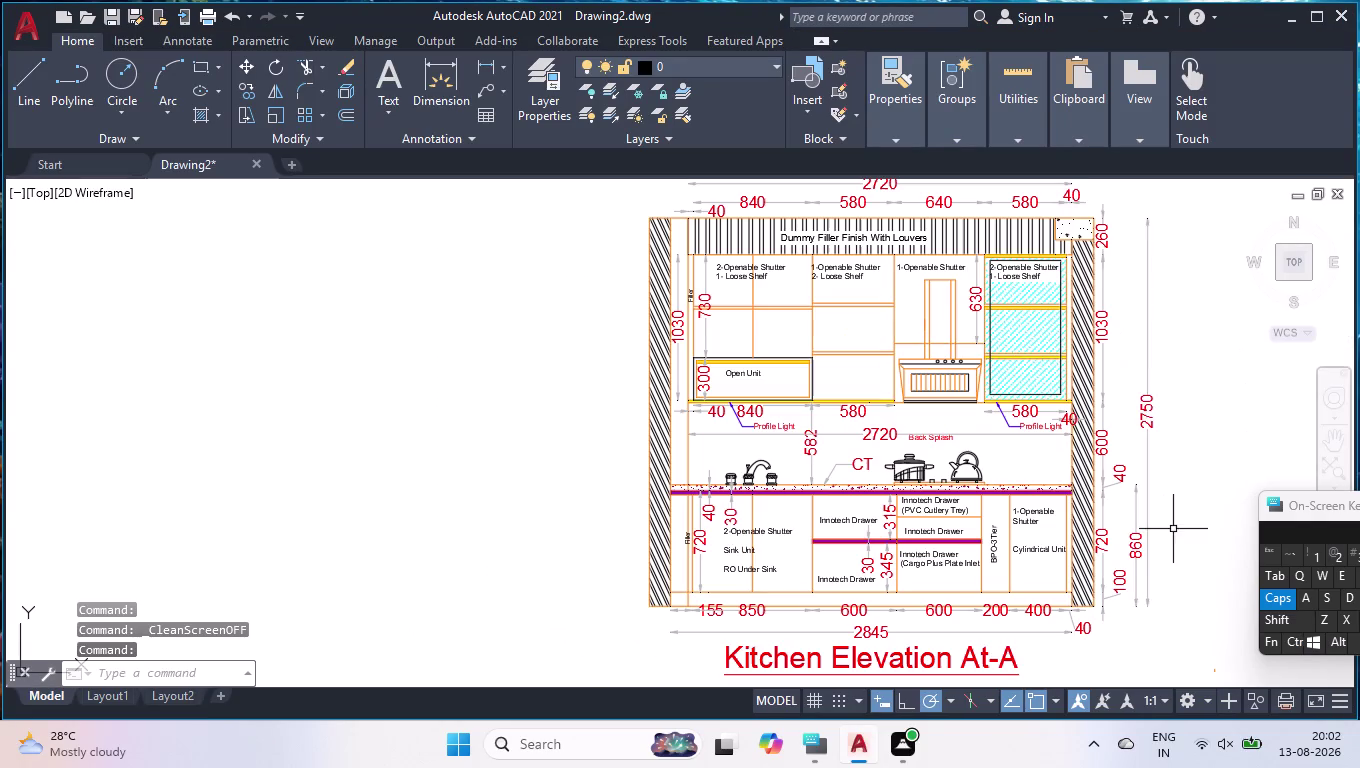
key(ctrl+q)
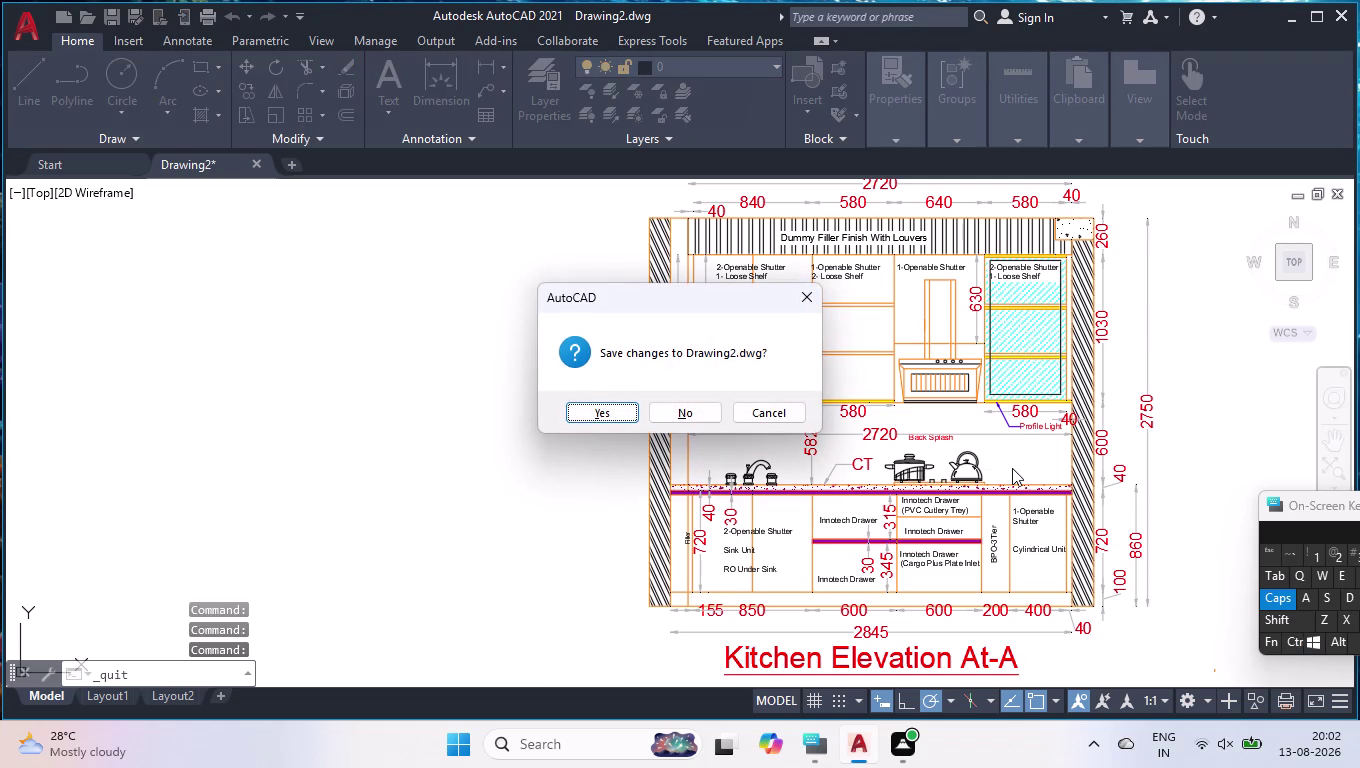
click(602, 404)
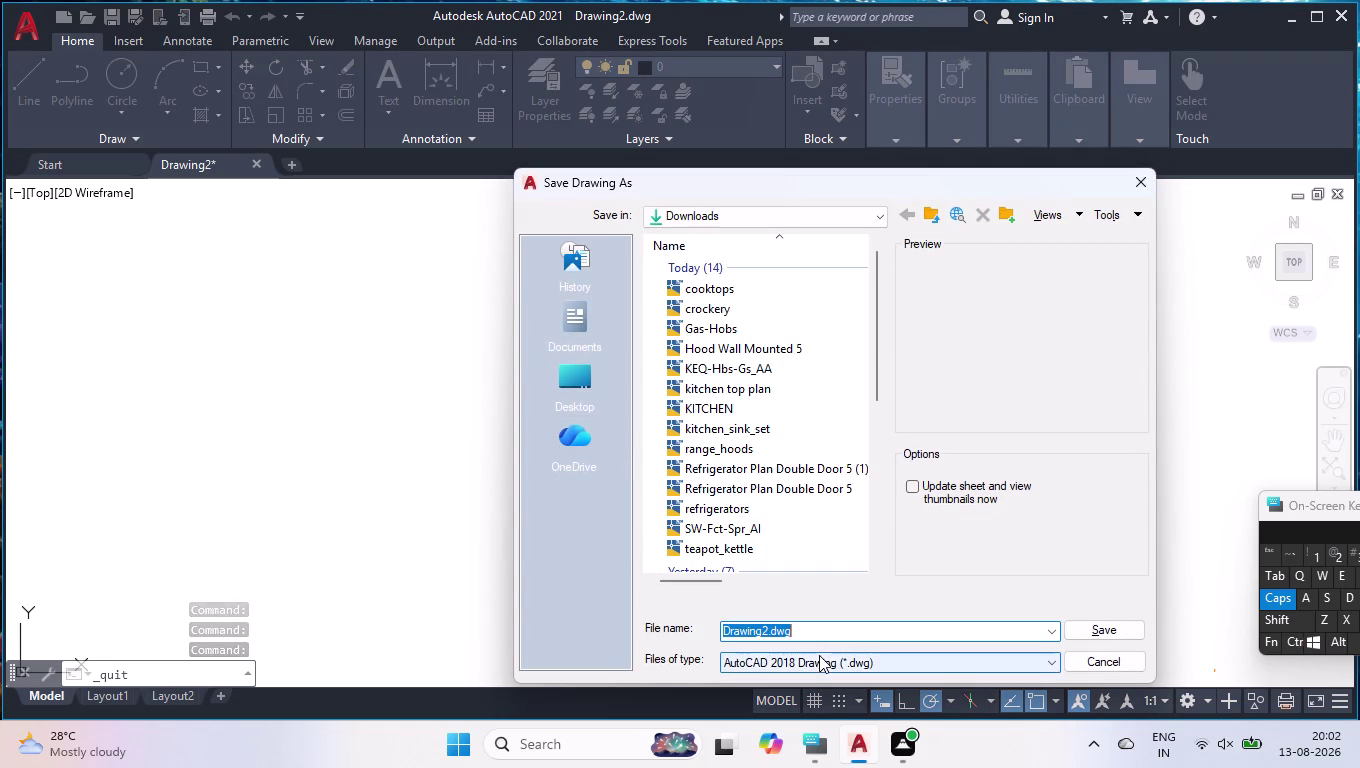
text(KITCHE)
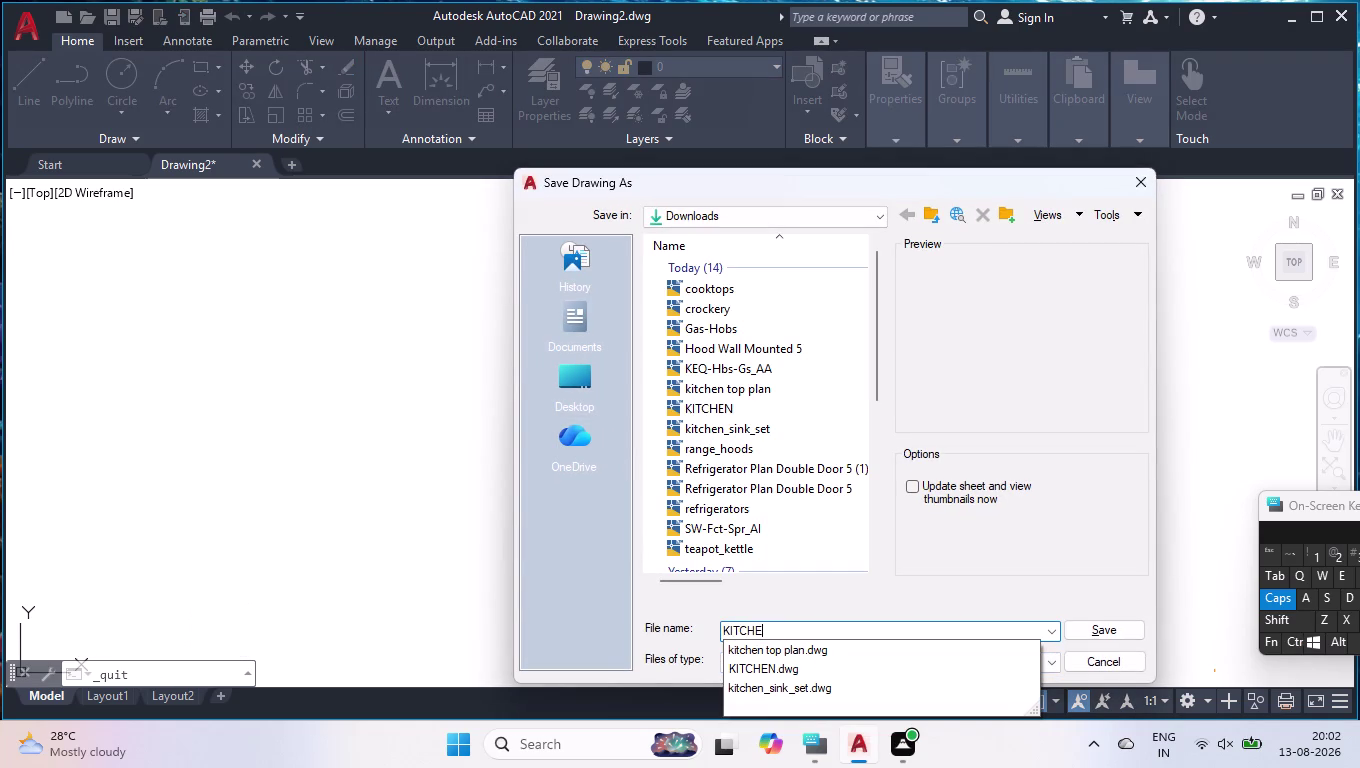
text(N ELEVA)
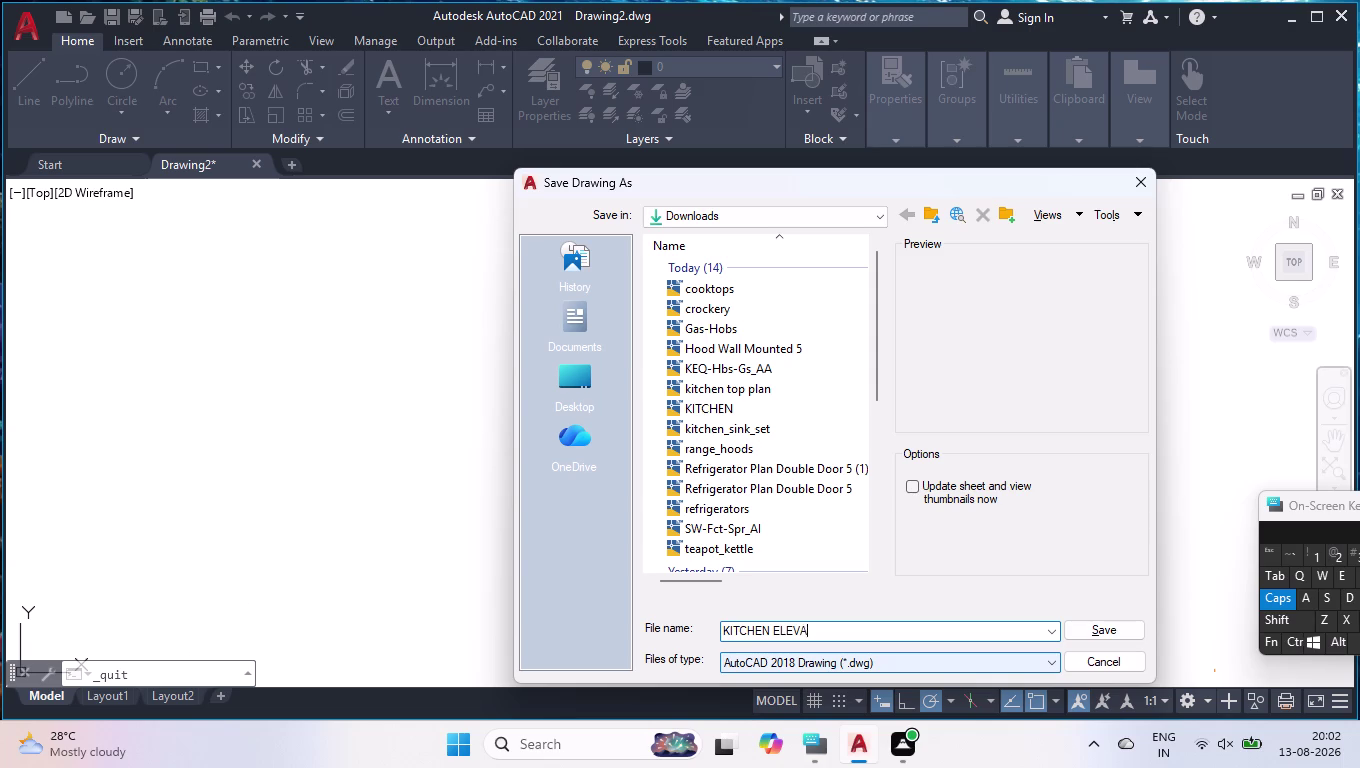
text(TION AT)
key(space)
key(BackSpace)
text(-A)
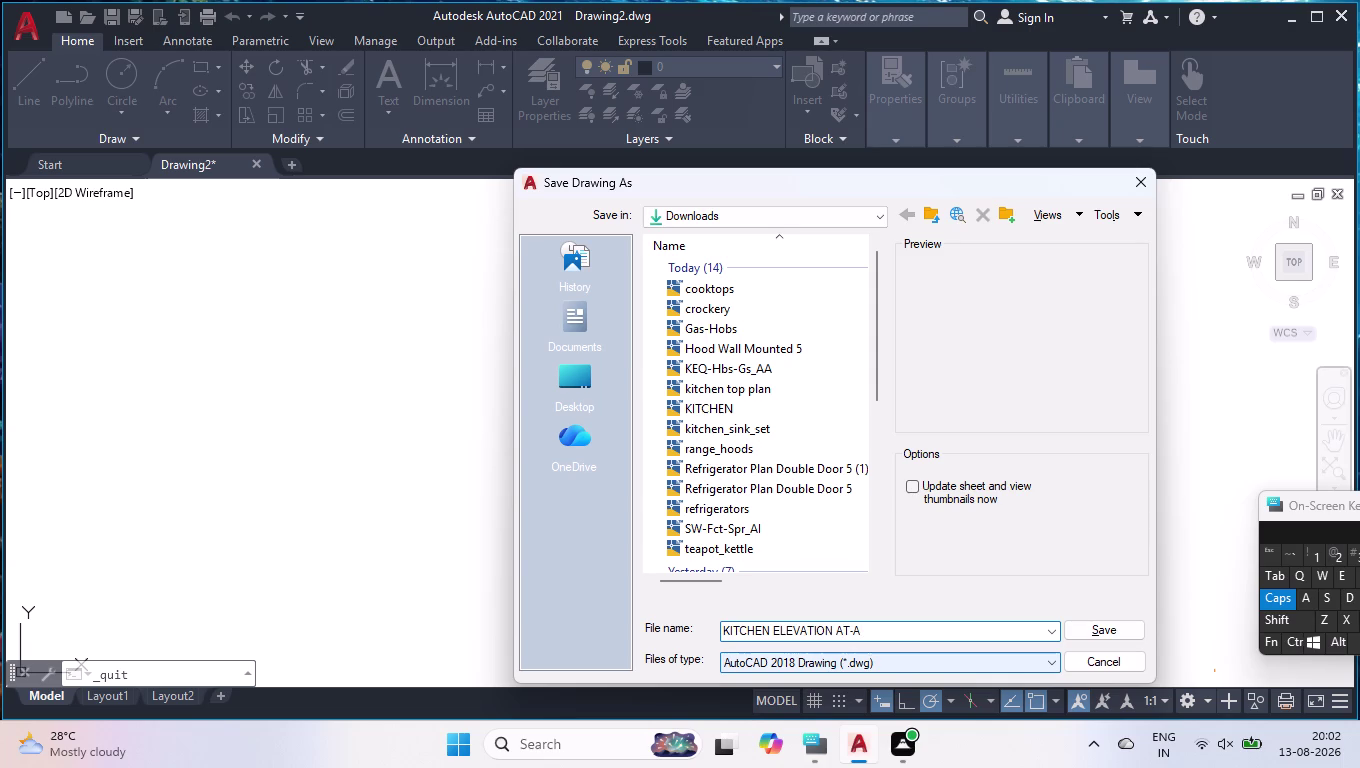
key(Return)
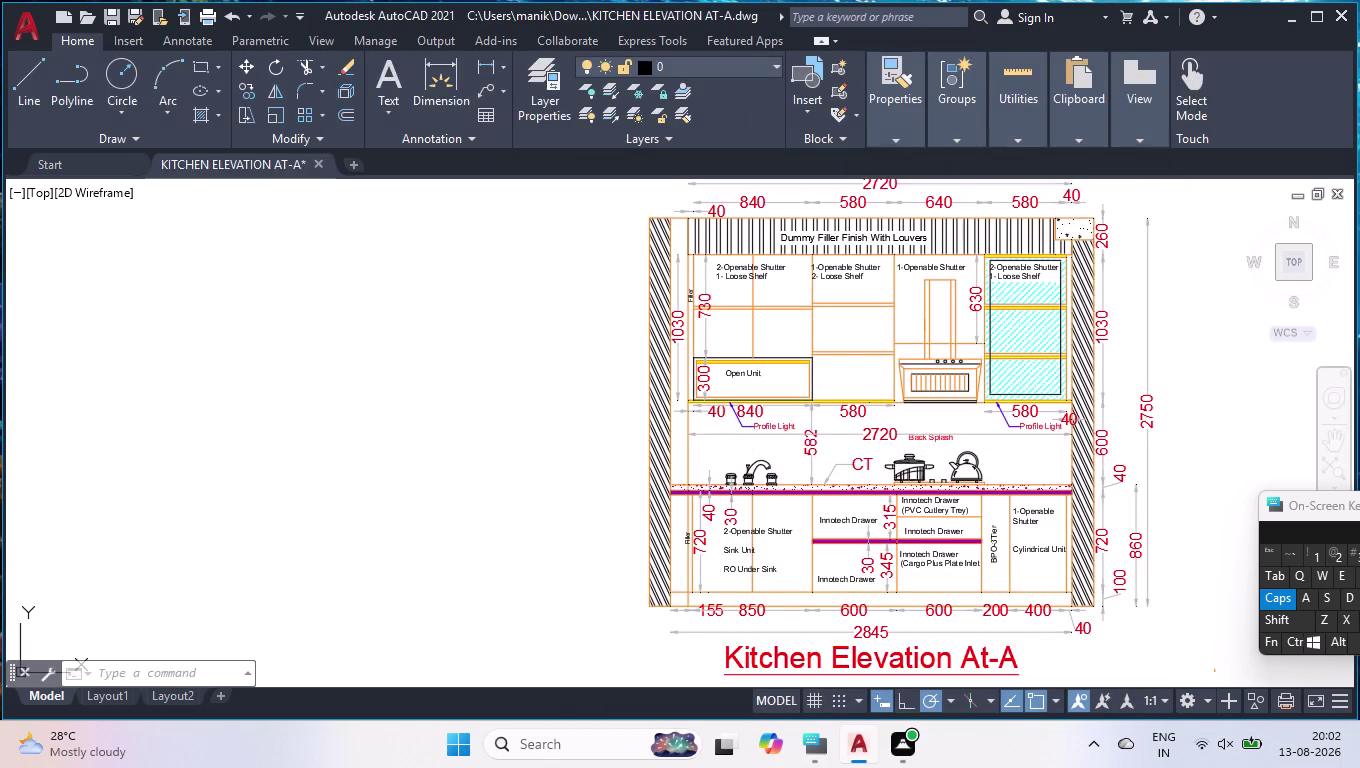